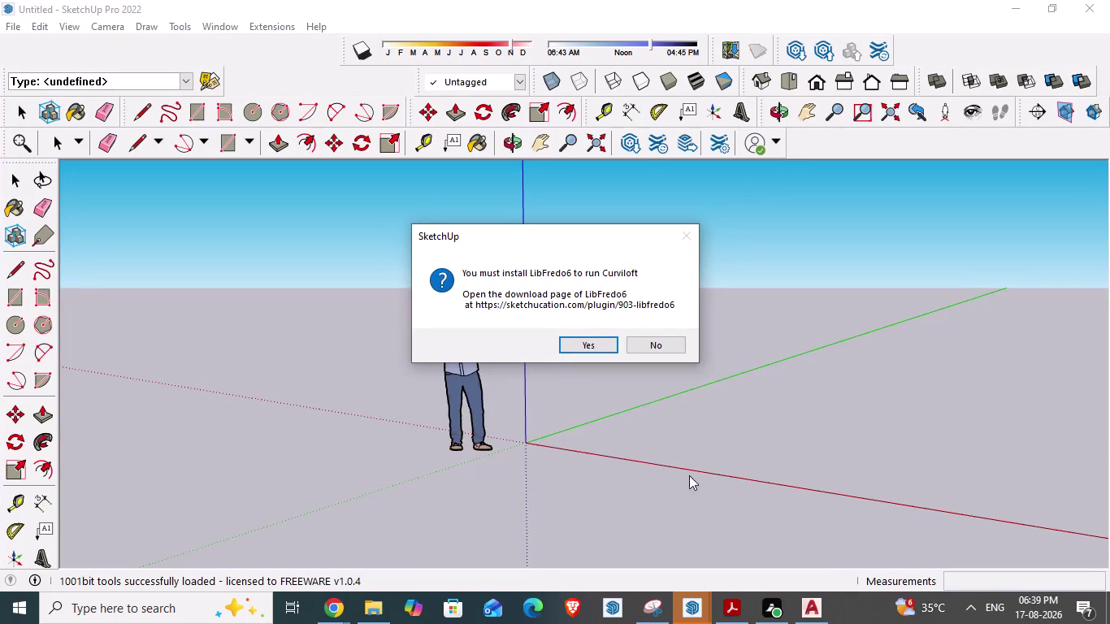
Dismiss the LibreFredo6 prompt and open Packard1948 from the Desktop, accepting the version warning.
click(675, 337)
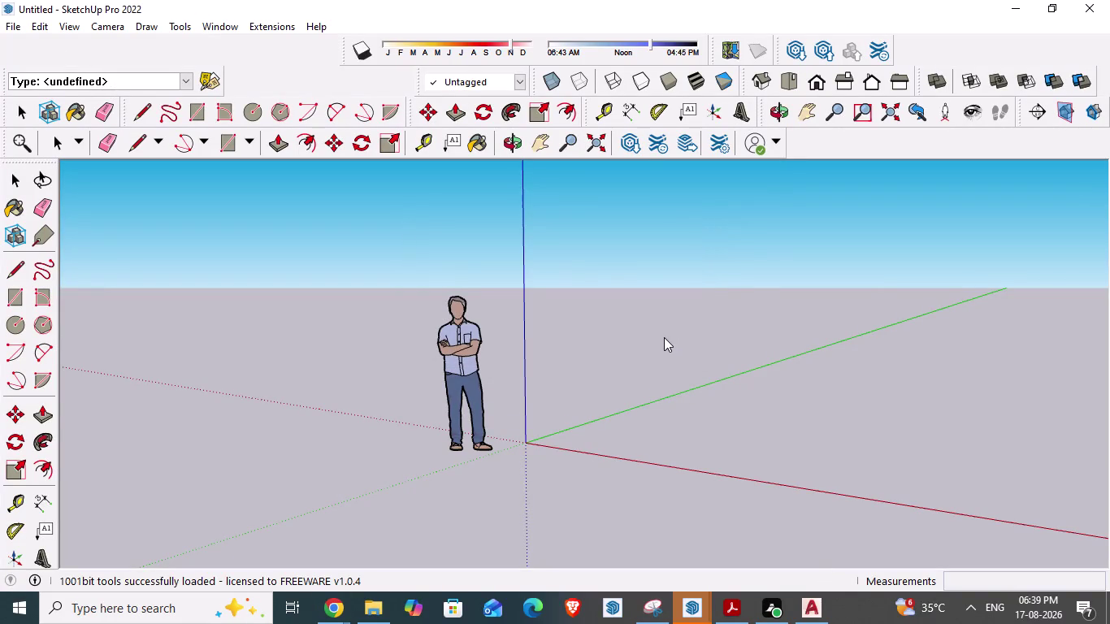
click(14, 28)
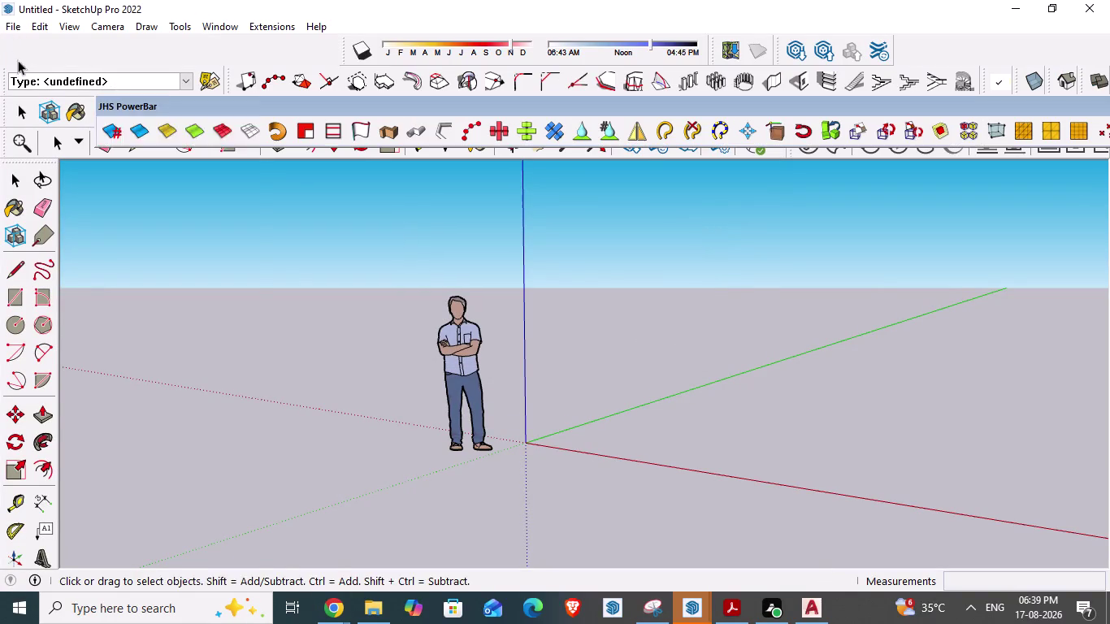
click(54, 86)
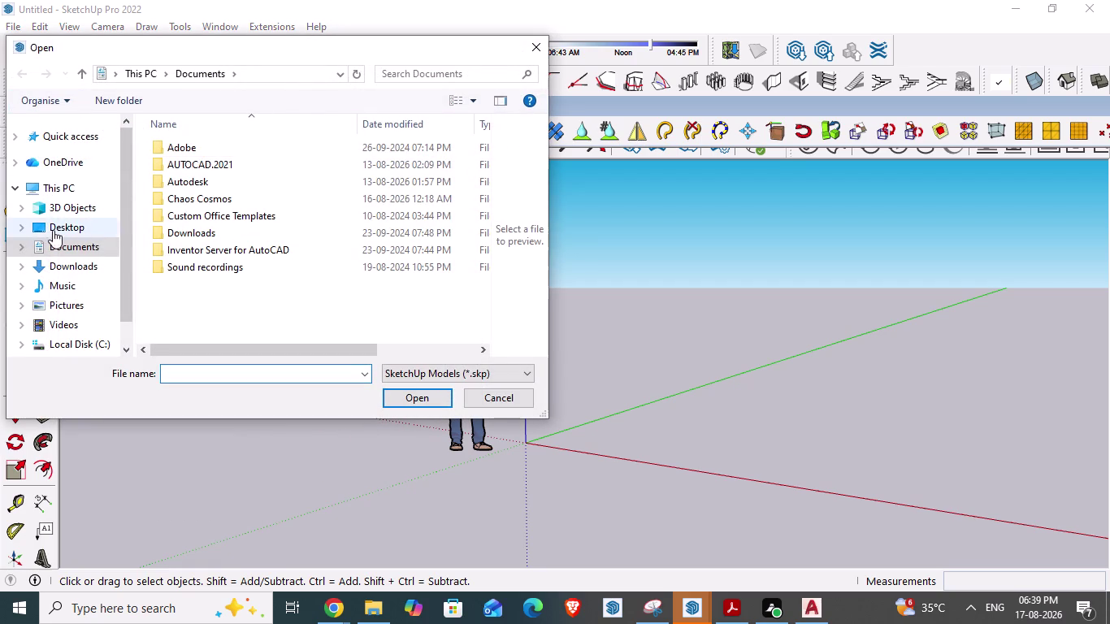
click(67, 261)
double_click(199, 170)
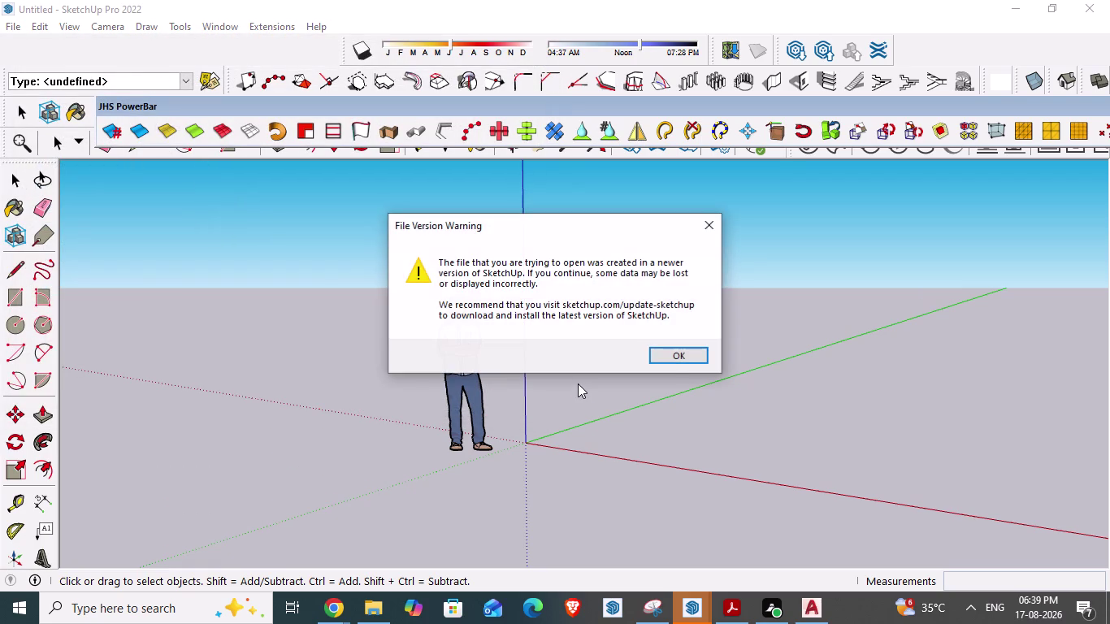
click(660, 351)
Orbit around the Packard car, then select and copy the whole model.
scroll(down, 3)
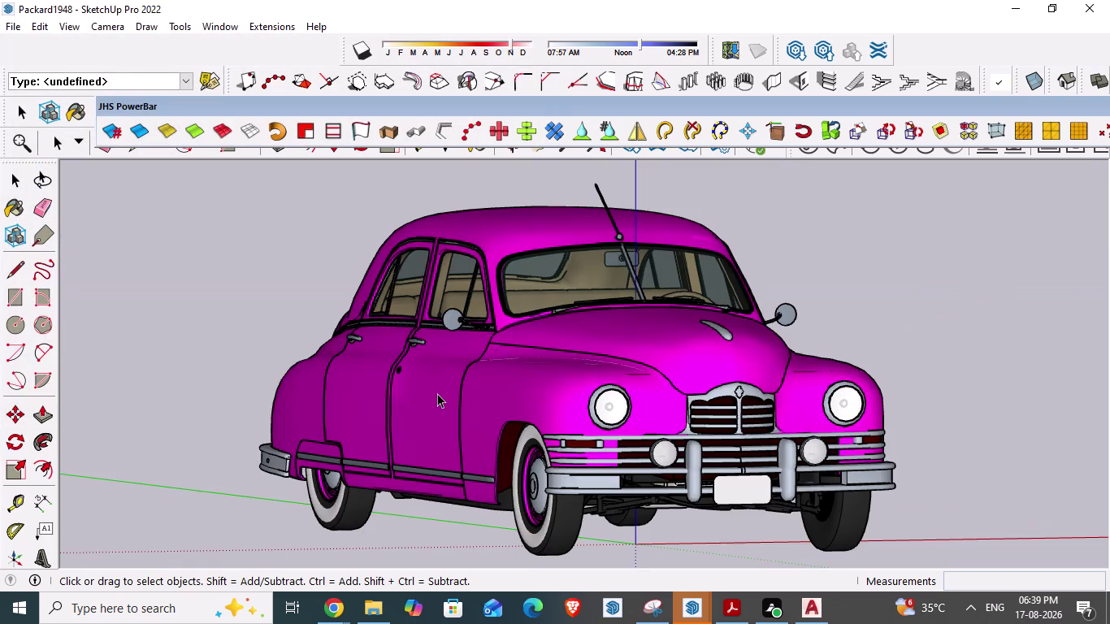
middle_drag(319, 394, 348, 468)
scroll(down, 3)
scroll(down, 3)
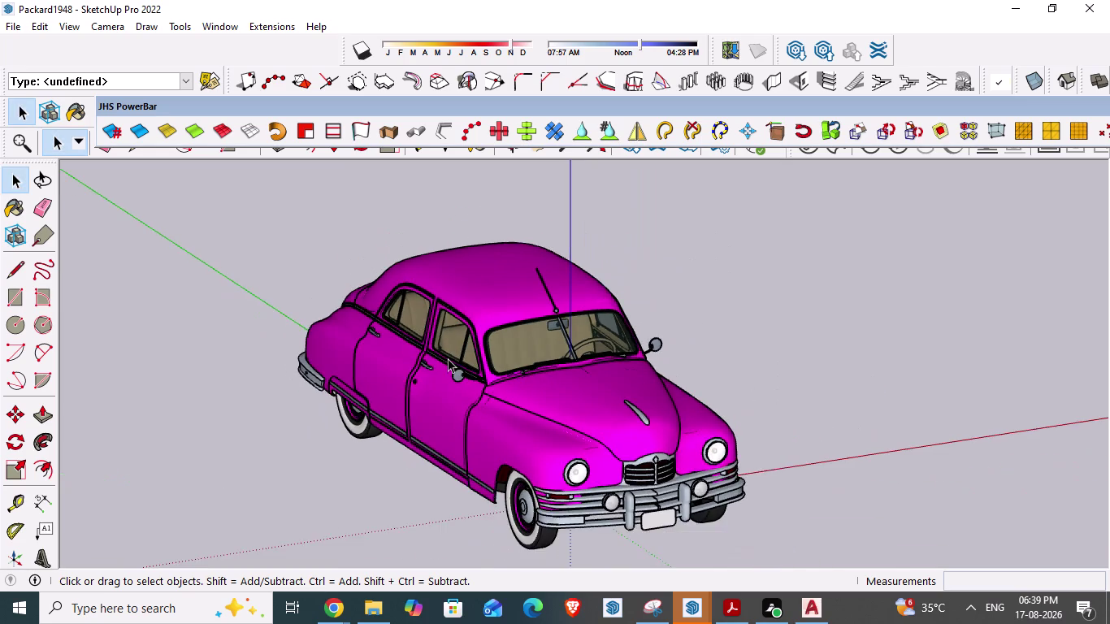
scroll(down, 3)
middle_drag(411, 367, 728, 464)
scroll(down, 3)
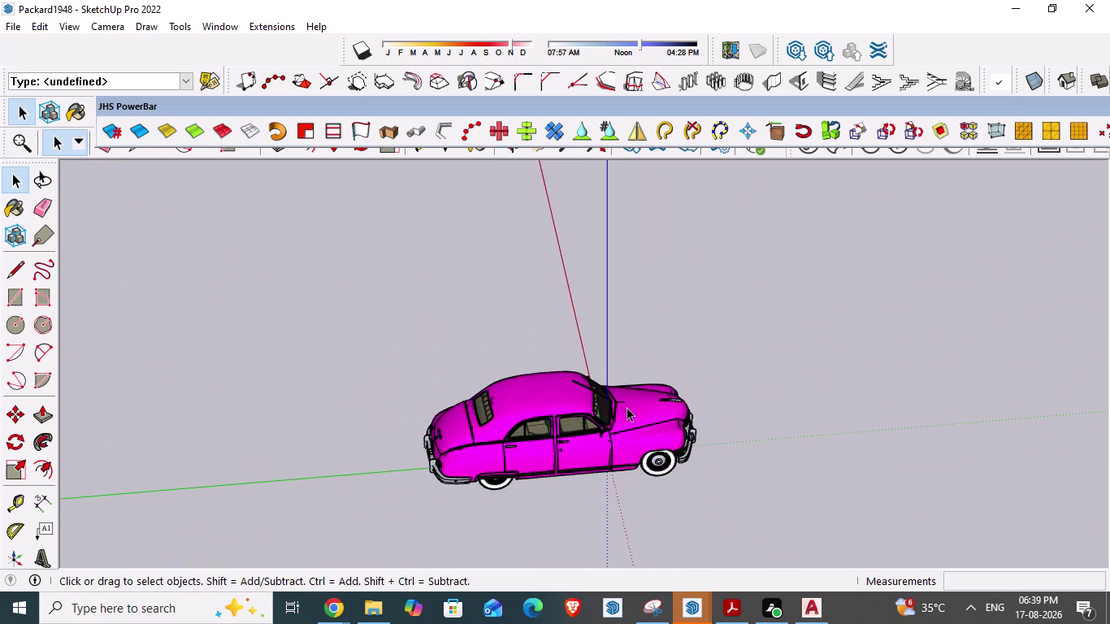
click(553, 425)
key(ctrl+c)
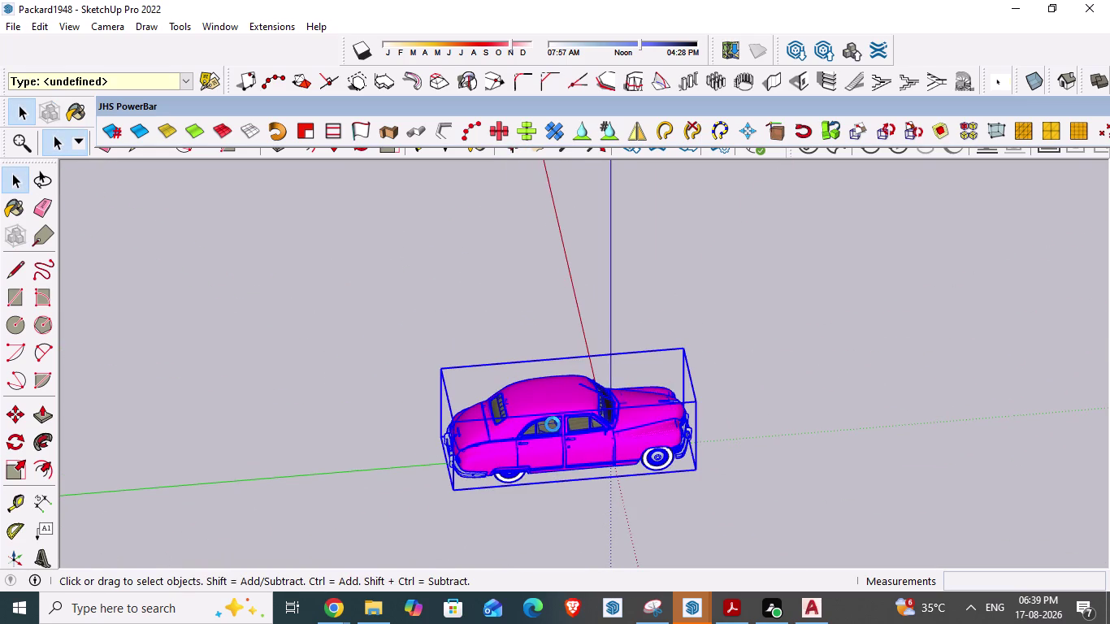
Switch to the cellar model window and paste the car into it.
click(687, 602)
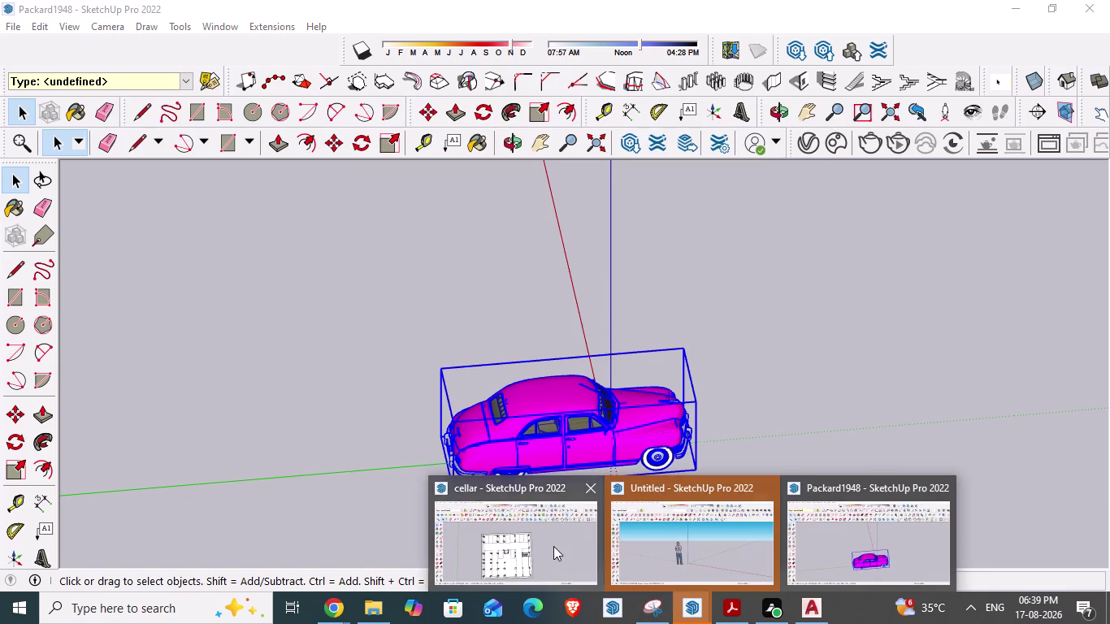
click(551, 545)
scroll(up, 3)
key(ctrl+v)
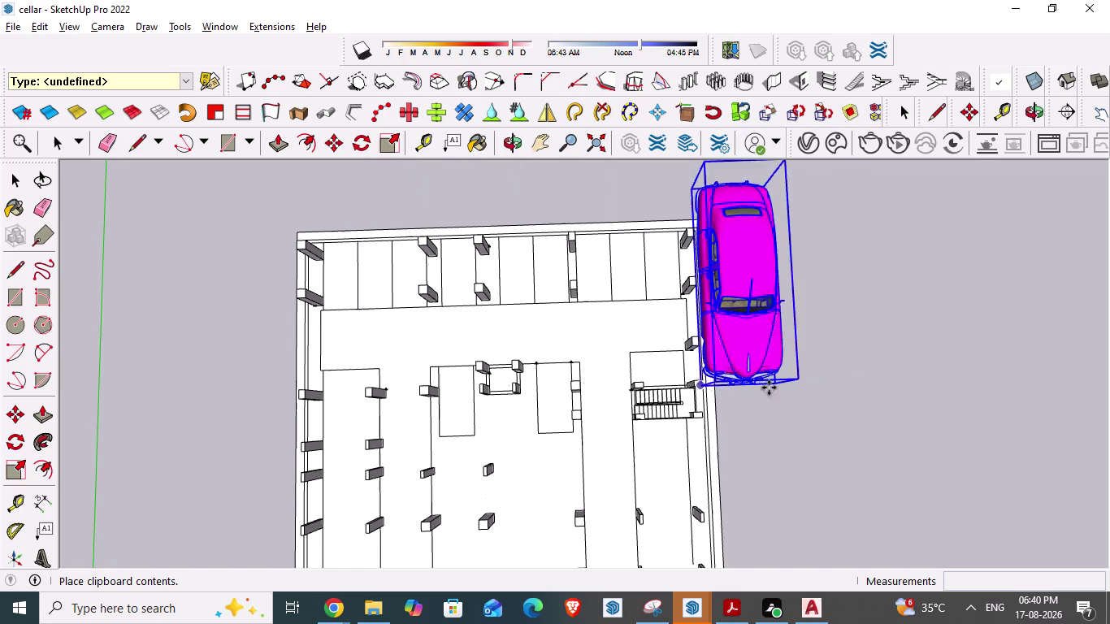
Place the pasted car beside the cellar and scale it shorter and narrower.
click(781, 398)
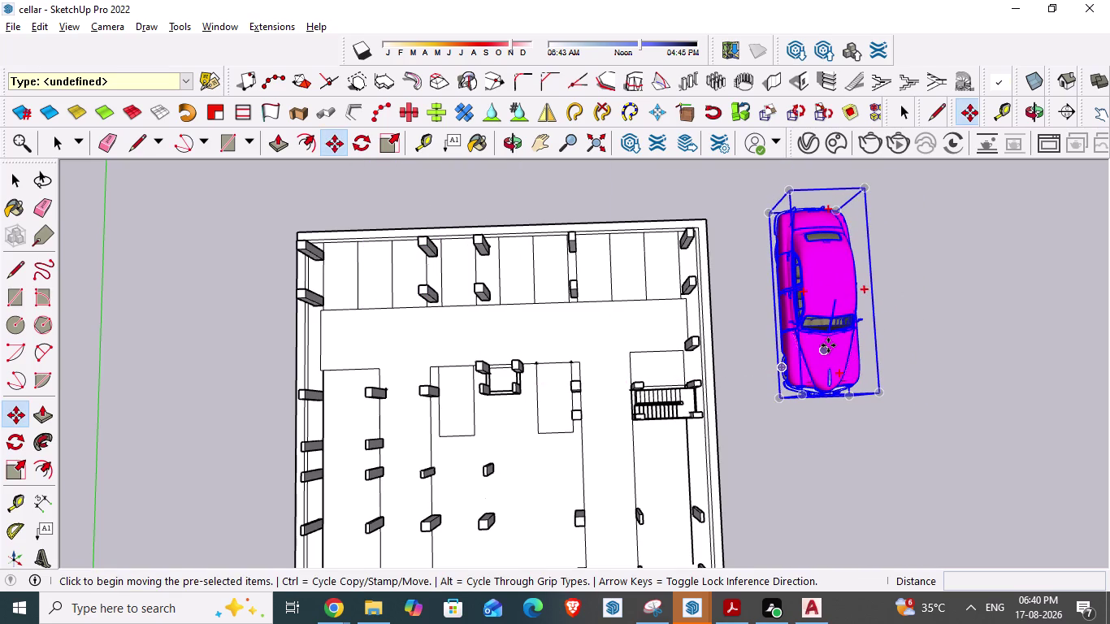
key(s)
middle_drag(809, 370, 753, 280)
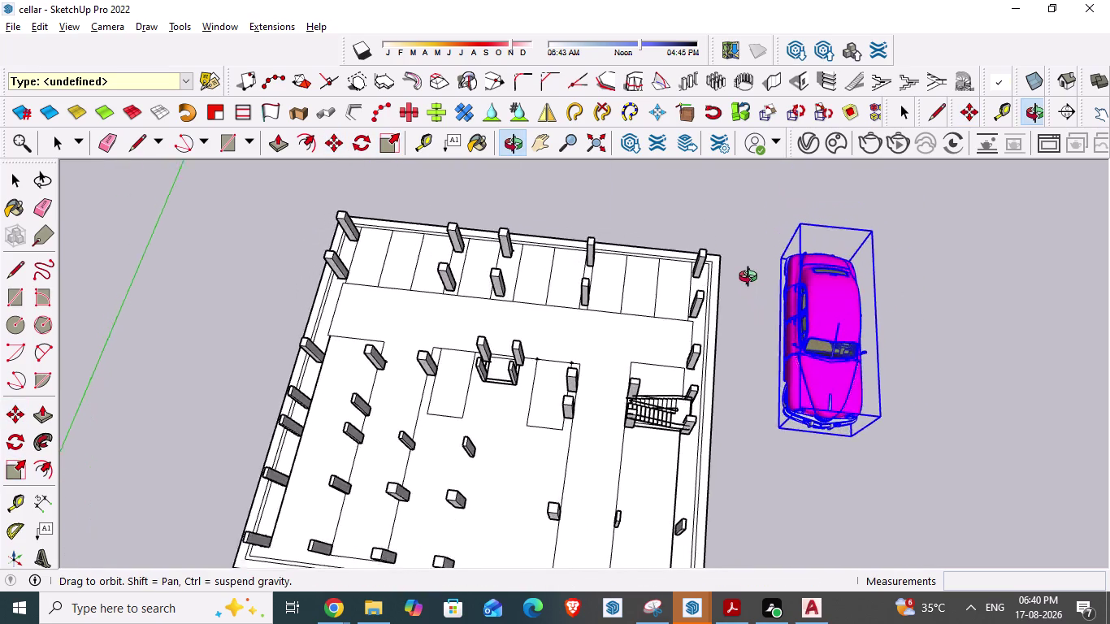
middle_drag(753, 280, 738, 232)
middle_drag(854, 381, 555, 312)
scroll(down, 3)
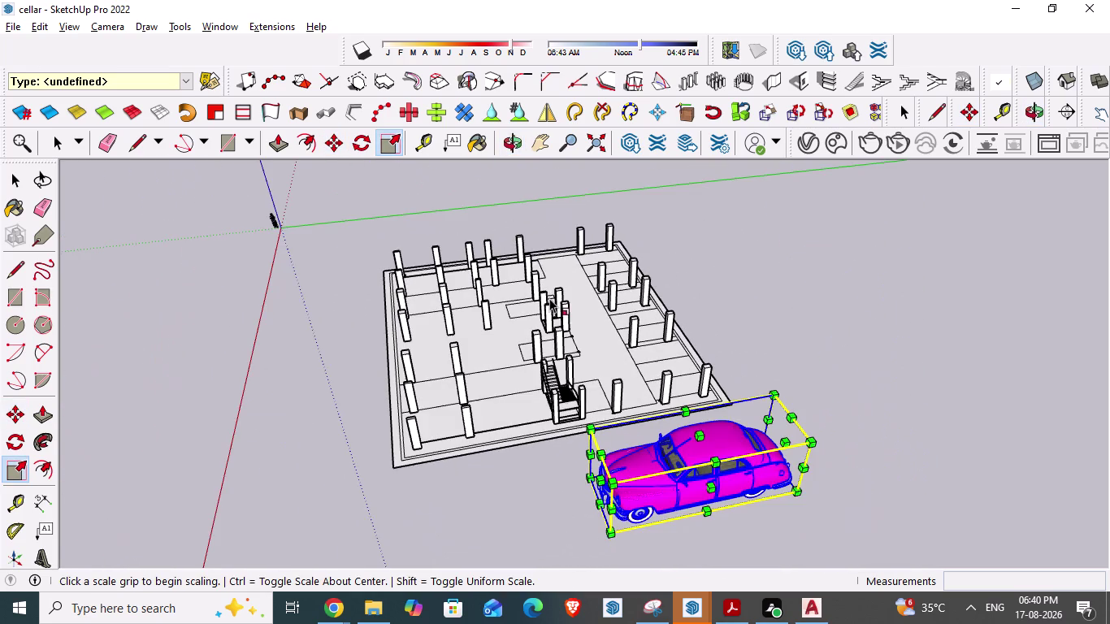
scroll(up, 3)
drag(582, 464, 709, 446)
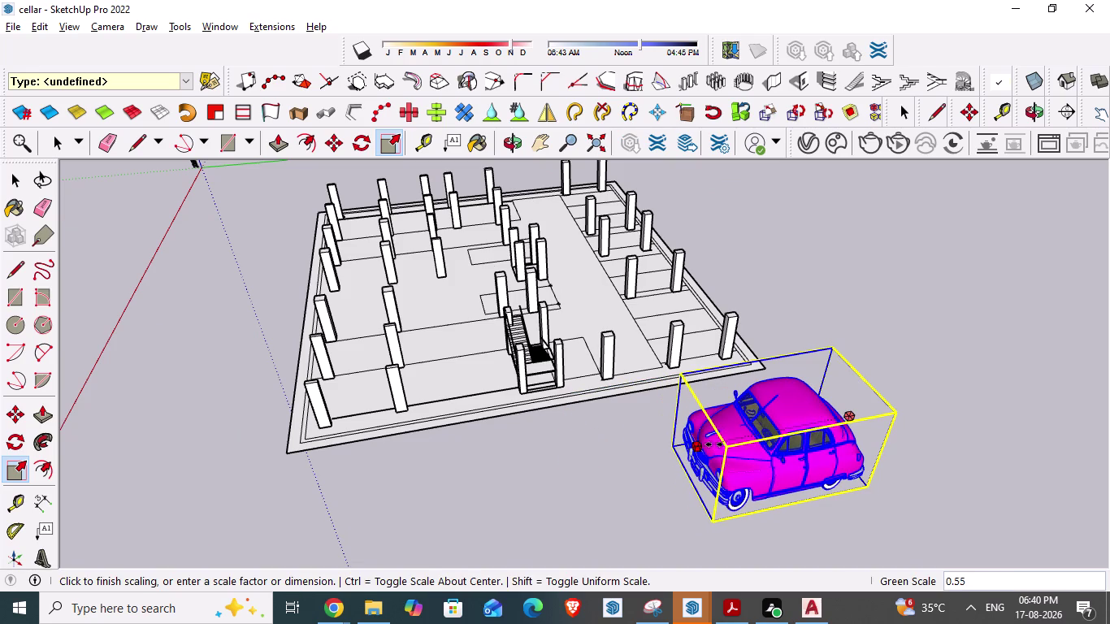
drag(709, 446, 768, 435)
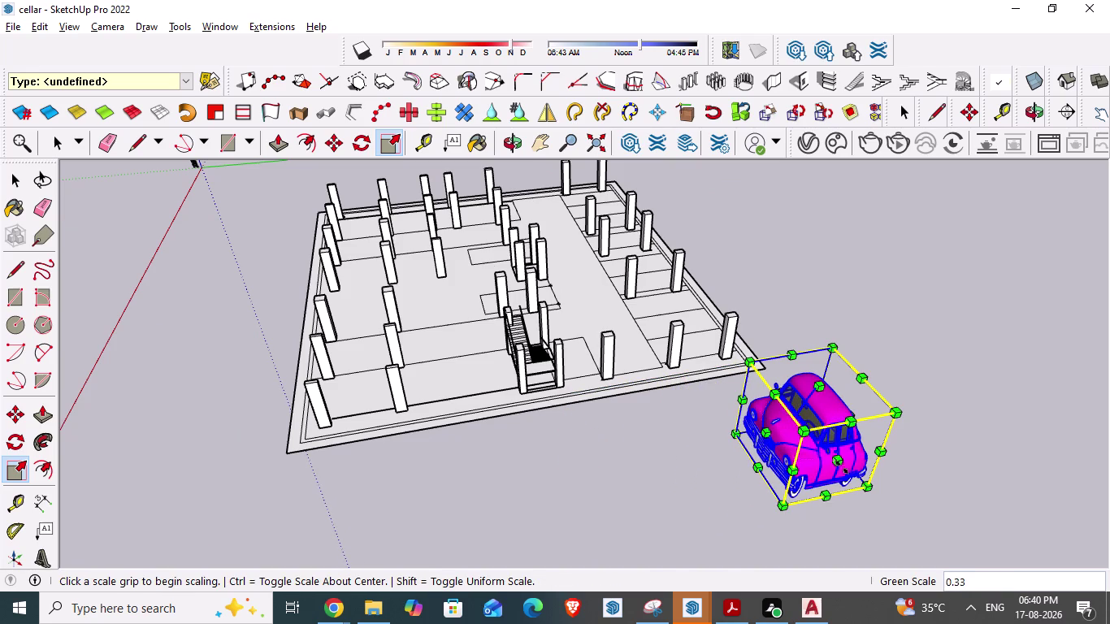
drag(842, 466, 806, 399)
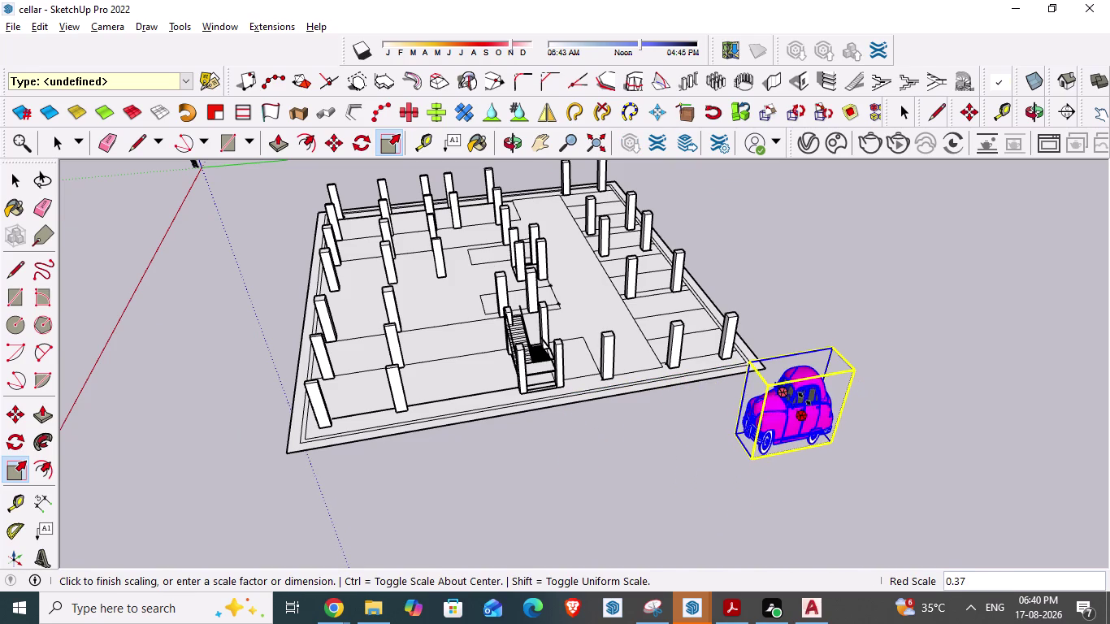
drag(805, 399, 804, 399)
Scale the car's height down to about half and finish resizing.
middle_drag(722, 446, 439, 397)
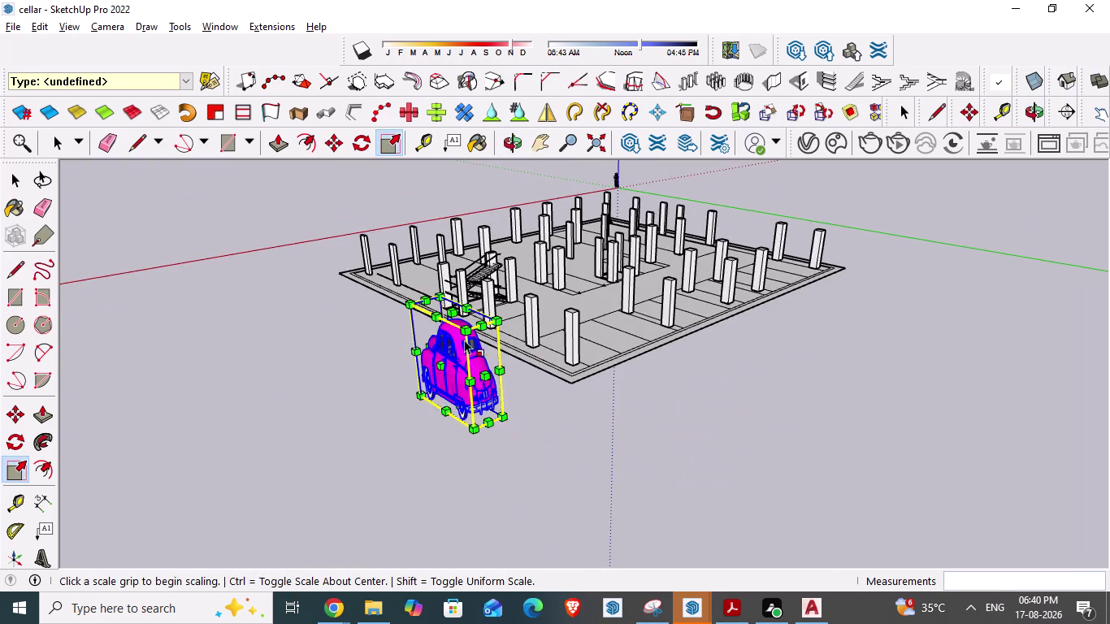
scroll(up, 3)
drag(455, 310, 463, 334)
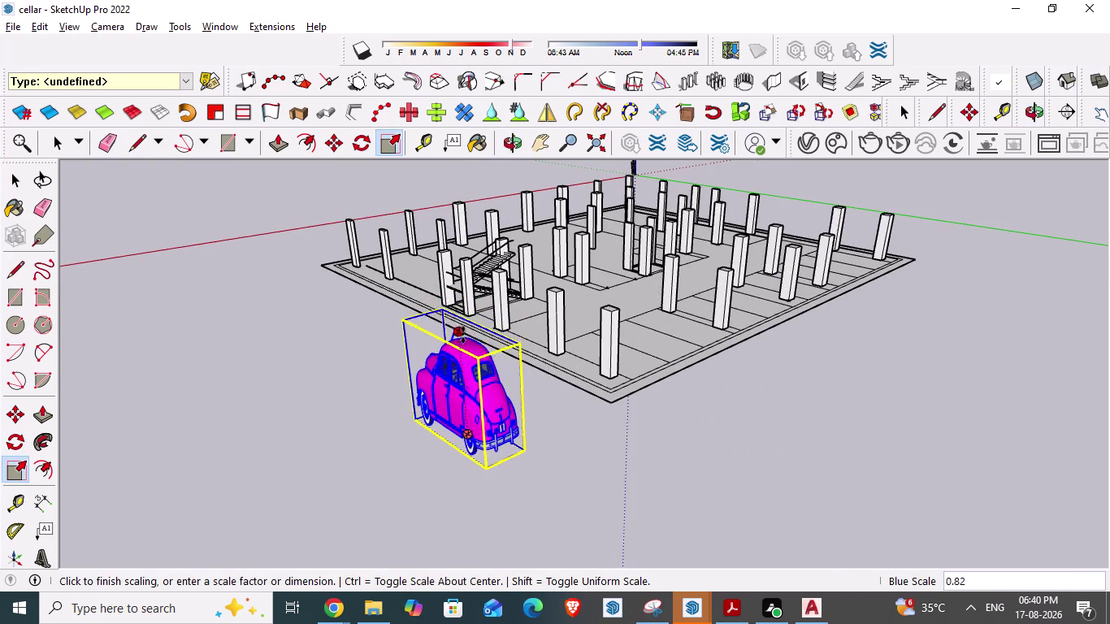
drag(463, 334, 463, 371)
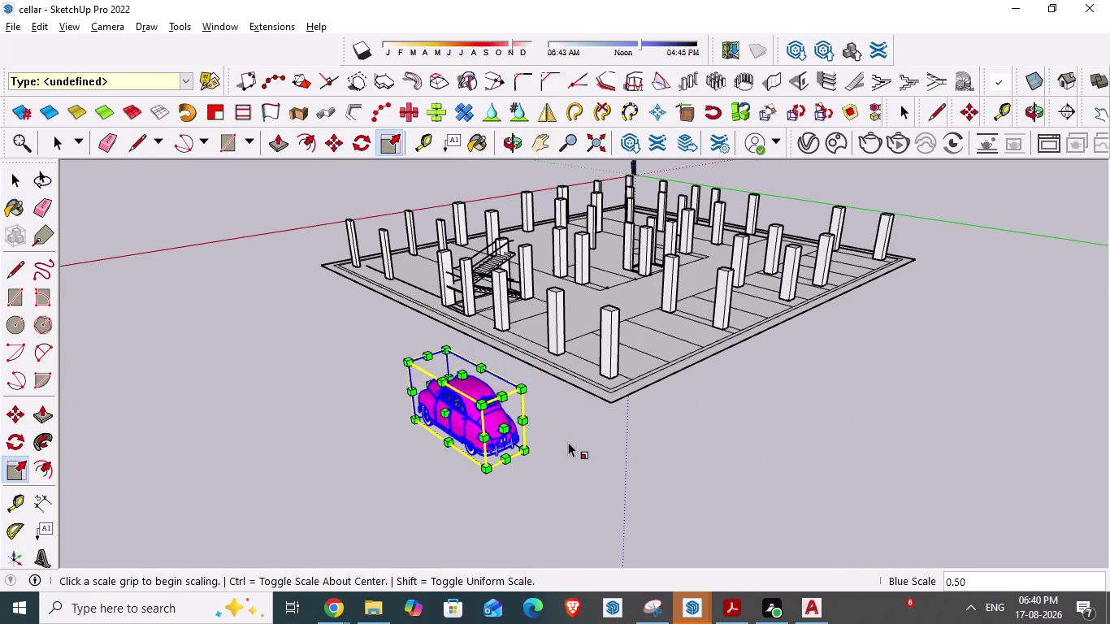
key(Escape)
middle_drag(569, 448, 866, 498)
scroll(down, 3)
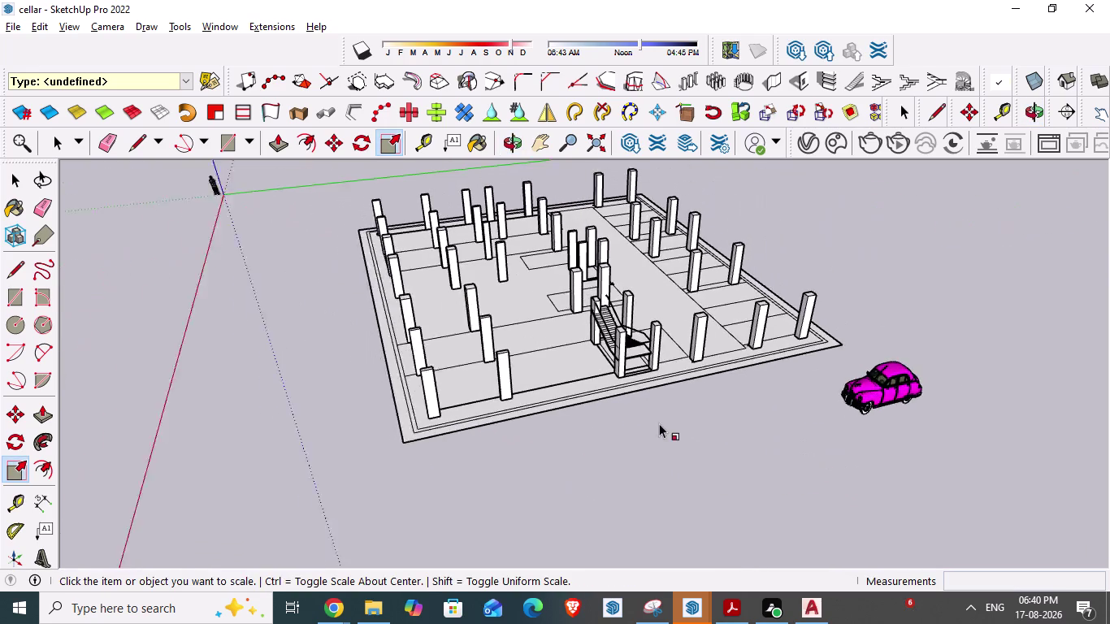
Orbit over the cellar to the pink car and shrink its height further.
middle_drag(543, 422, 762, 565)
middle_drag(529, 349, 608, 490)
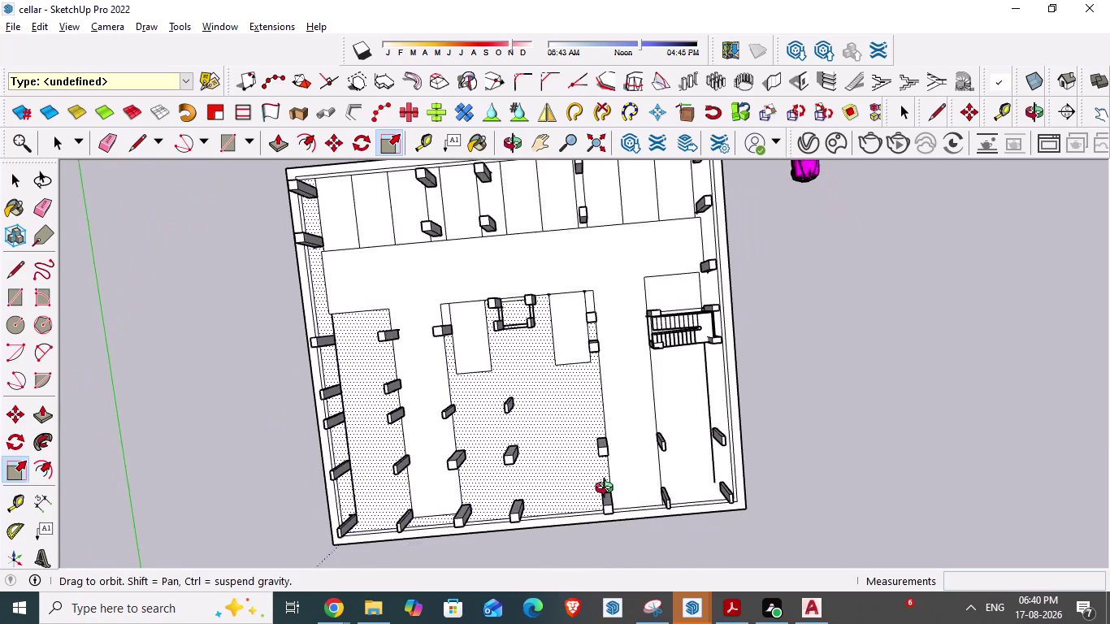
middle_drag(608, 490, 583, 503)
scroll(down, 3)
middle_drag(362, 351, 333, 315)
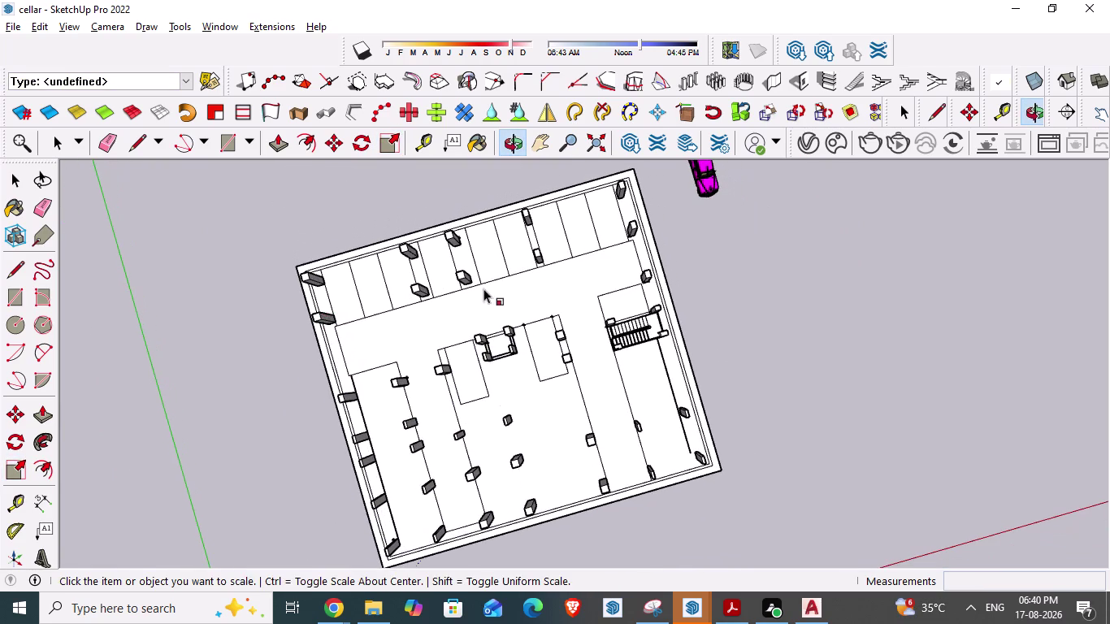
middle_drag(832, 361, 766, 419)
scroll(down, 3)
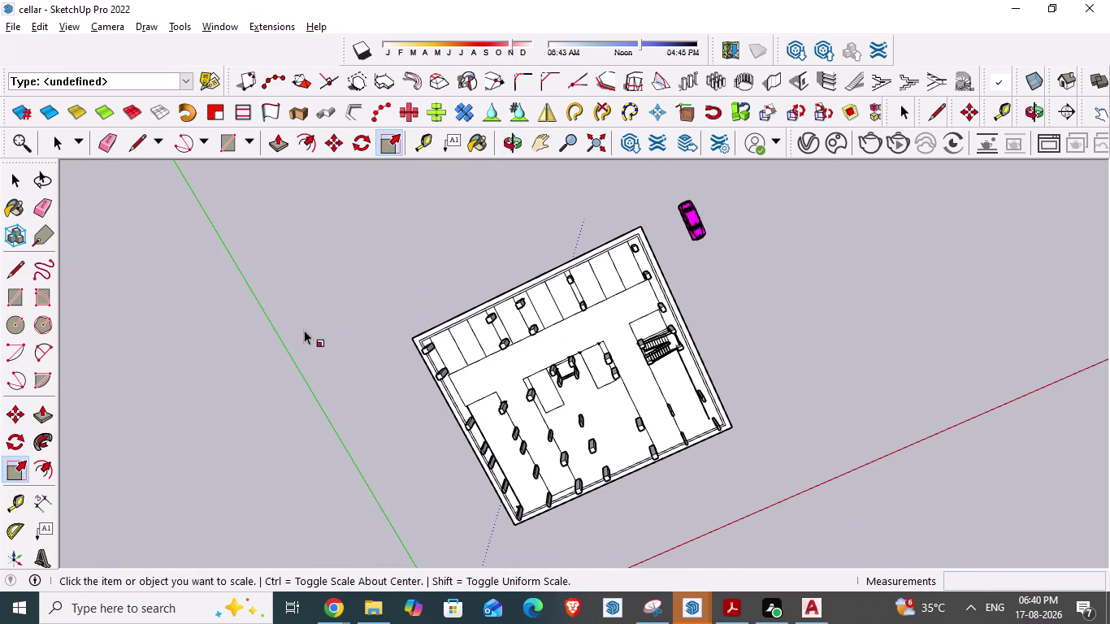
middle_drag(320, 361, 341, 251)
scroll(up, 3)
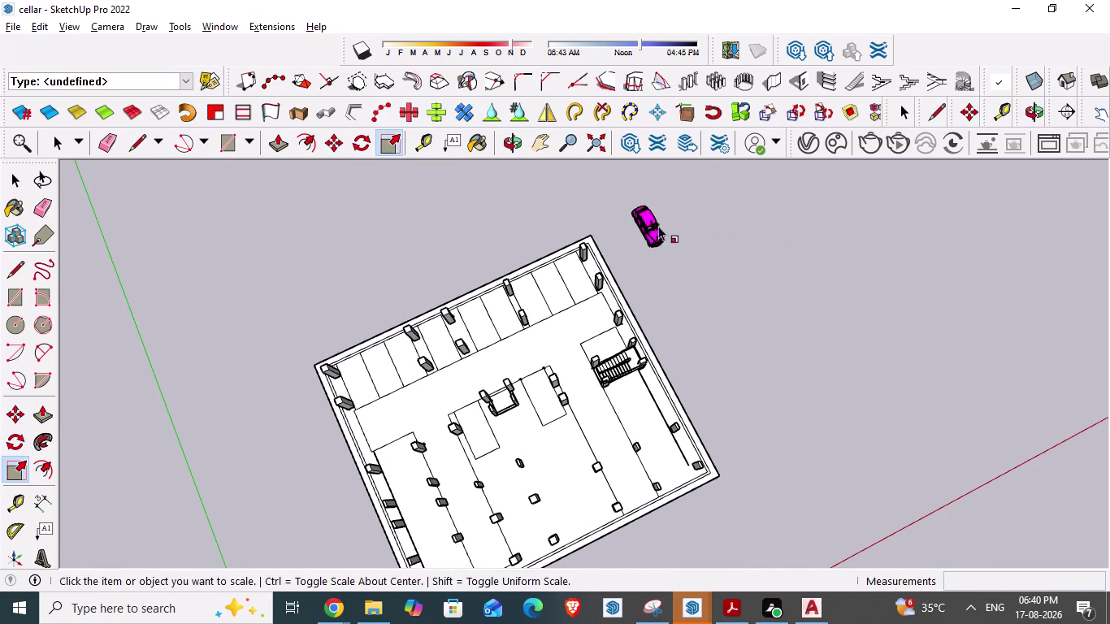
click(654, 226)
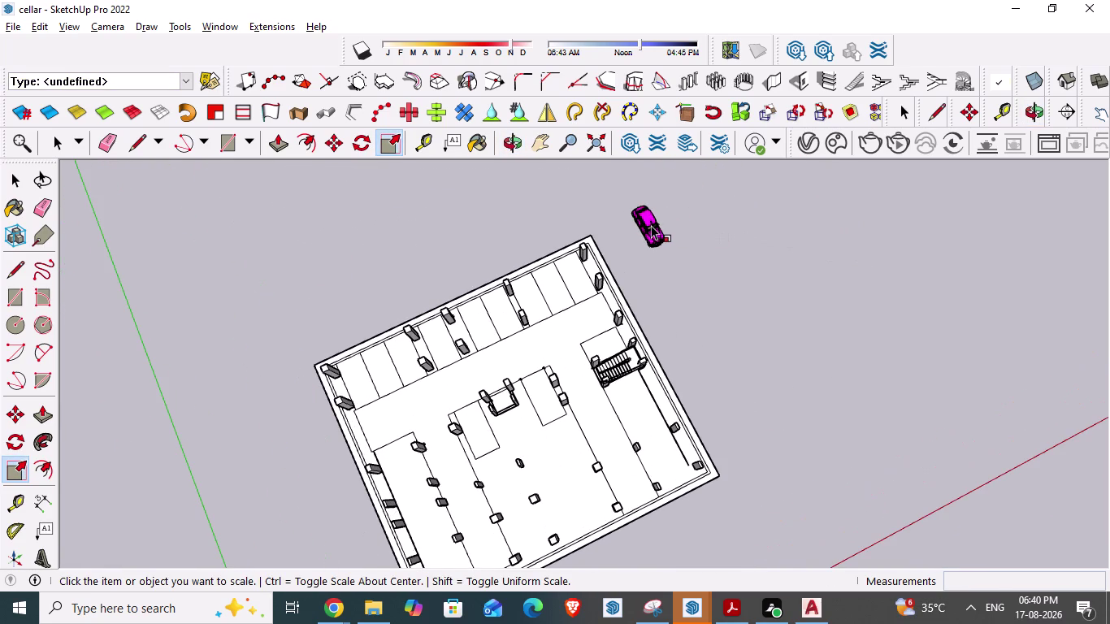
click(651, 225)
scroll(up, 3)
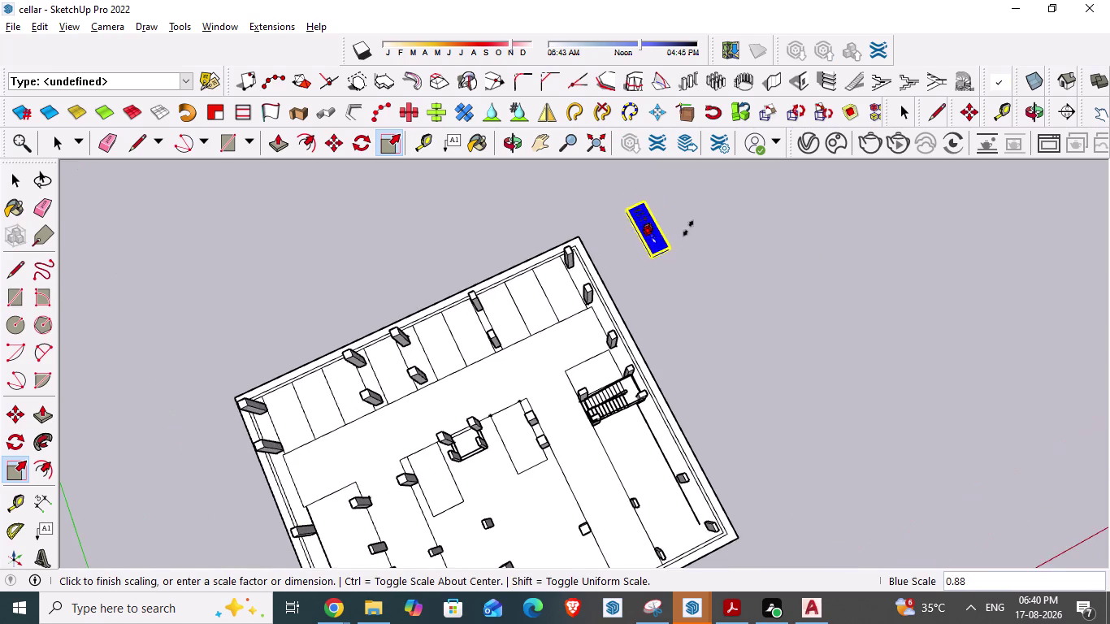
scroll(up, 3)
key(Escape)
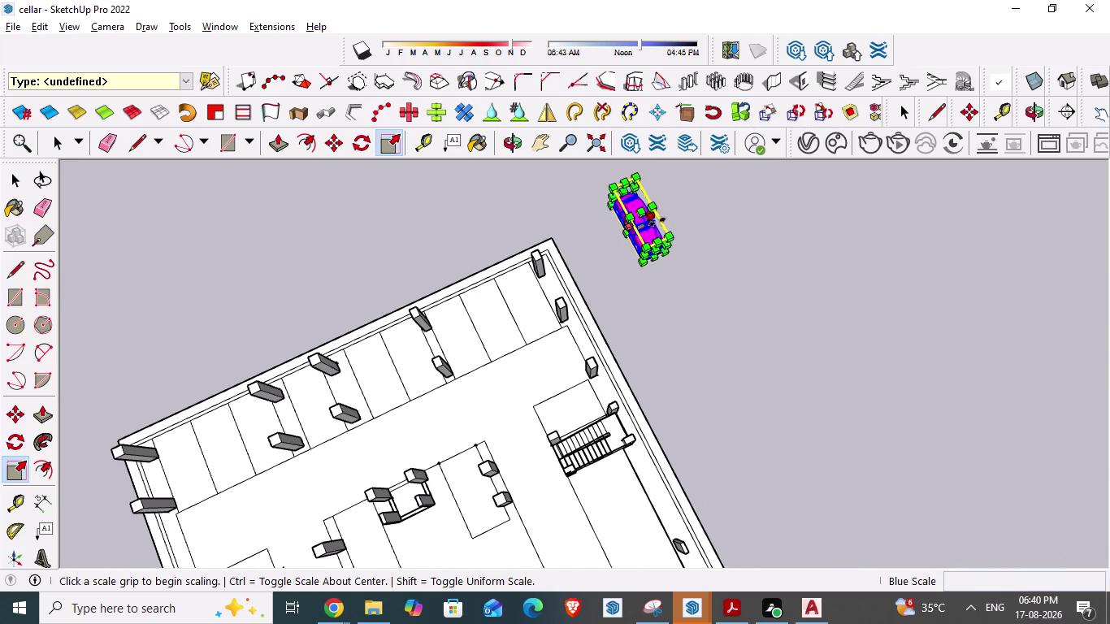
Finish resizing, return to Select, and frame the car near the stair corner.
scroll(up, 3)
scroll(up, 3)
middle_drag(691, 307, 583, 279)
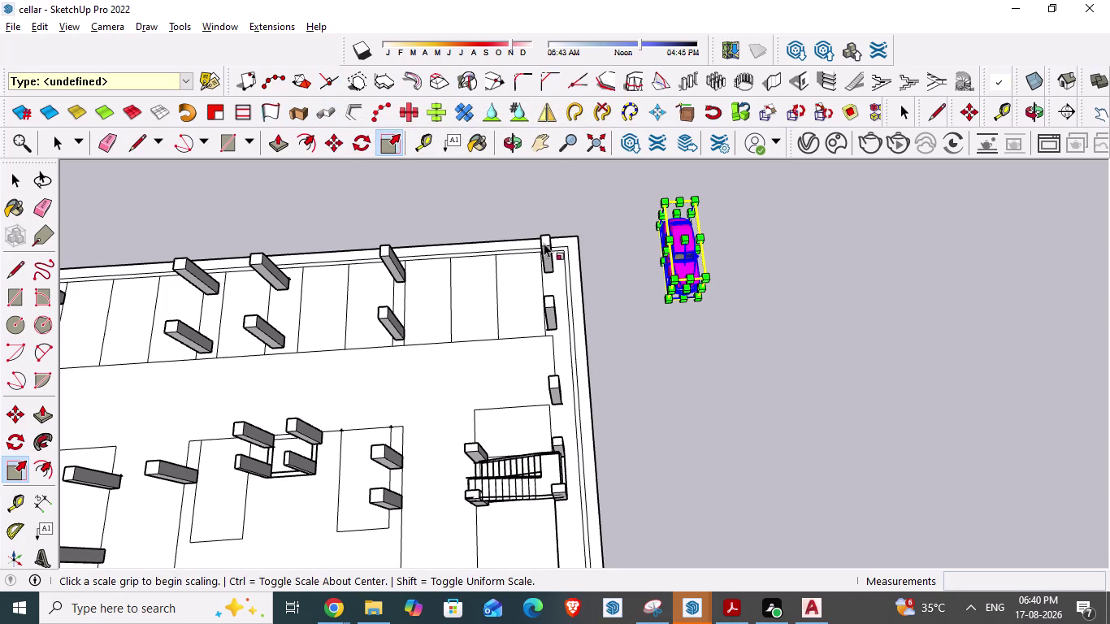
key(Escape)
key(space)
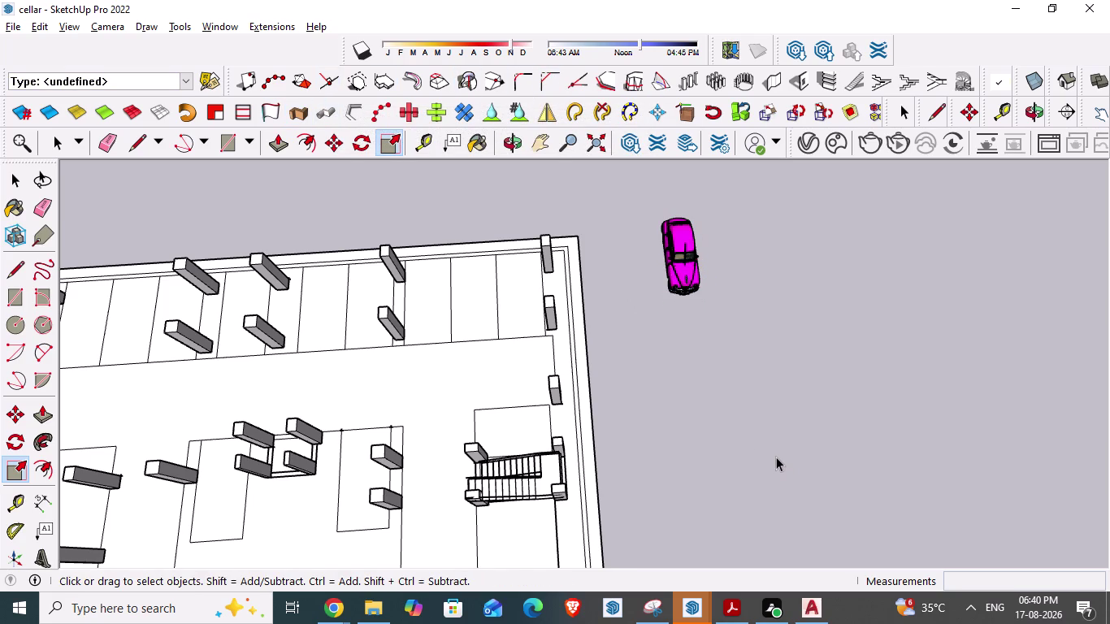
scroll(up, 3)
middle_drag(711, 348, 568, 269)
middle_drag(760, 391, 680, 362)
middle_drag(729, 412, 672, 383)
click(703, 384)
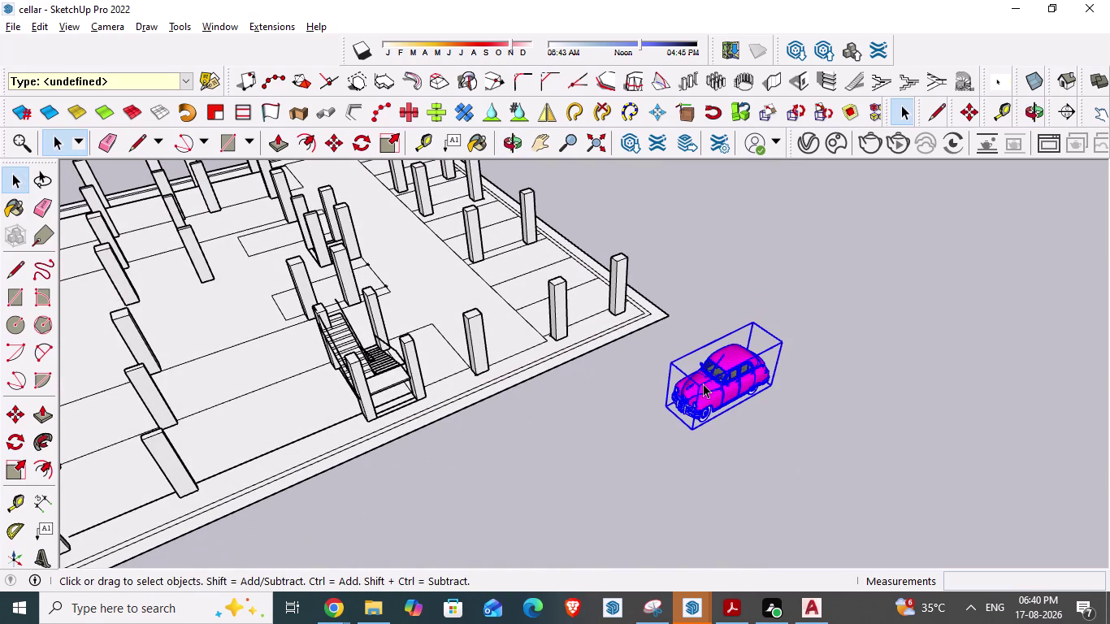
Rotate the pink car 180 degrees about its corner.
middle_drag(703, 421, 651, 397)
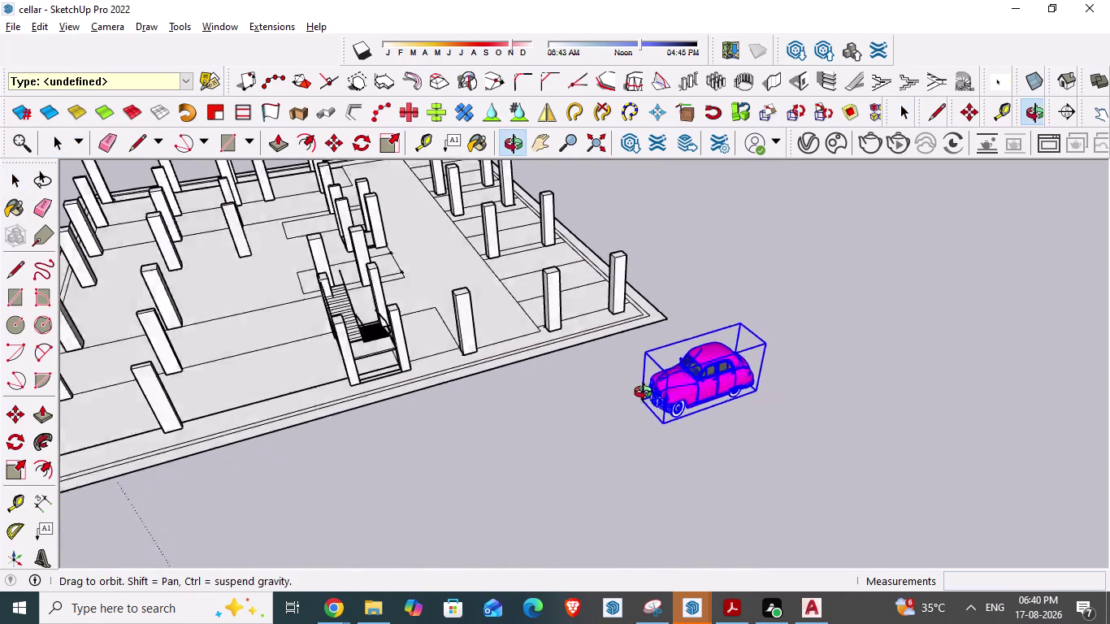
middle_drag(650, 397, 634, 389)
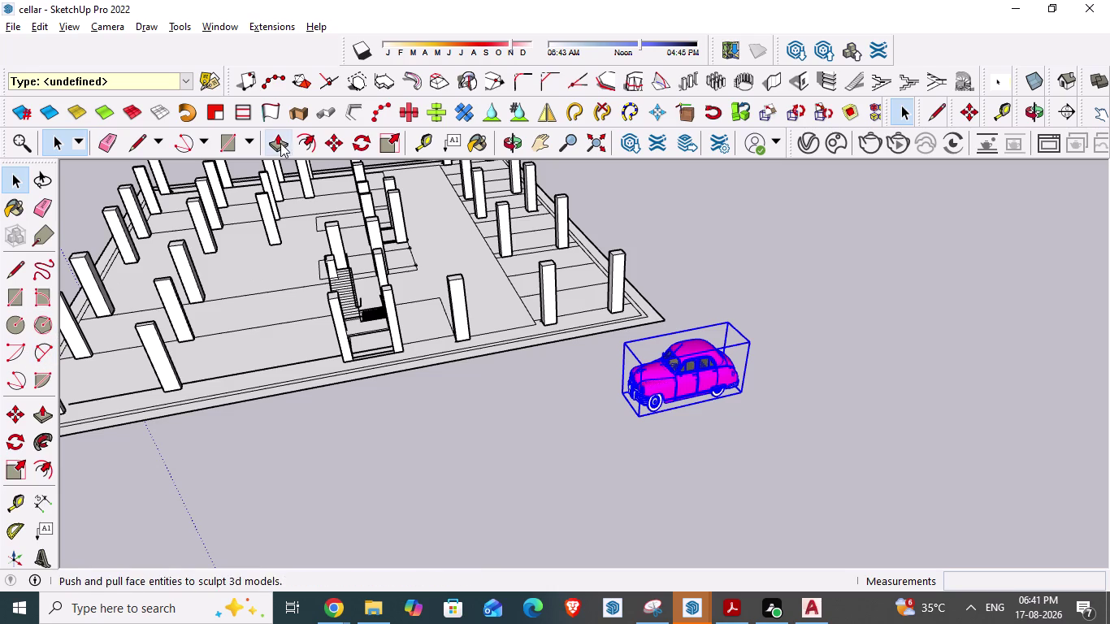
click(356, 137)
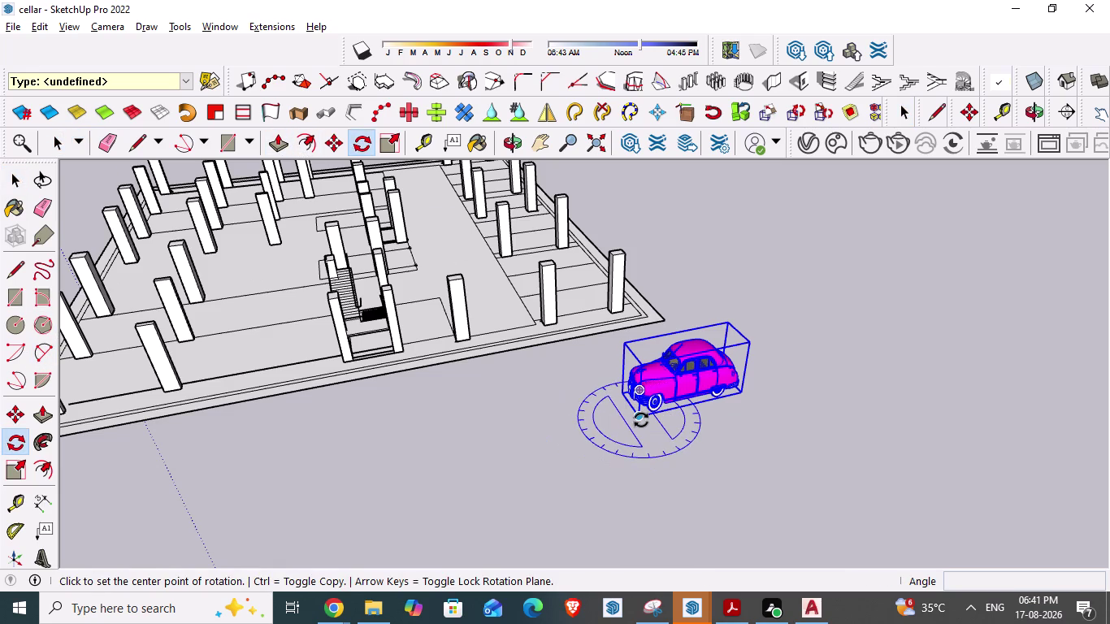
click(640, 419)
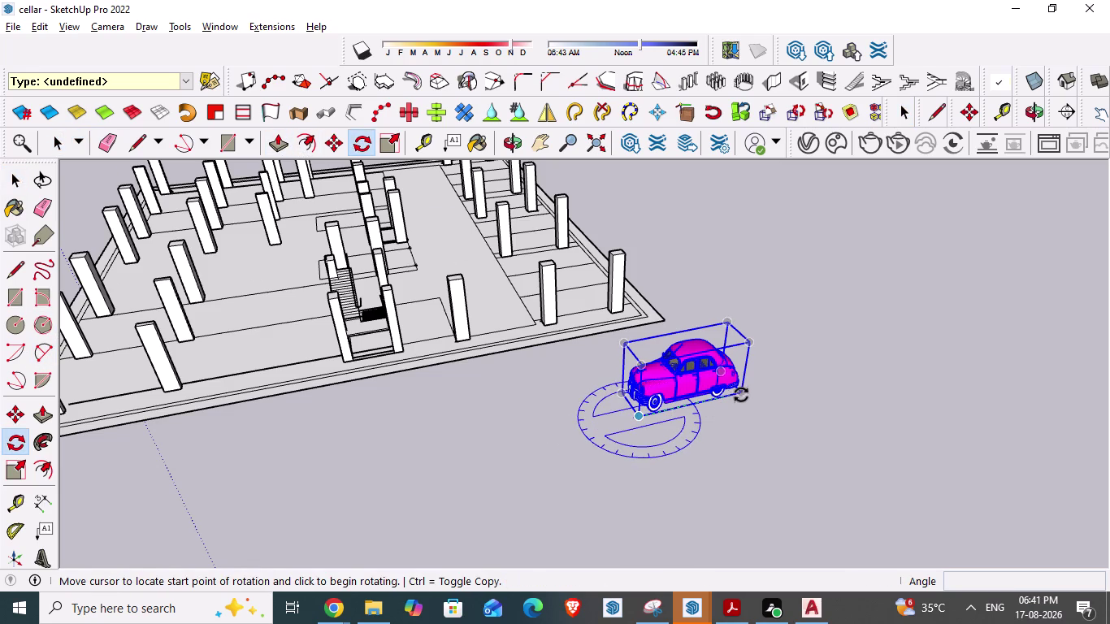
click(745, 392)
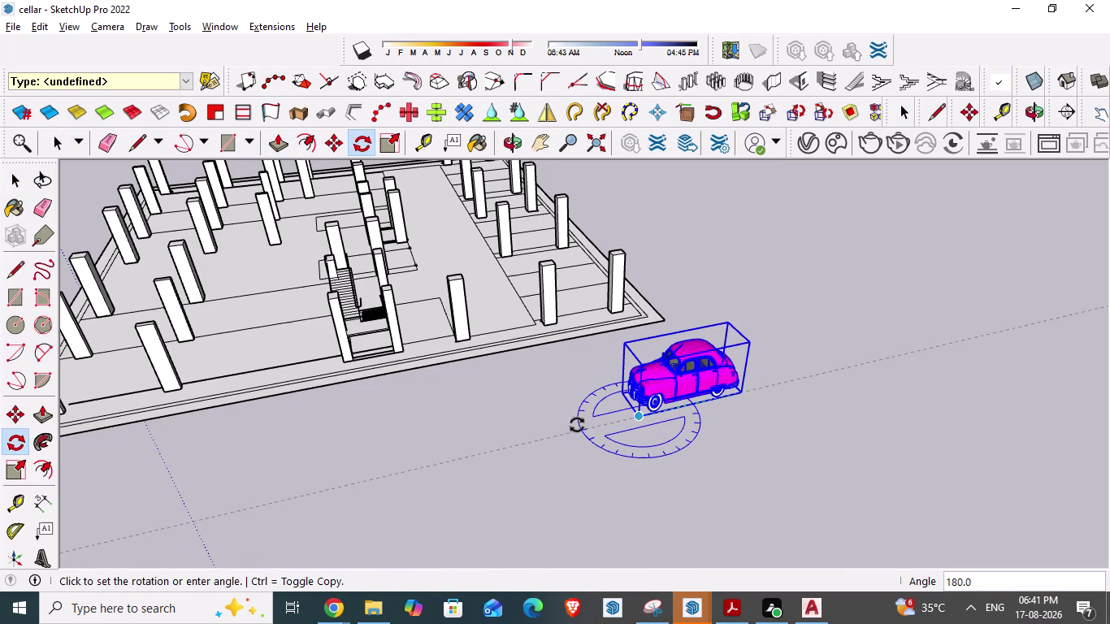
key(Escape)
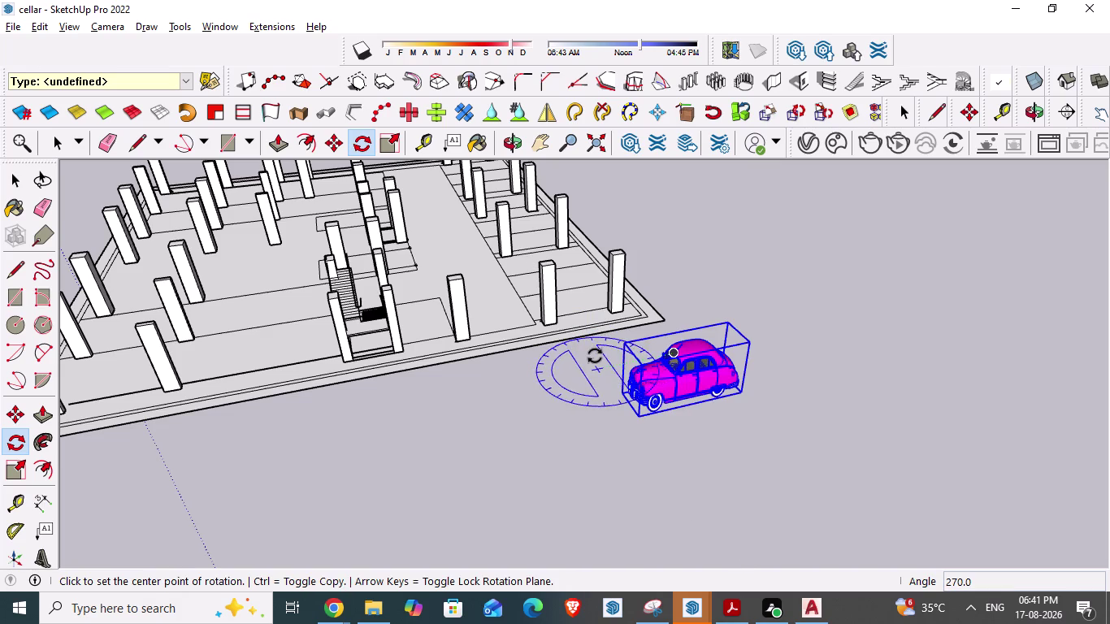
click(640, 415)
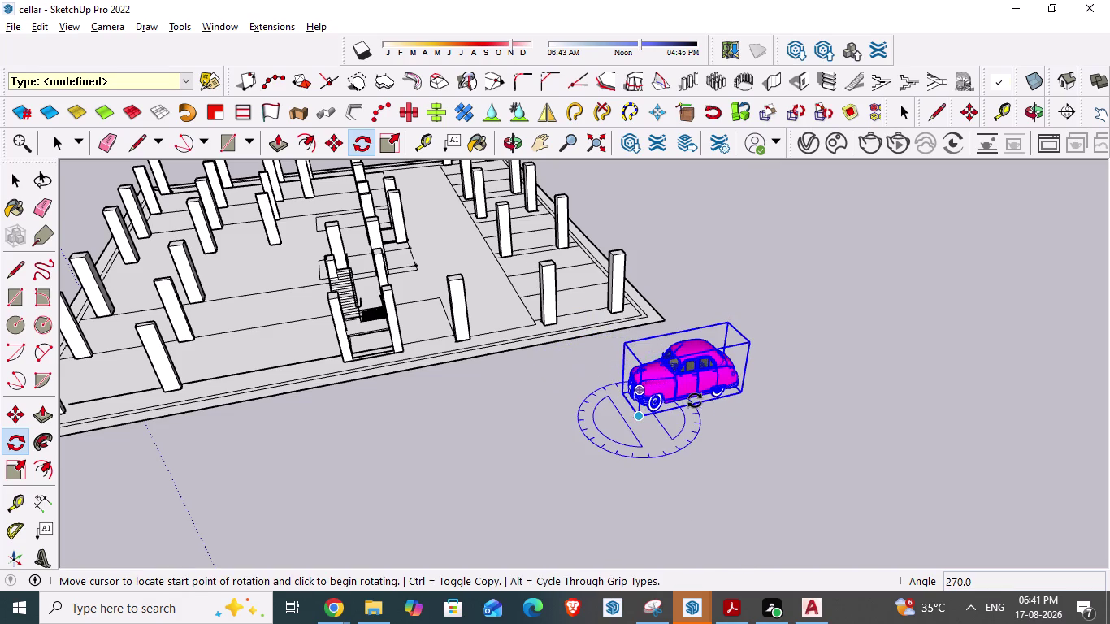
click(734, 395)
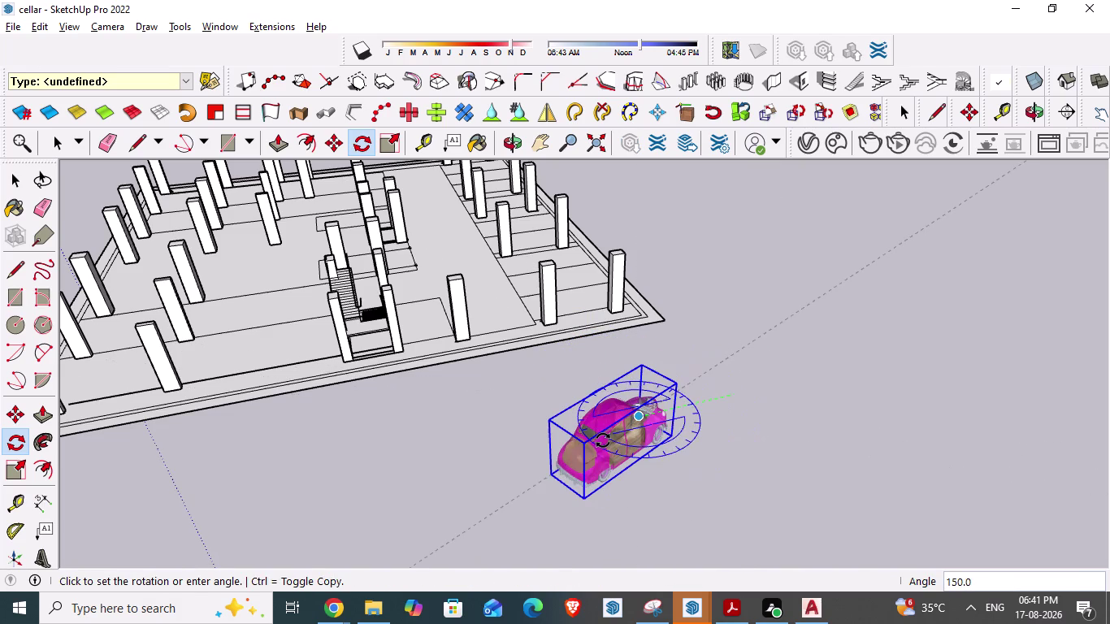
text(180)
key(Return)
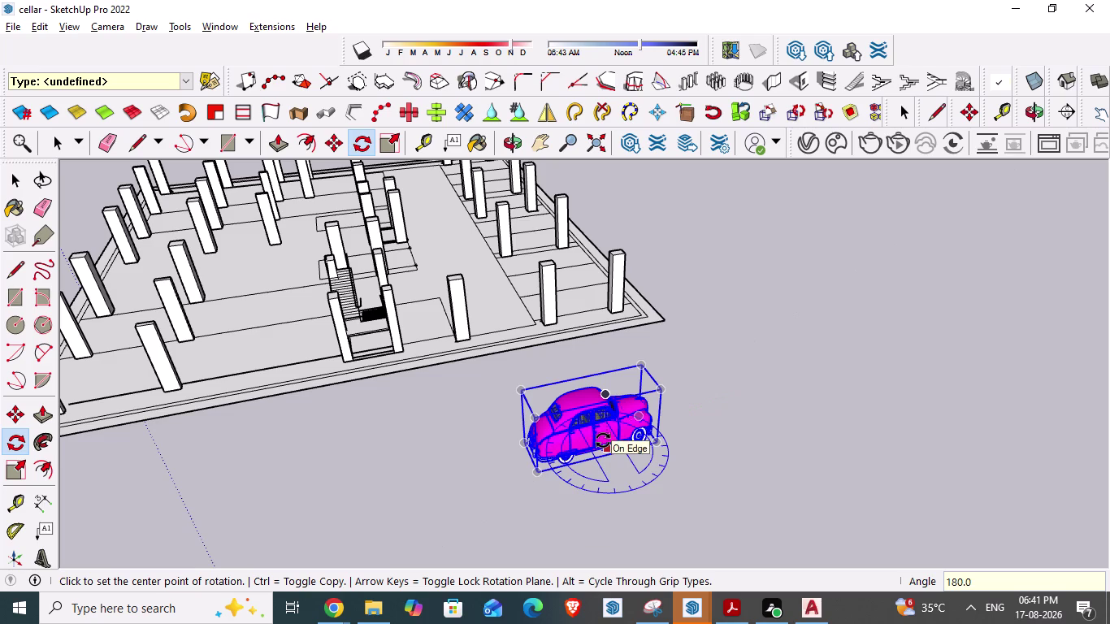
key(Escape)
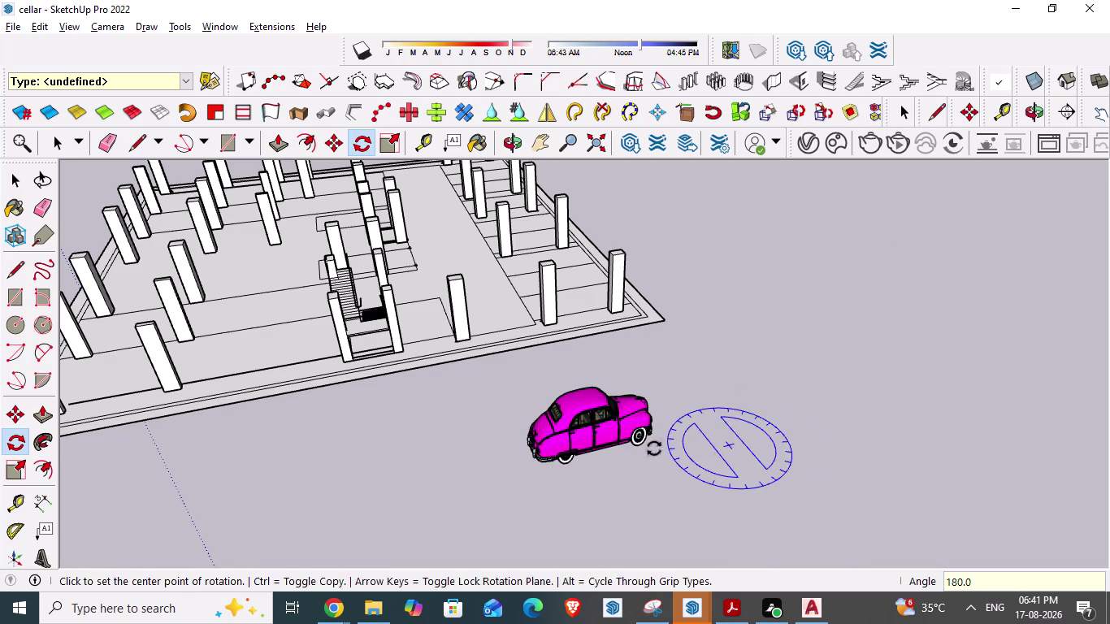
key(space)
Select the rotated car, copy it, and paste a second copy.
scroll(up, 3)
middle_drag(500, 421, 440, 525)
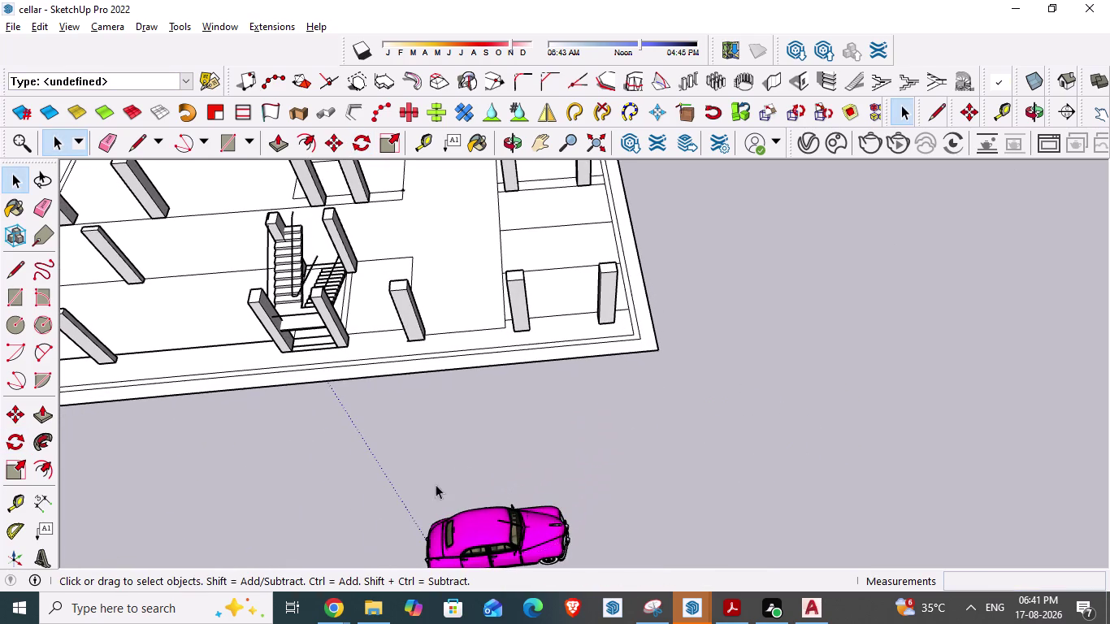
click(486, 532)
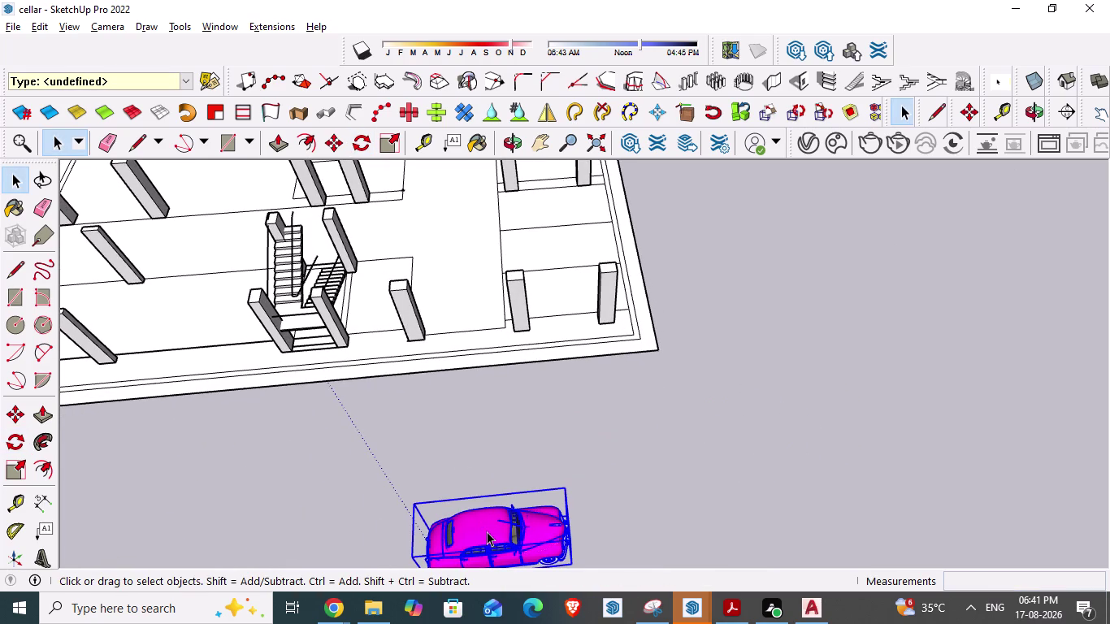
key(ctrl+c)
key(ctrl+v)
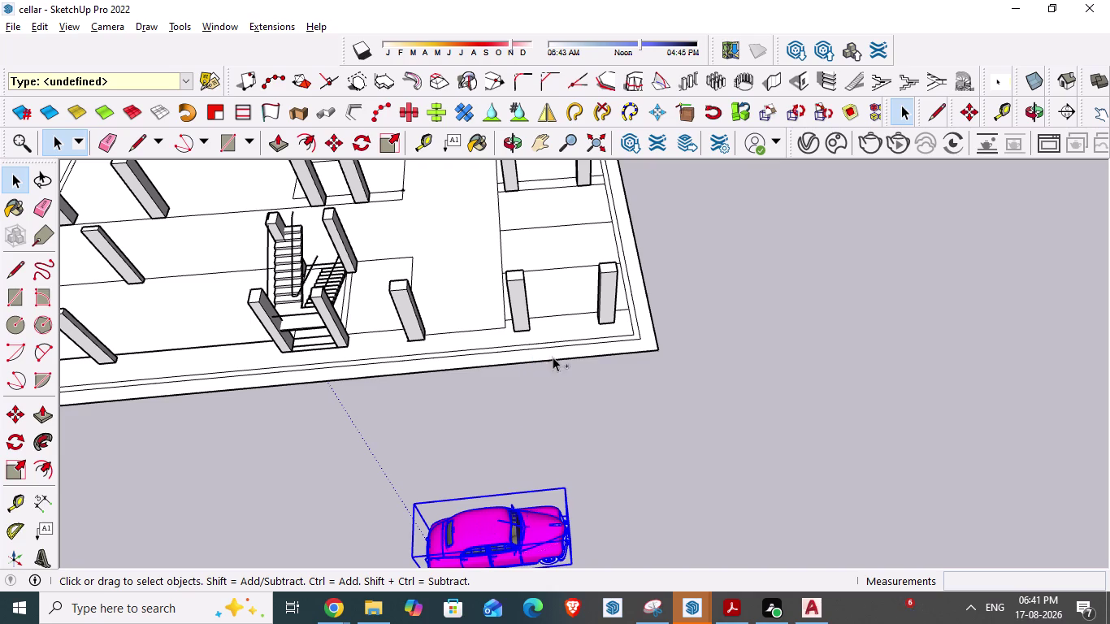
scroll(down, 3)
scroll(down, 3)
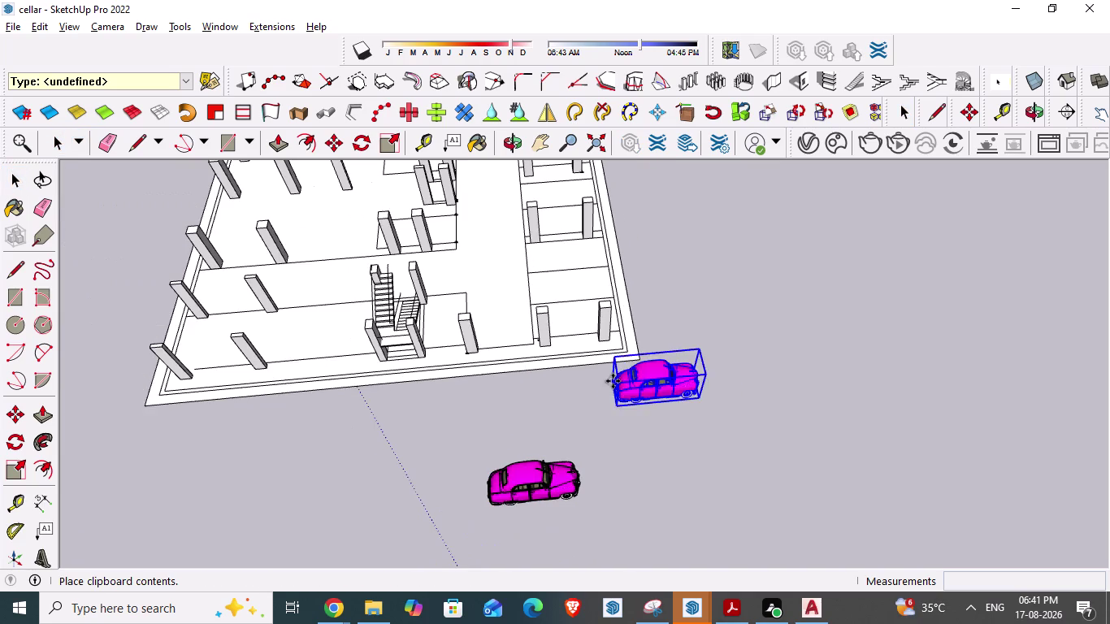
Orbit and zoom to the end bay by the stair-side column and drop the car copy there.
middle_drag(638, 377, 284, 374)
middle_drag(598, 301, 535, 364)
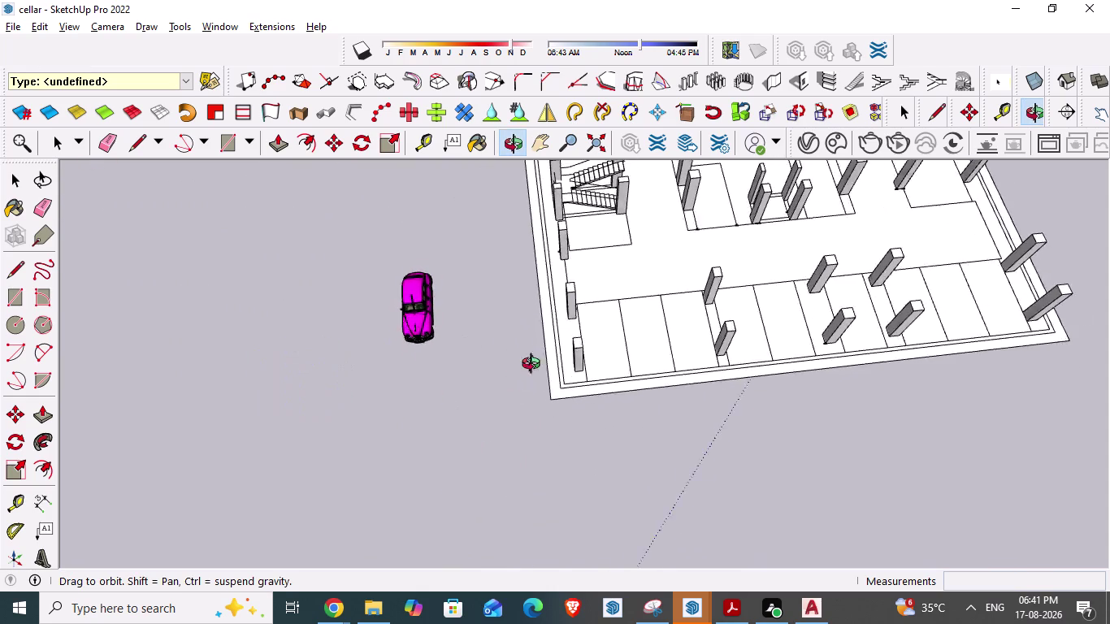
middle_drag(536, 364, 507, 453)
scroll(up, 3)
scroll(up, 3)
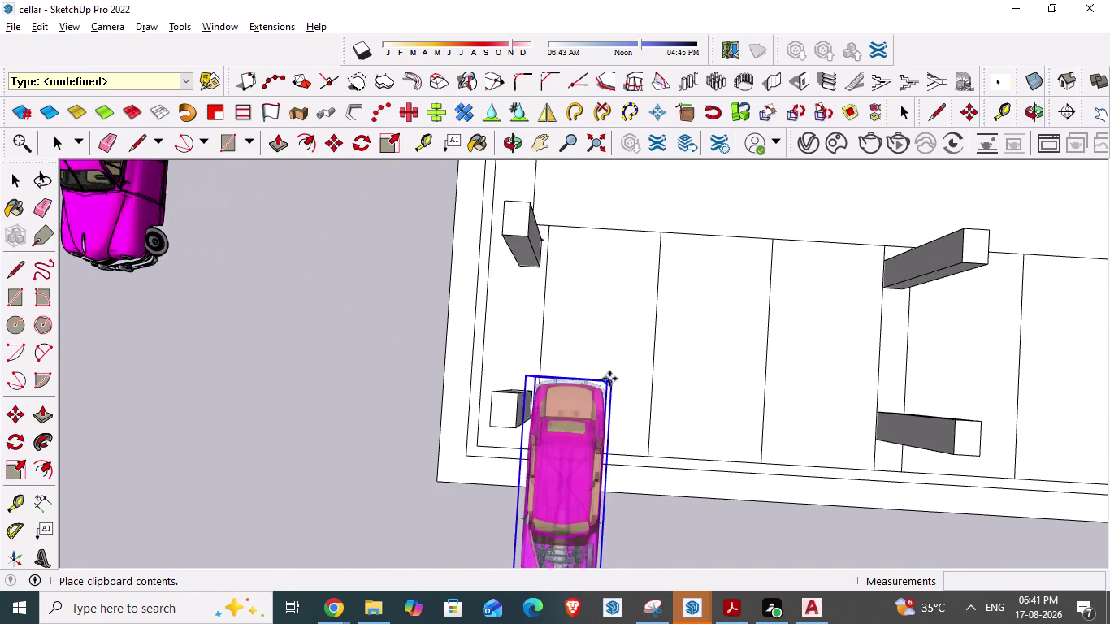
scroll(up, 3)
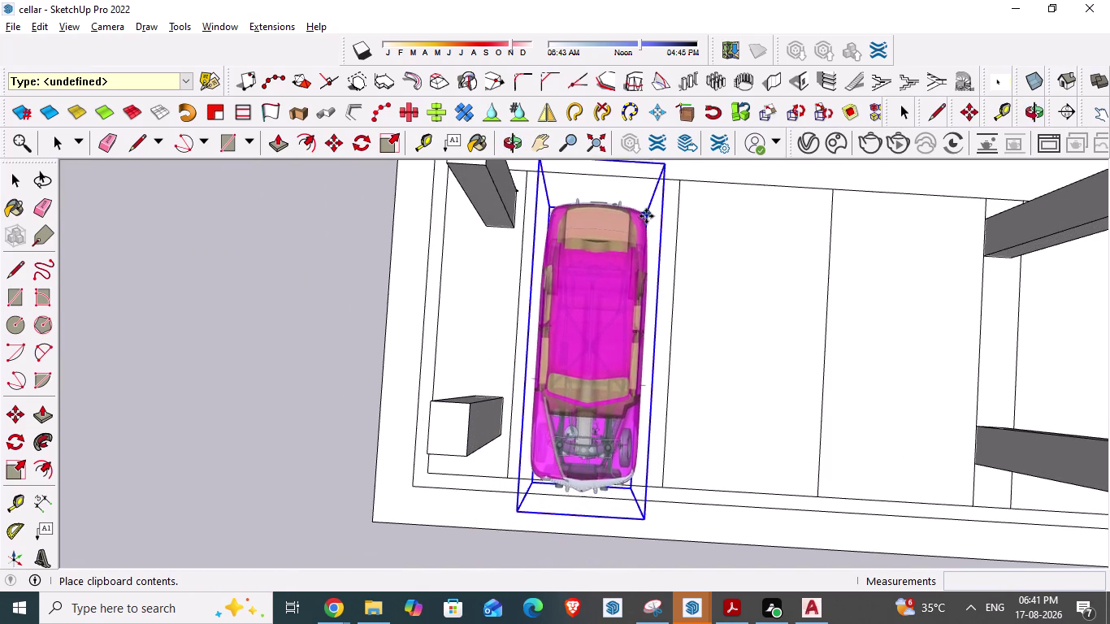
middle_drag(644, 240, 651, 217)
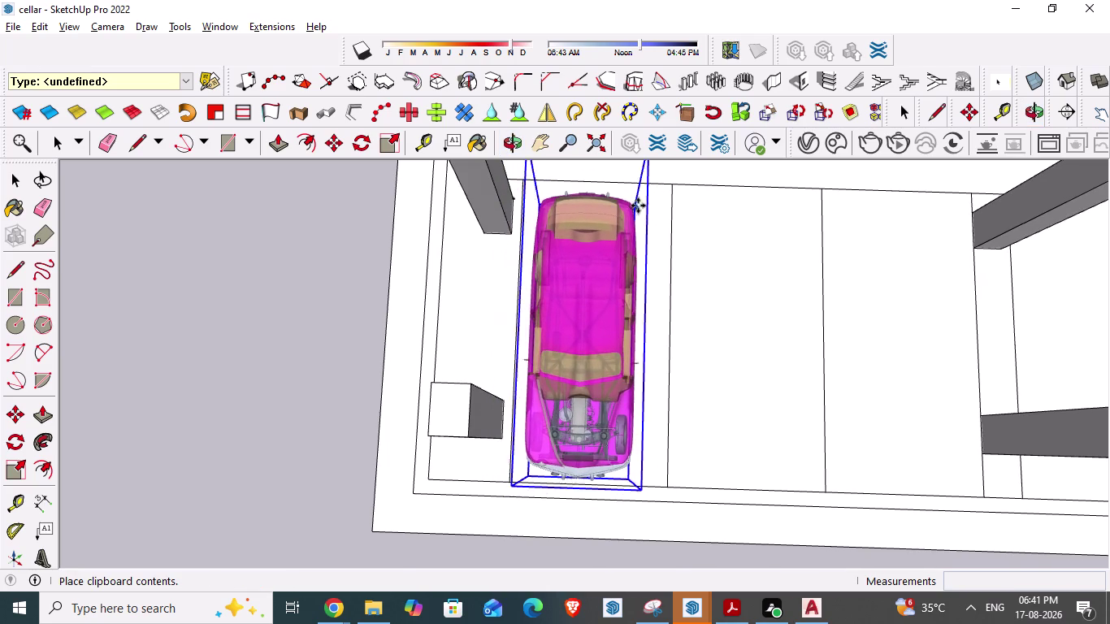
click(640, 205)
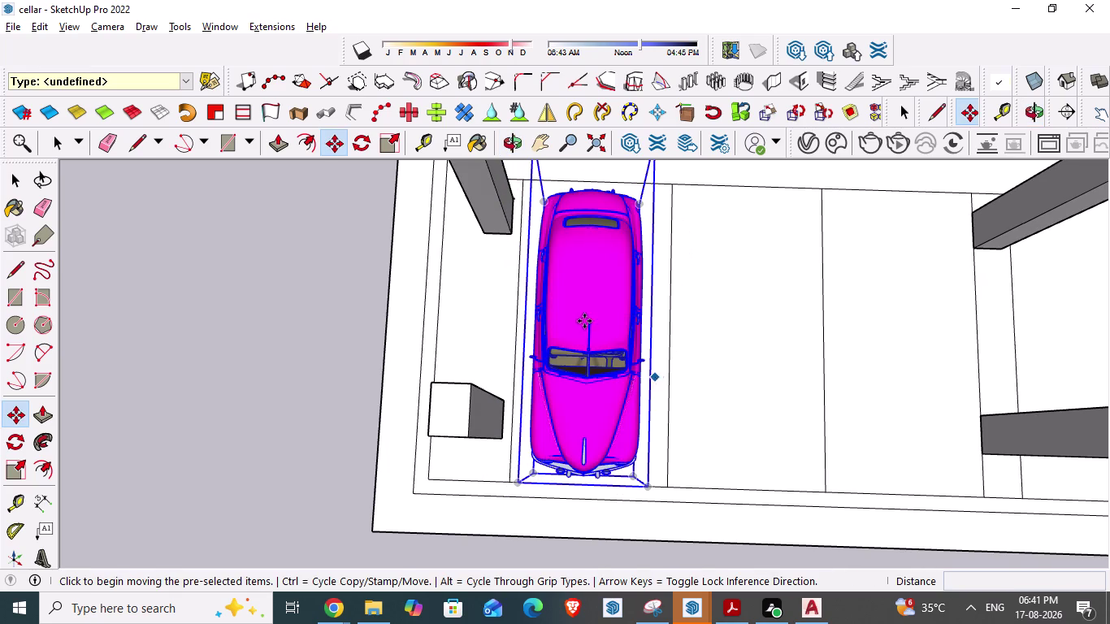
Scale the copied car narrower to the bay width and longer to fill the bay.
click(582, 320)
key(s)
middle_drag(583, 320, 580, 327)
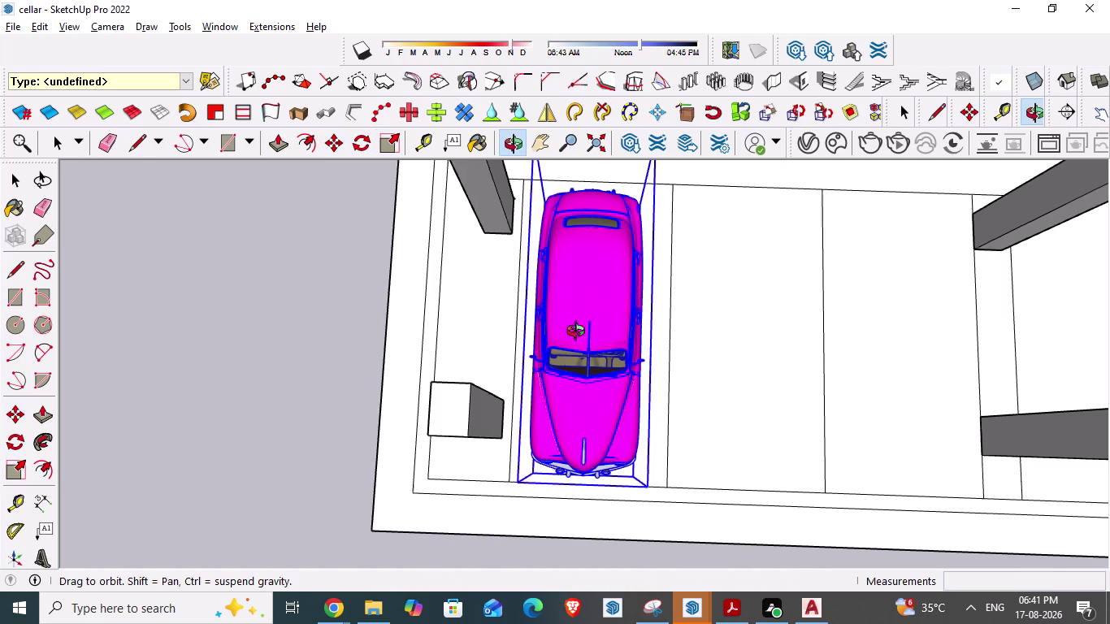
middle_drag(581, 326, 573, 363)
scroll(down, 3)
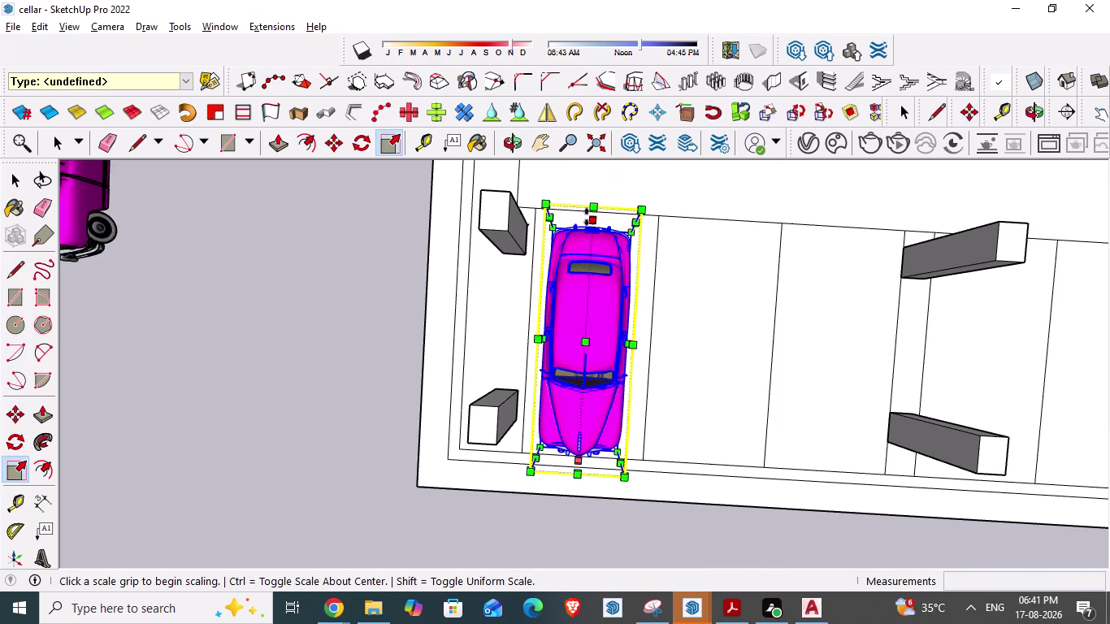
drag(592, 217, 591, 251)
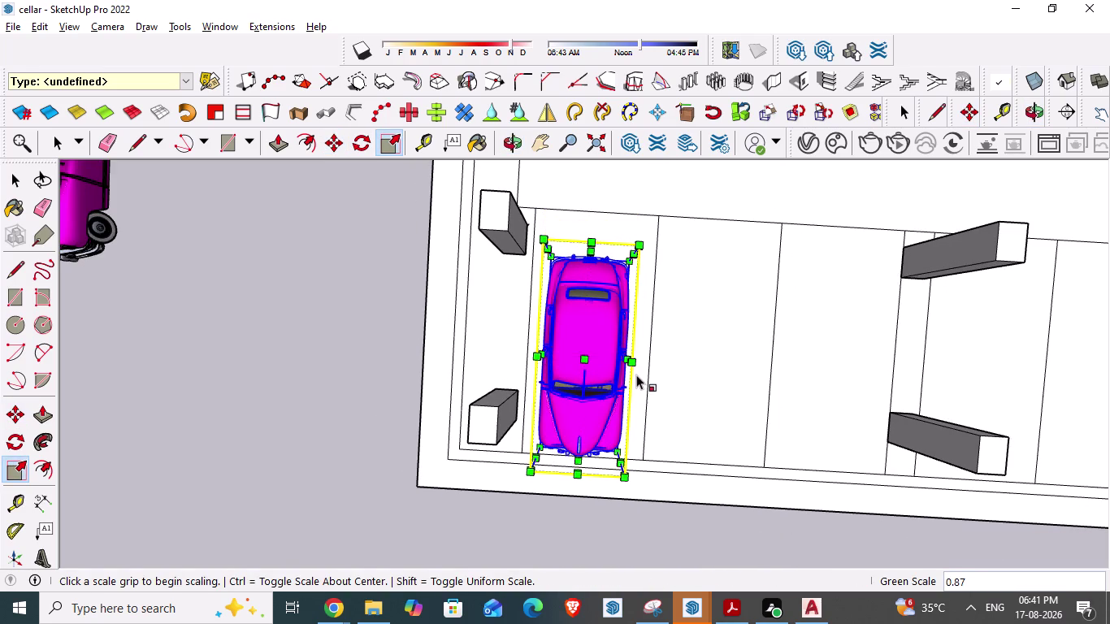
middle_drag(617, 377, 504, 307)
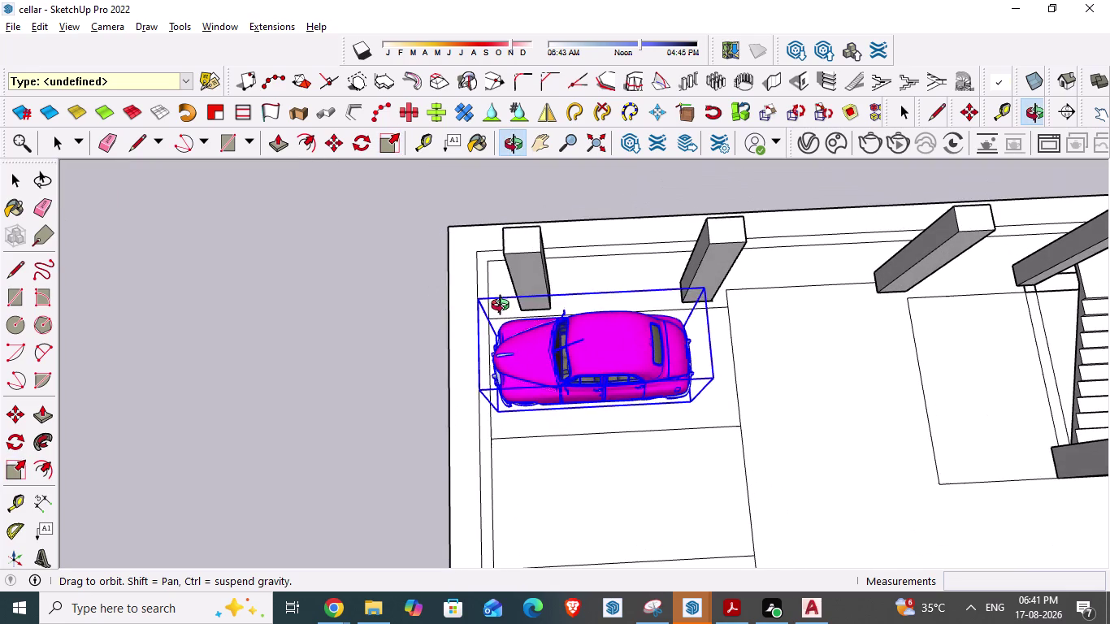
middle_drag(504, 307, 504, 306)
drag(601, 399, 601, 383)
drag(595, 378, 596, 405)
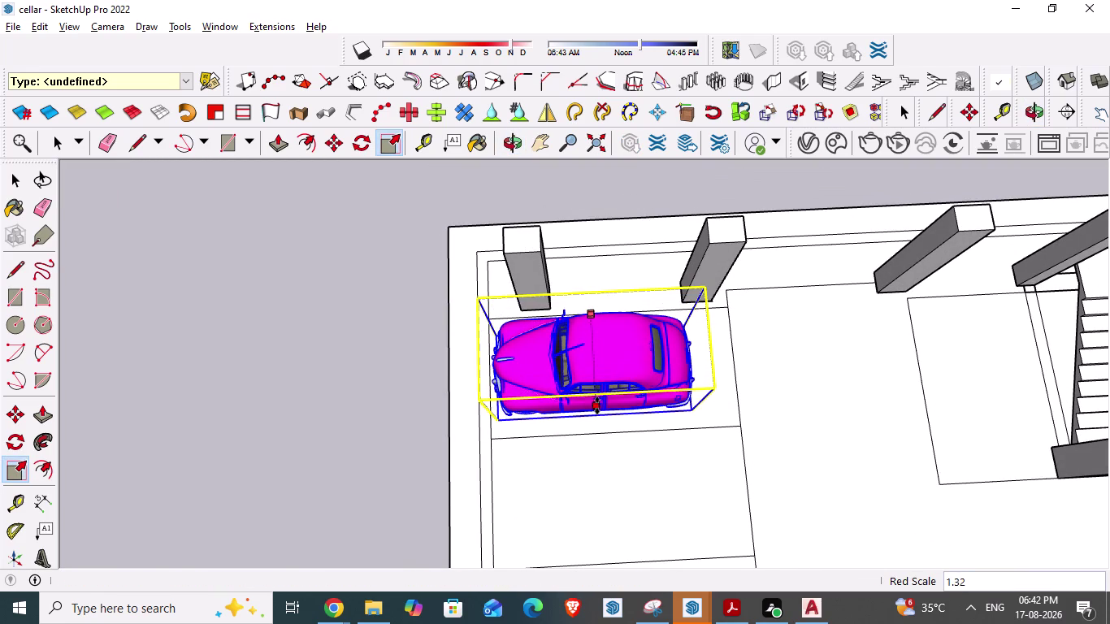
middle_click(645, 353)
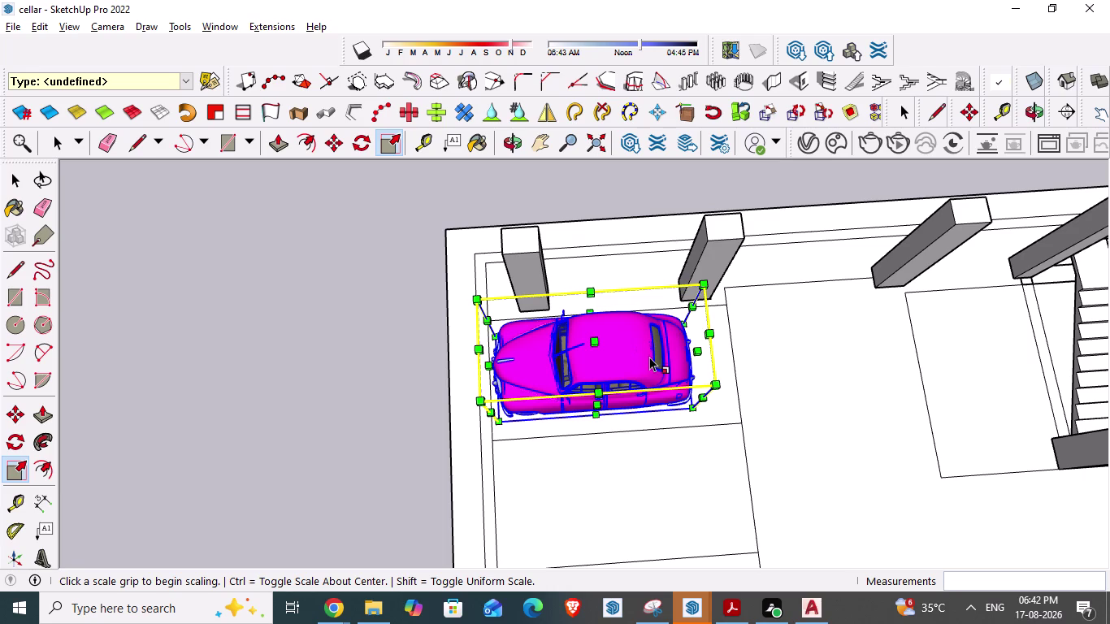
Move the car further into the bay between the columns.
key(m)
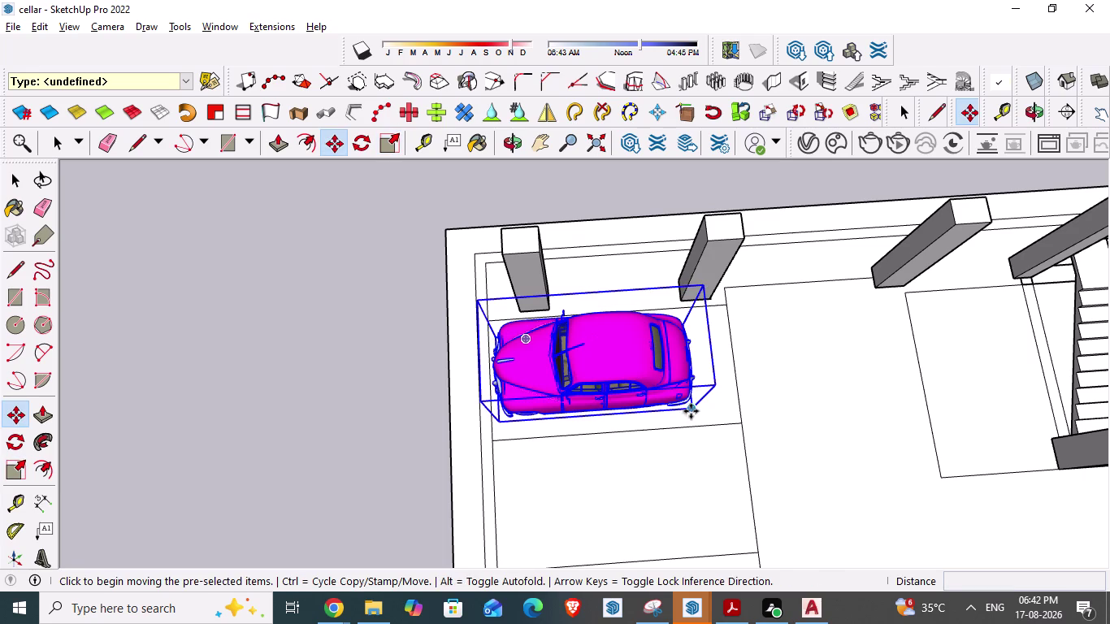
drag(691, 411, 711, 418)
click(711, 417)
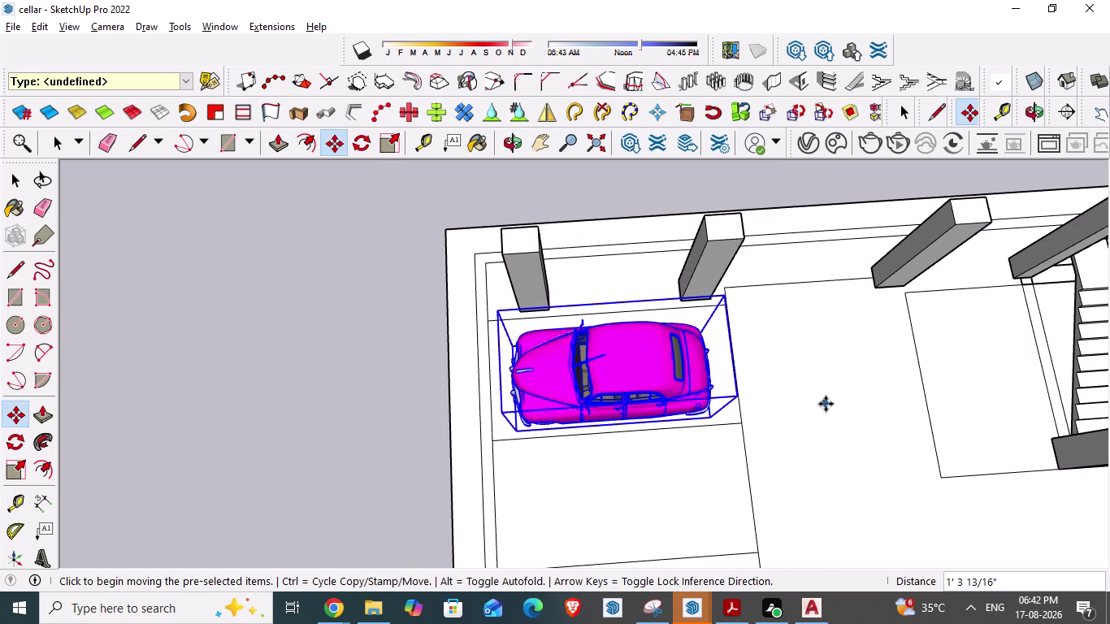
key(Escape)
scroll(down, 3)
middle_drag(682, 399, 318, 315)
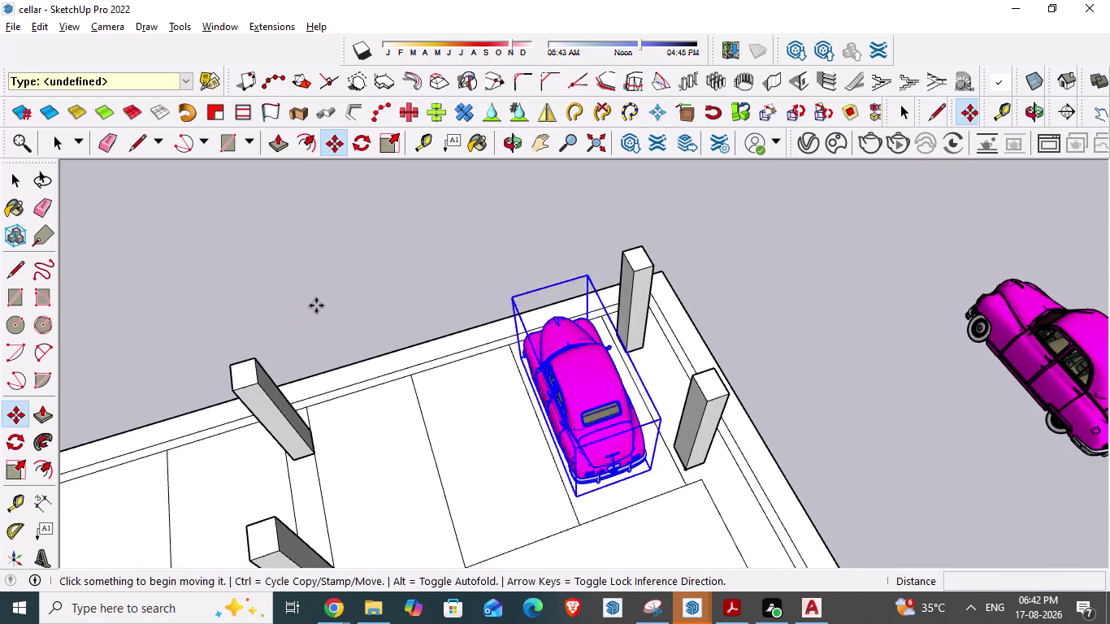
Reselect the pink car in the end bay and shift it slightly within the bay.
click(588, 414)
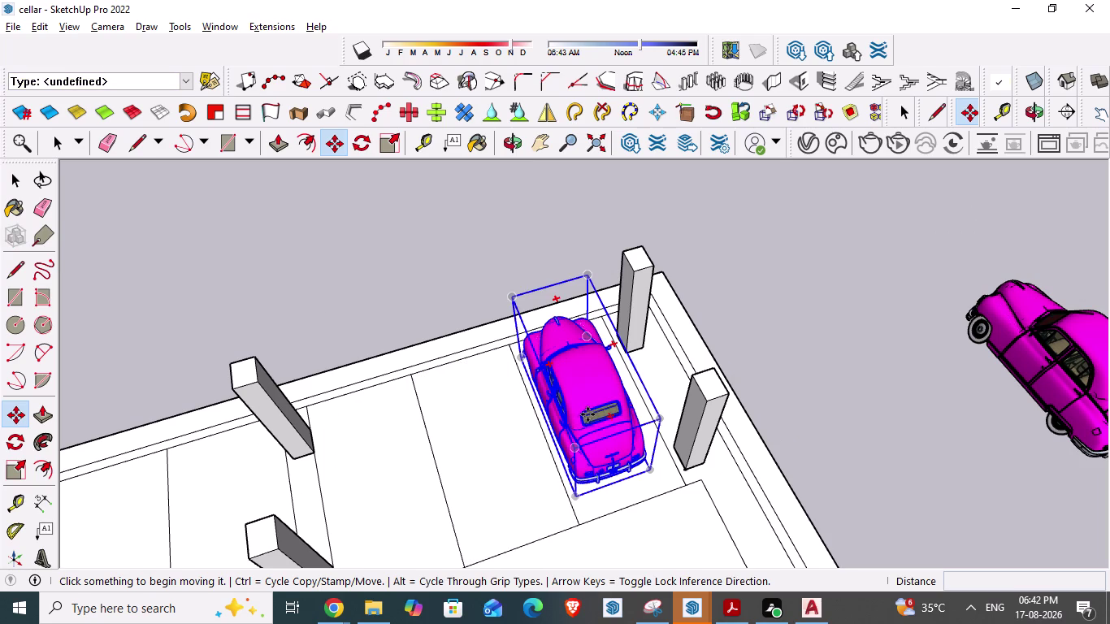
key(m)
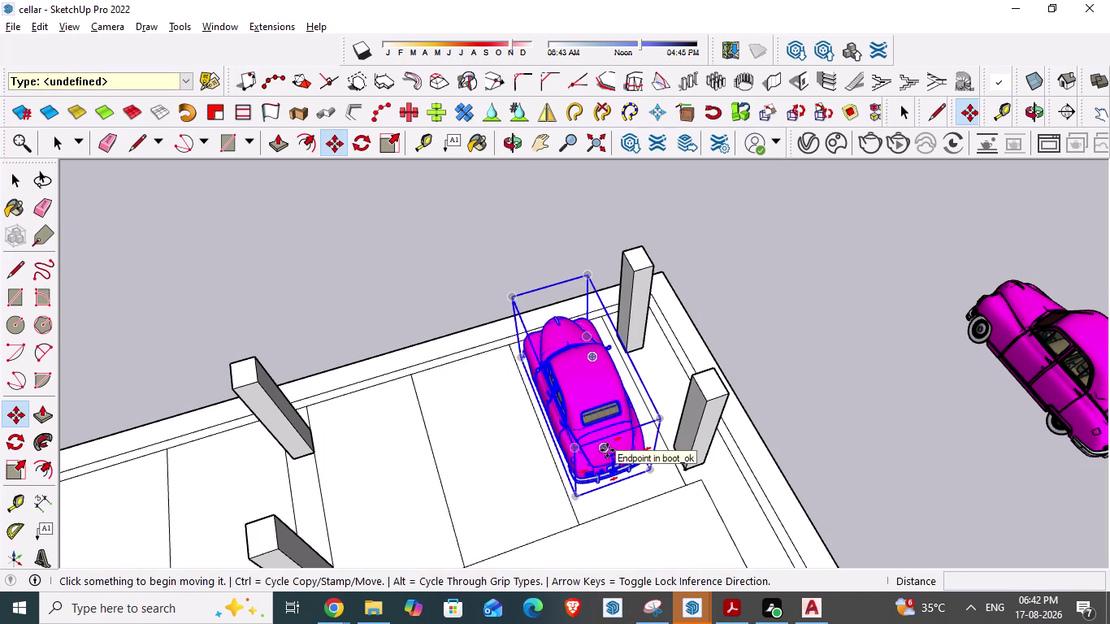
key(space)
middle_drag(624, 448, 638, 515)
scroll(down, 3)
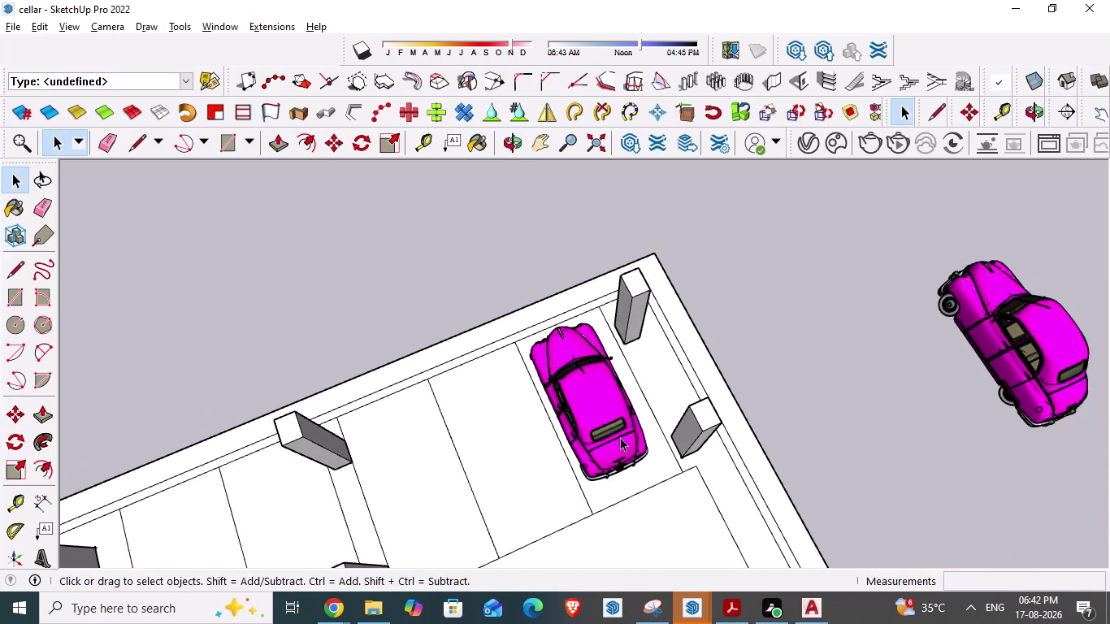
scroll(down, 3)
click(621, 436)
key(m)
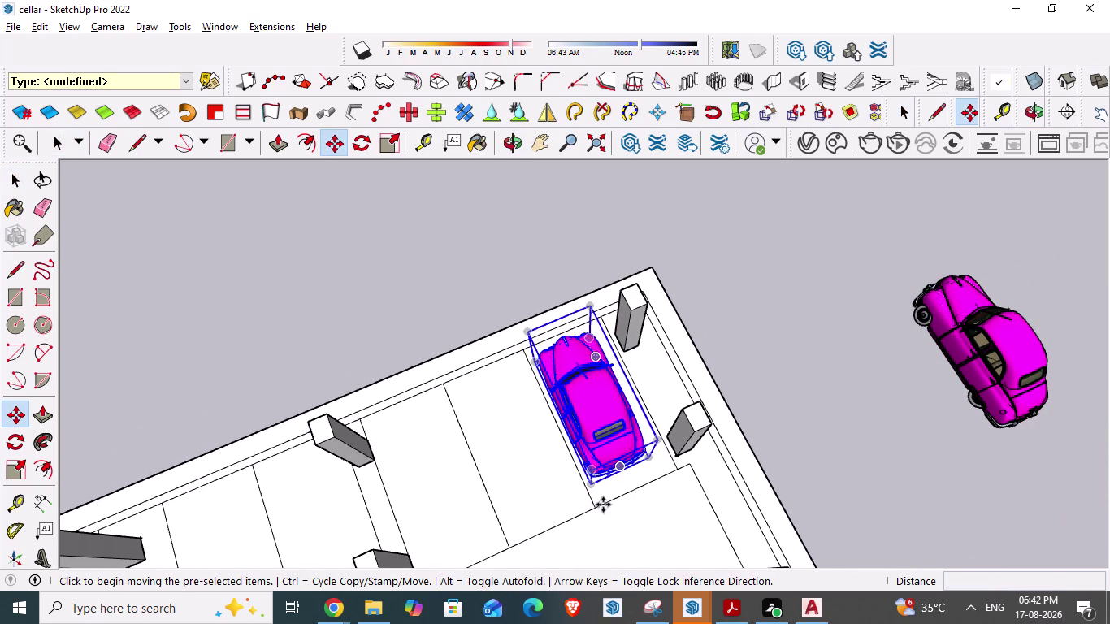
scroll(up, 3)
middle_drag(602, 505, 590, 428)
drag(584, 480, 588, 481)
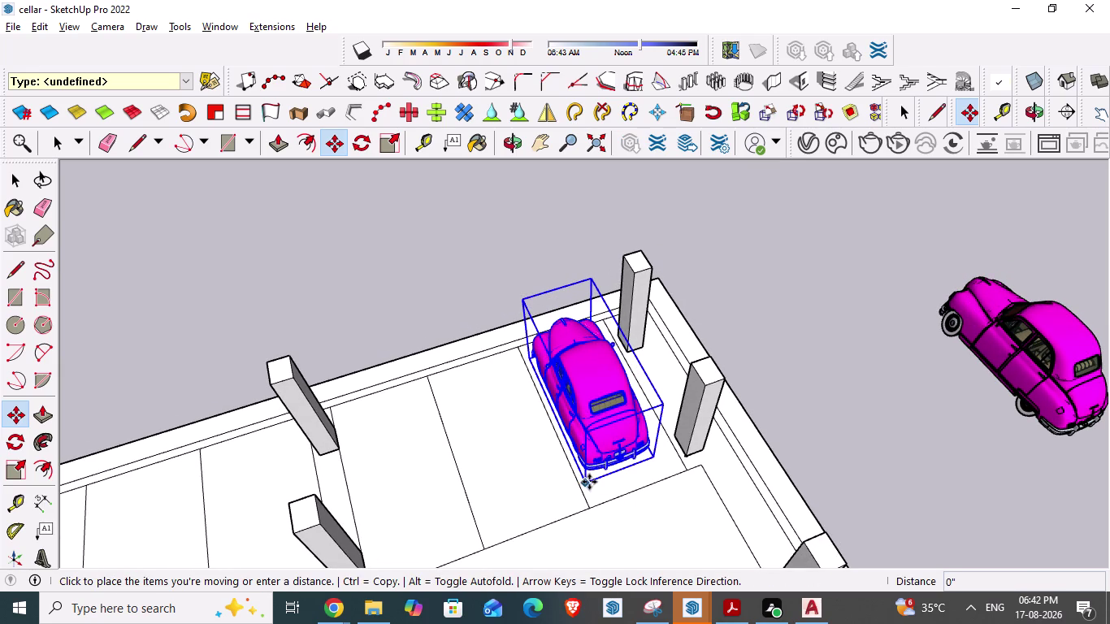
drag(589, 482, 597, 494)
click(598, 494)
key(Escape)
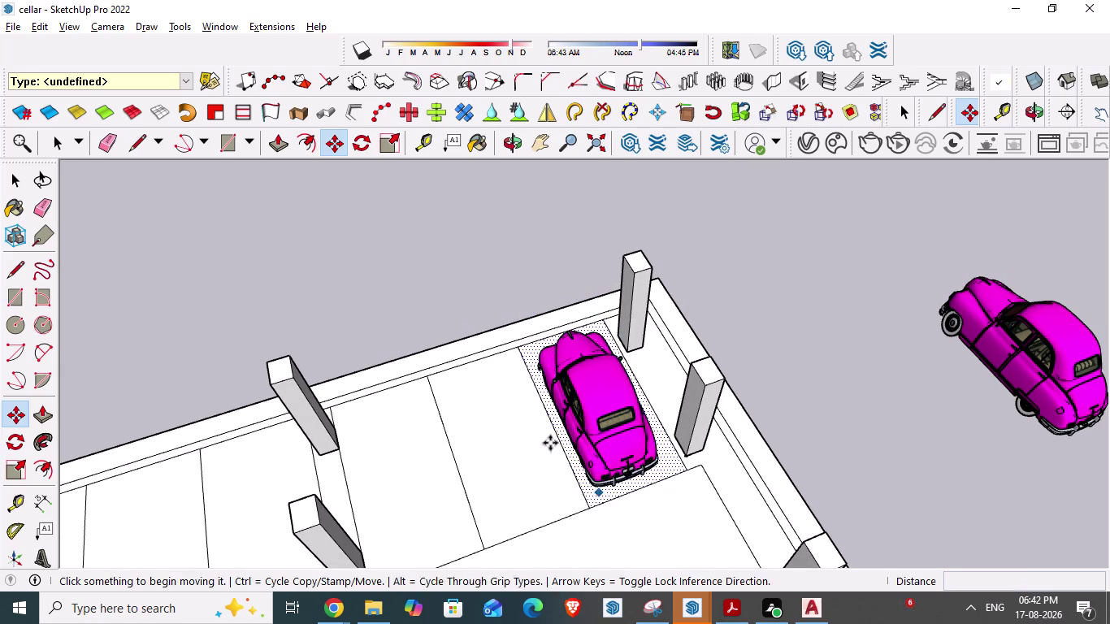
Copy and paste the car, then cancel the placement and return to Select.
scroll(down, 3)
middle_drag(526, 411, 551, 502)
click(586, 418)
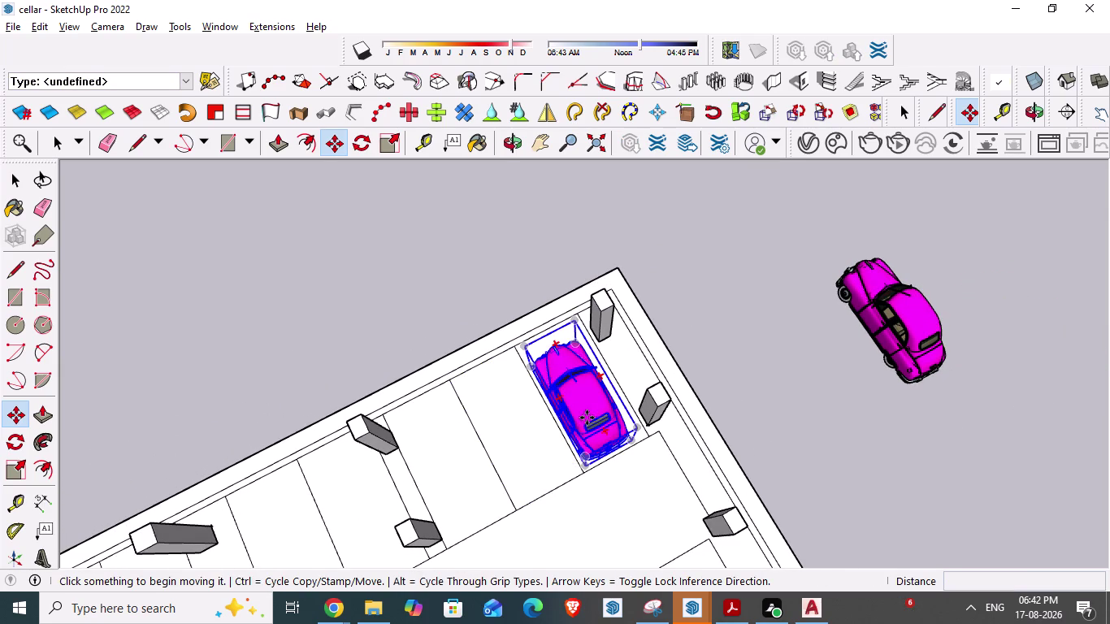
key(ctrl+c)
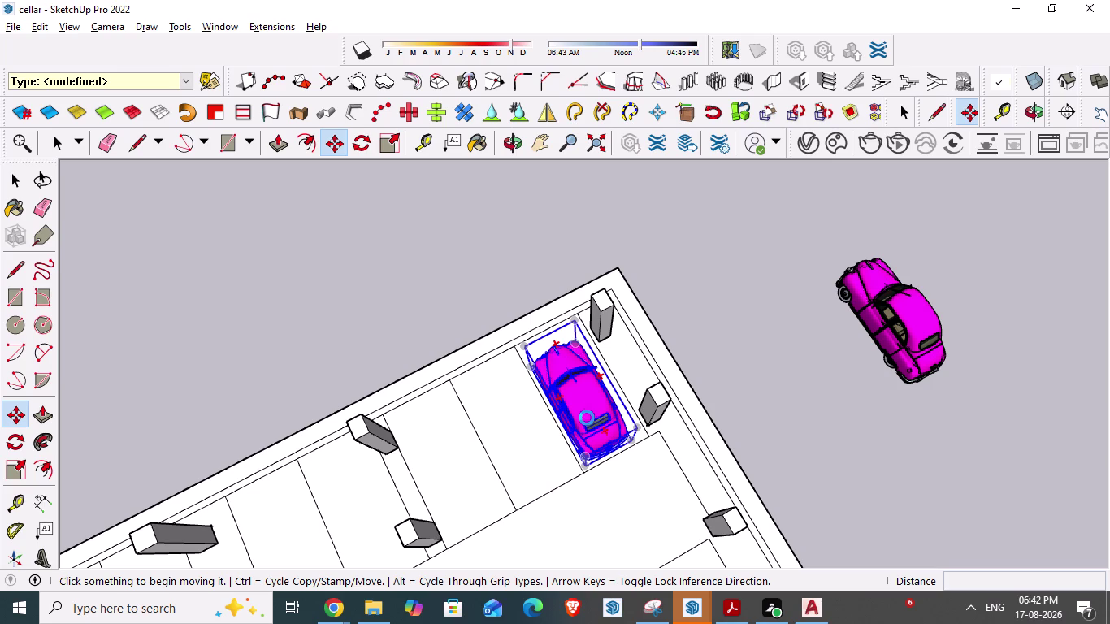
key(ctrl+v)
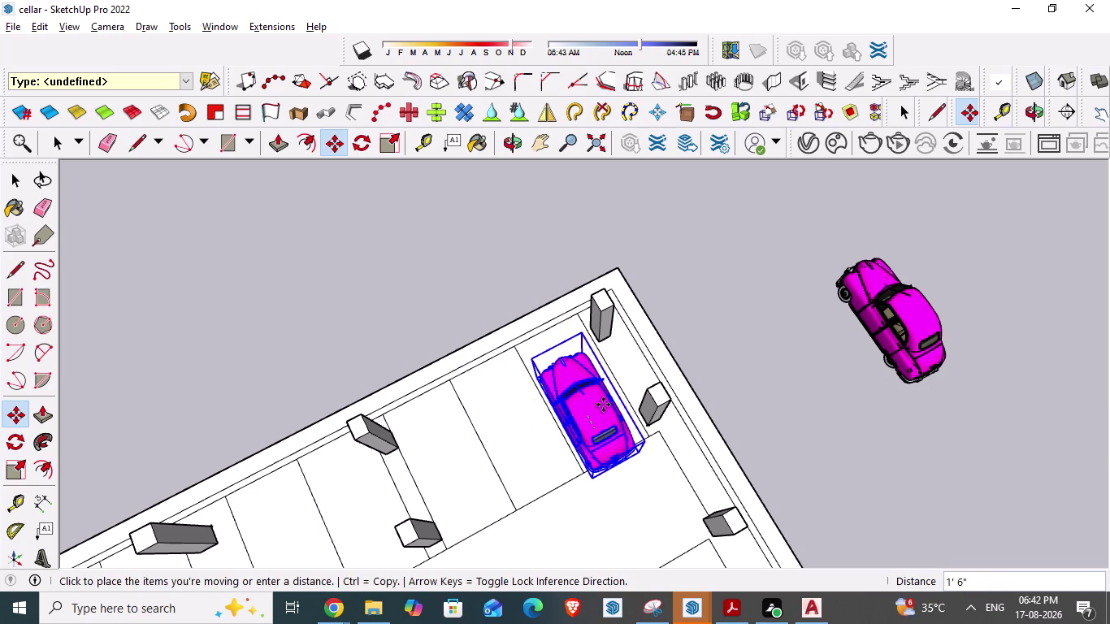
key(Escape)
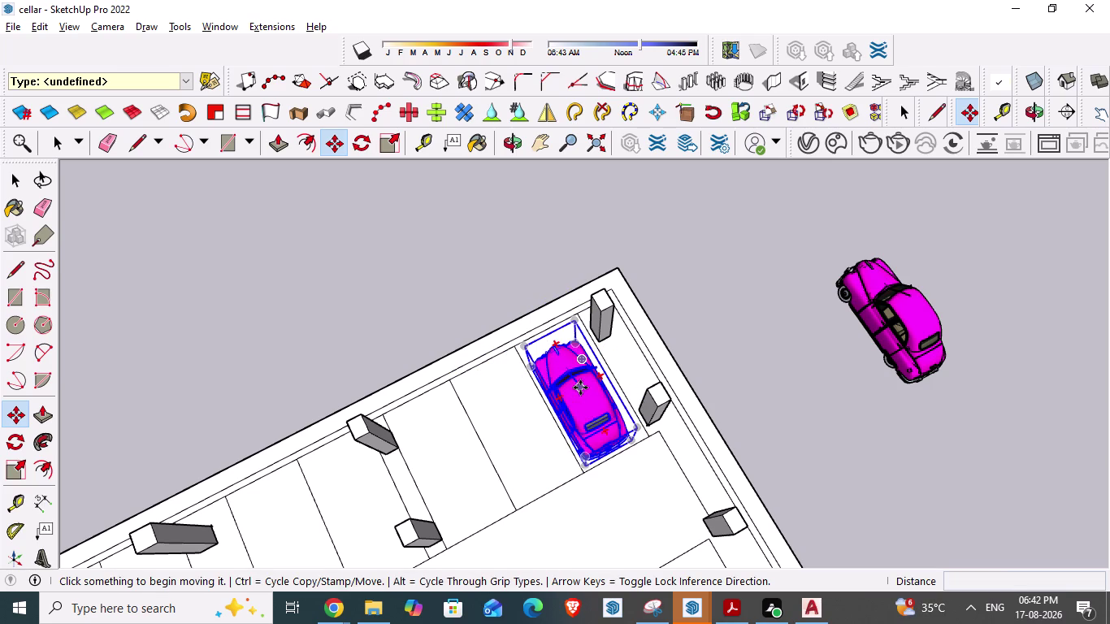
key(space)
scroll(down, 3)
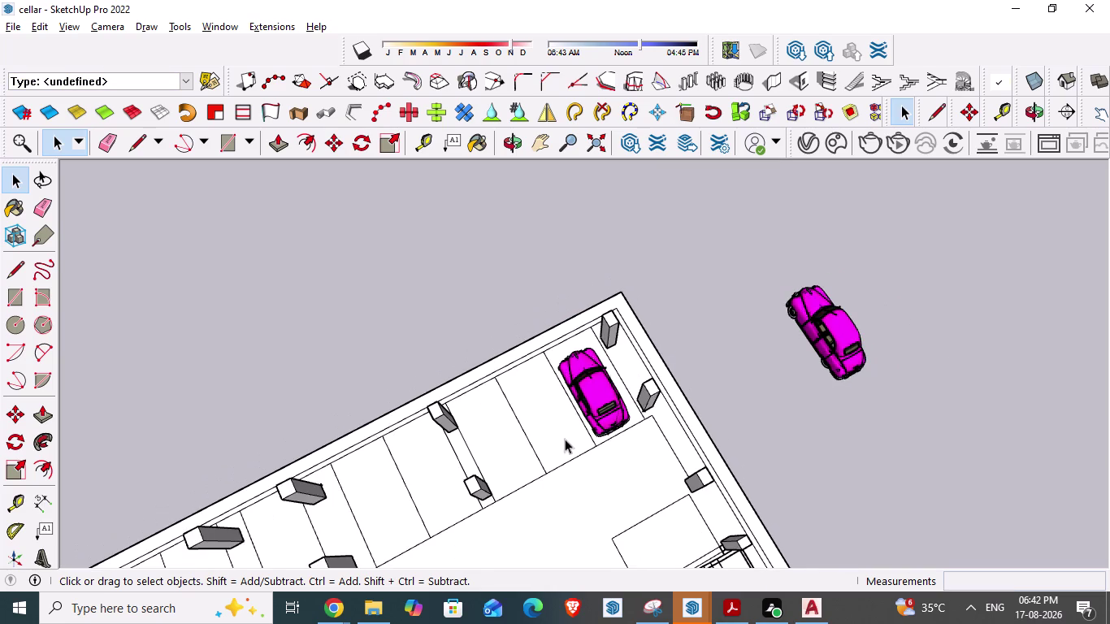
Orbit to a top-down plan and select the pink car in the end bay.
scroll(down, 3)
middle_drag(450, 440, 301, 382)
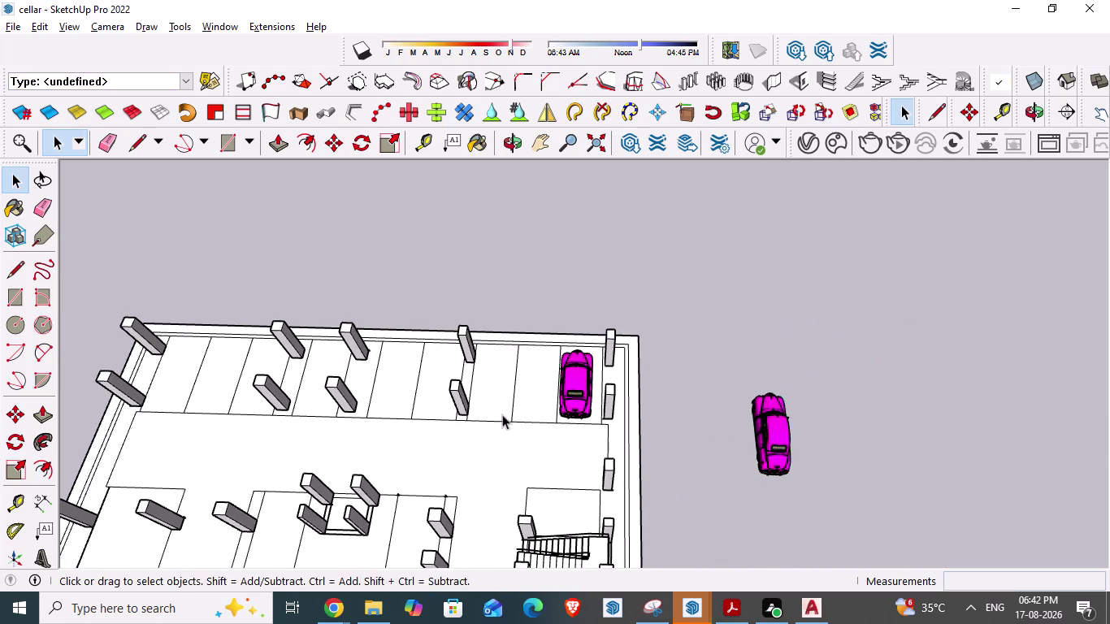
middle_drag(502, 415, 502, 459)
click(570, 383)
scroll(up, 3)
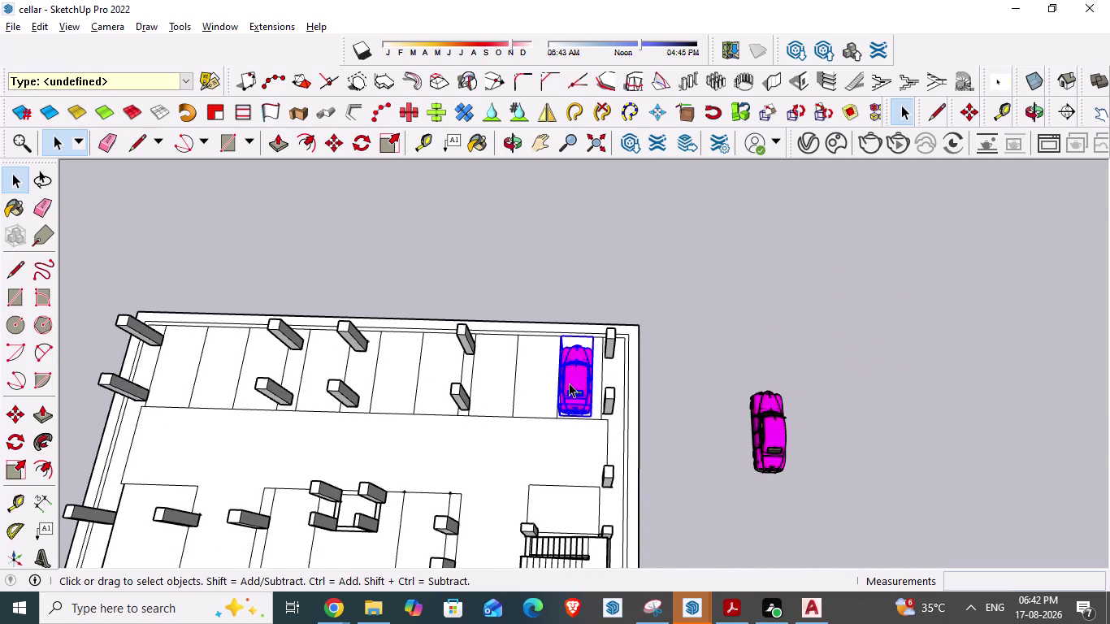
scroll(up, 3)
middle_drag(568, 383, 564, 412)
scroll(up, 3)
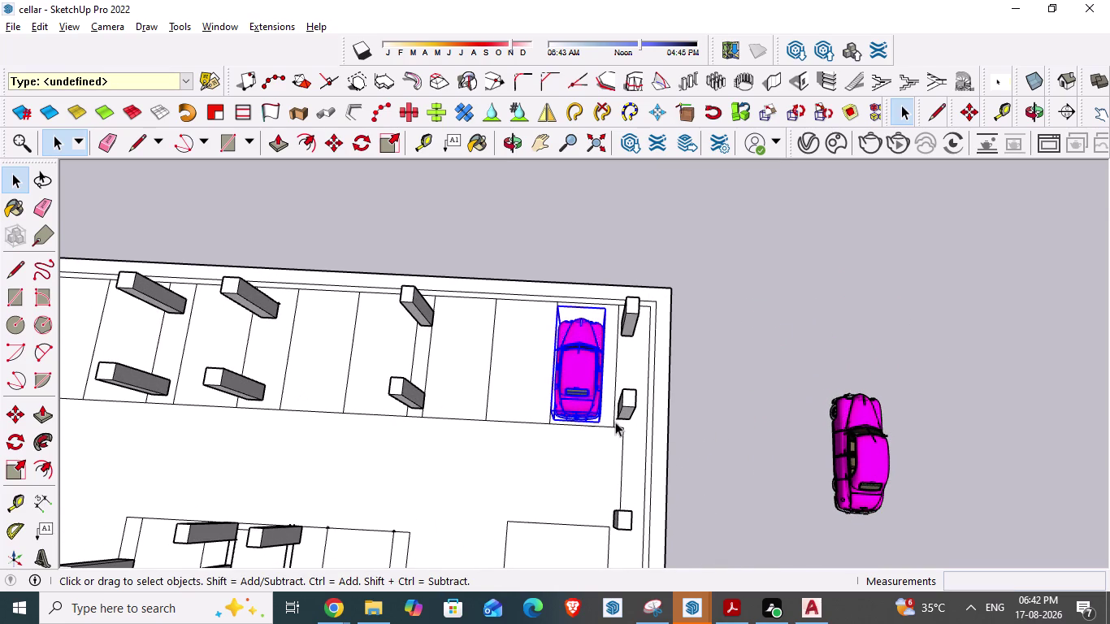
Shift the car sideways along the red axis to square it in the bay.
key(m)
scroll(up, 3)
drag(598, 422, 604, 422)
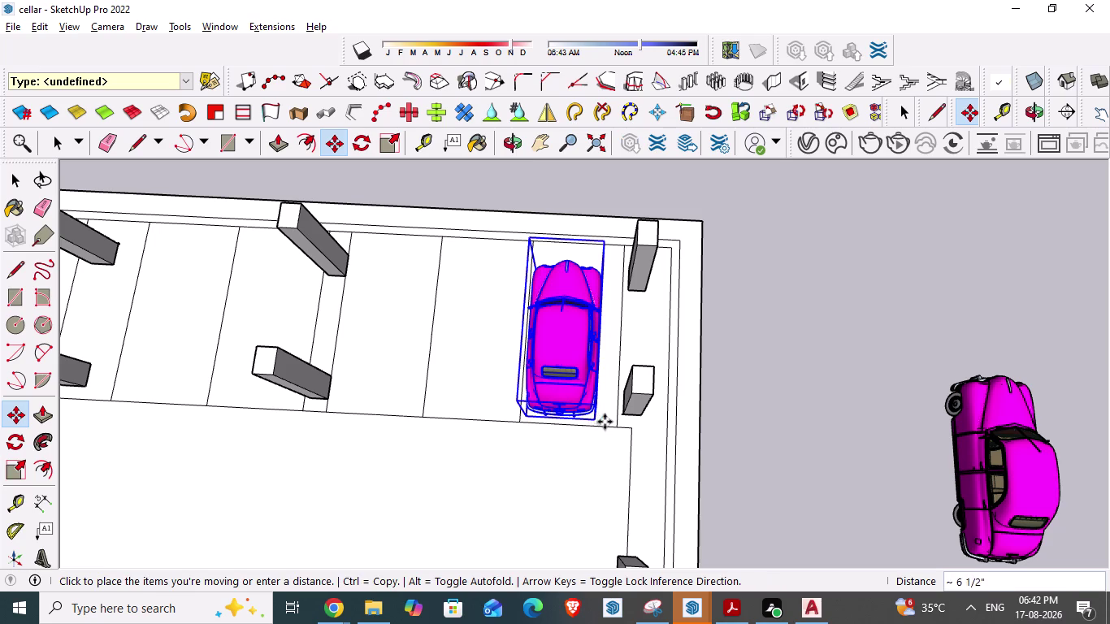
drag(605, 422, 607, 422)
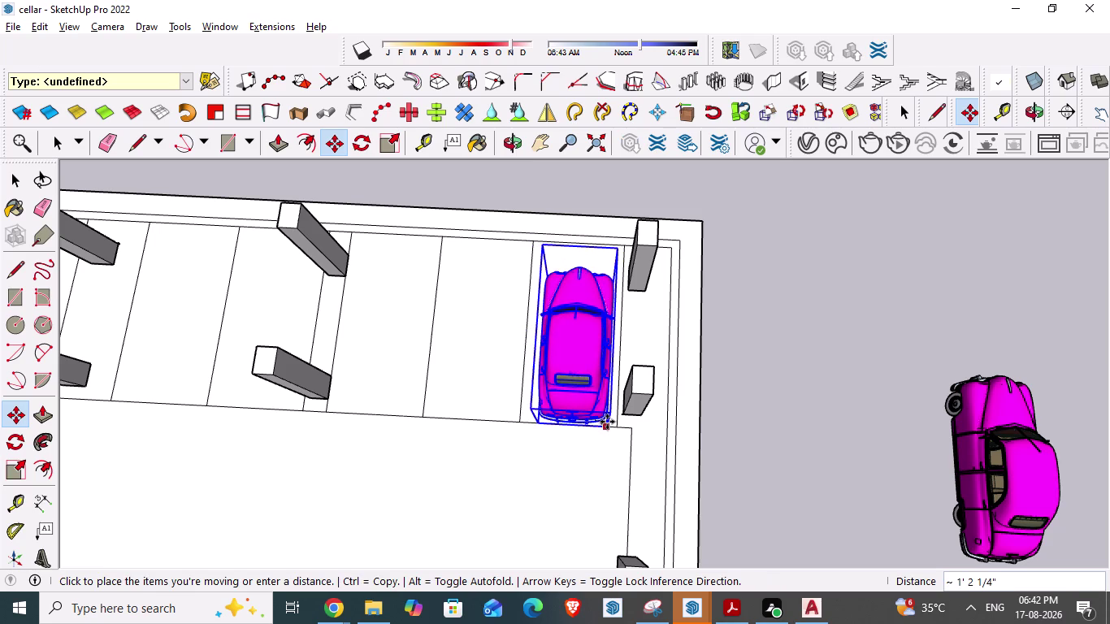
click(607, 422)
click(796, 454)
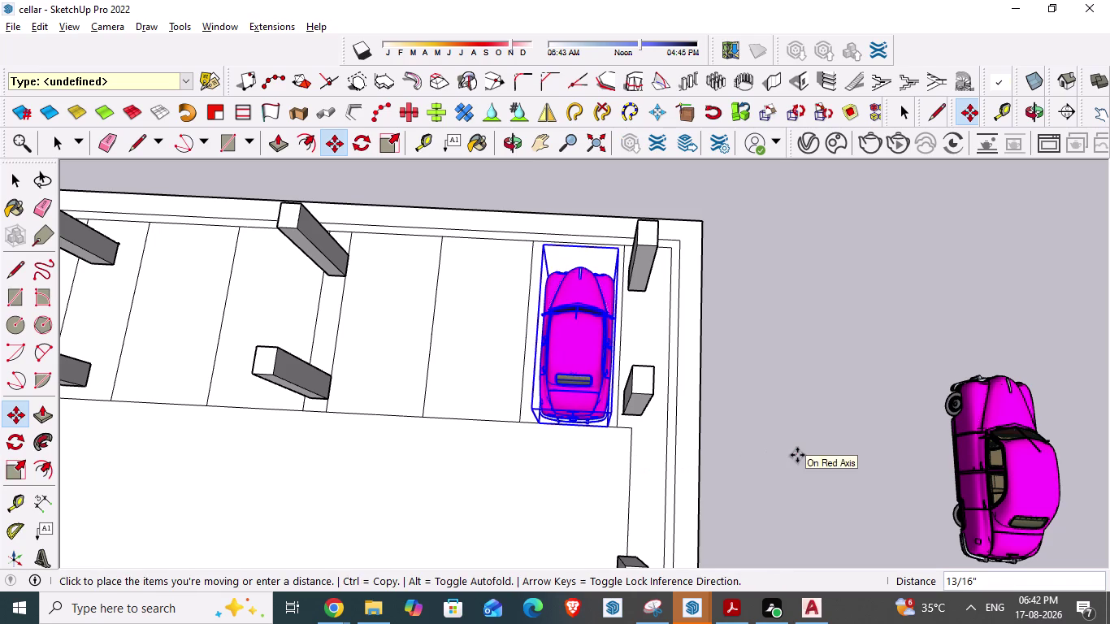
key(Escape)
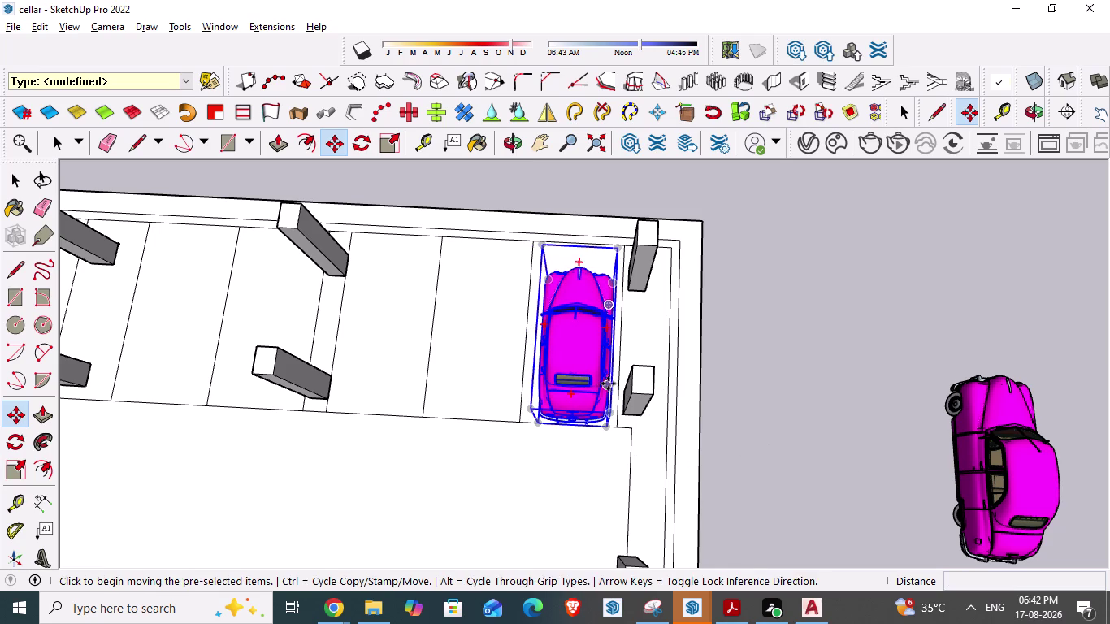
key(space)
Push the pink car 1' 3" further back into the end bay.
scroll(up, 3)
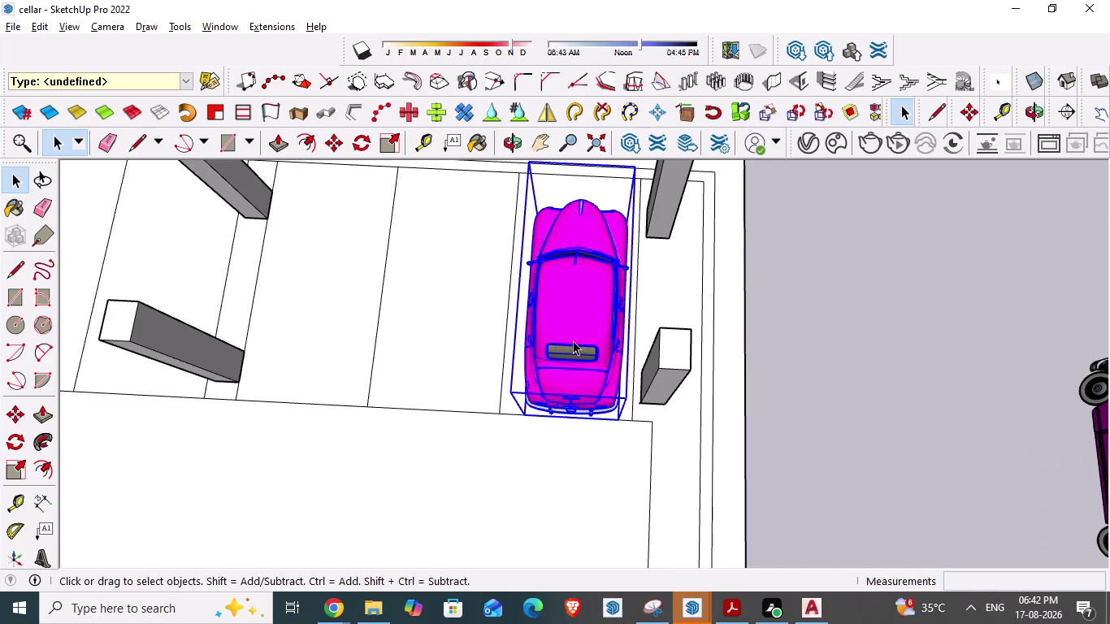
click(573, 341)
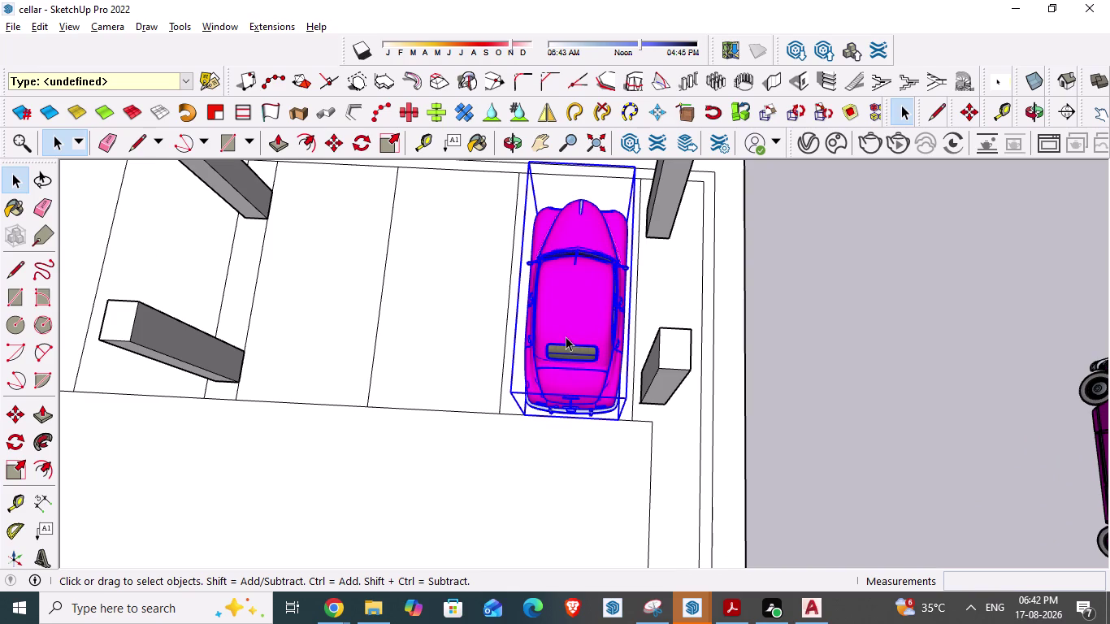
click(573, 343)
key(m)
drag(573, 342, 574, 340)
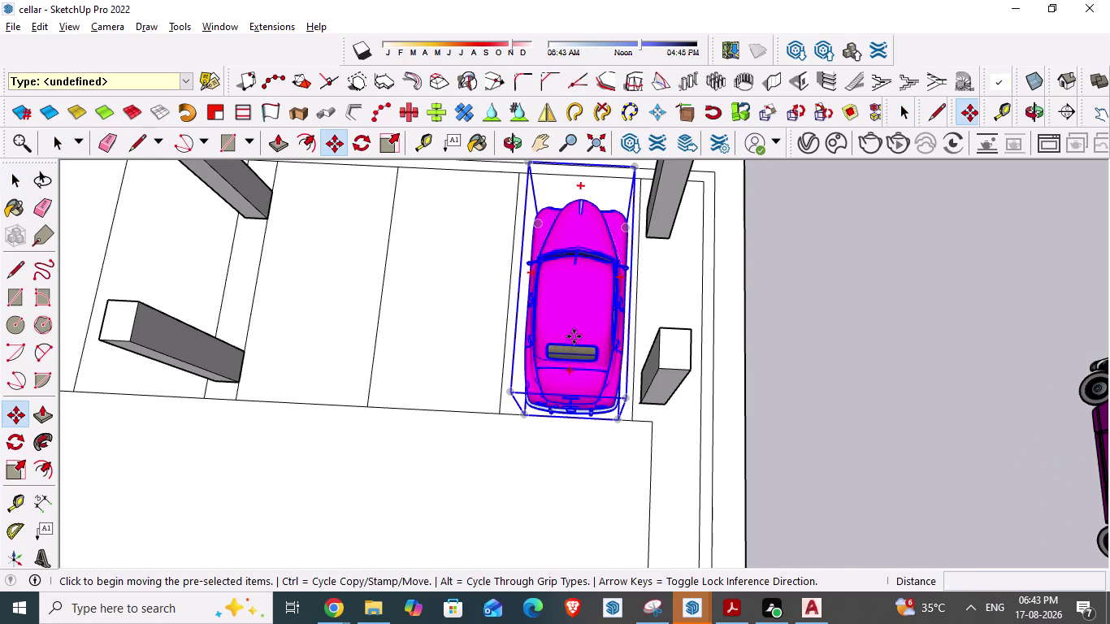
drag(573, 341, 576, 322)
click(576, 322)
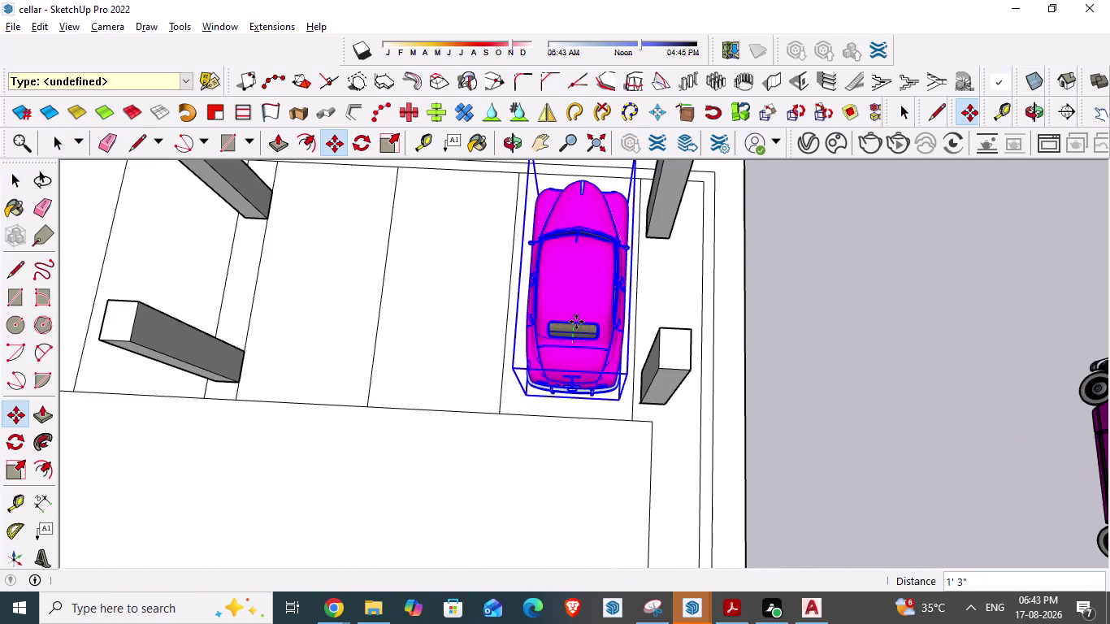
key(space)
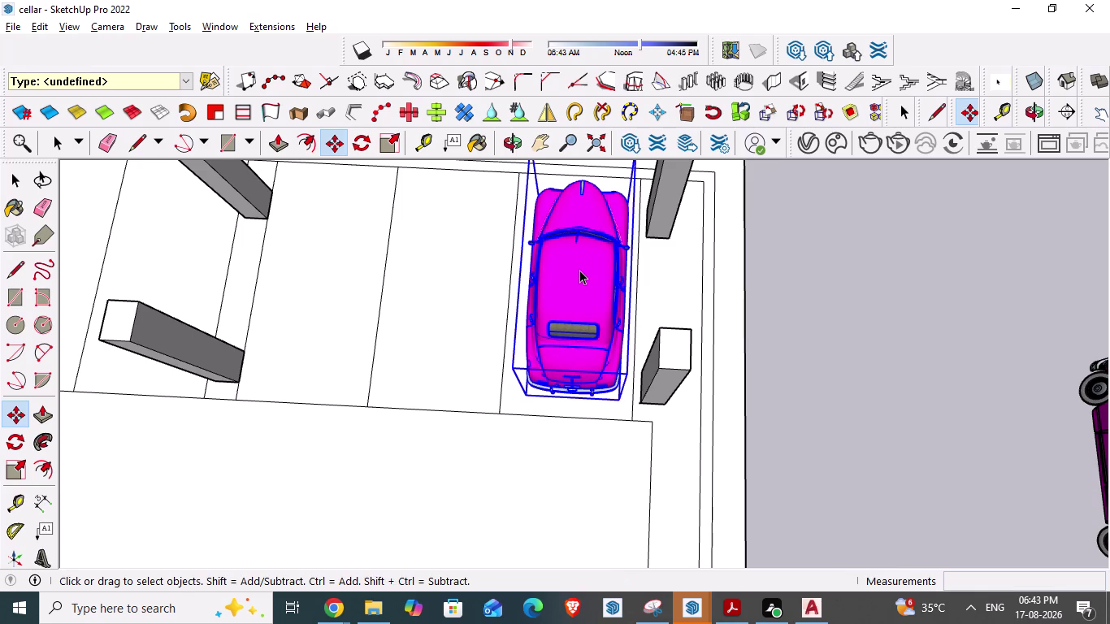
scroll(down, 3)
click(581, 296)
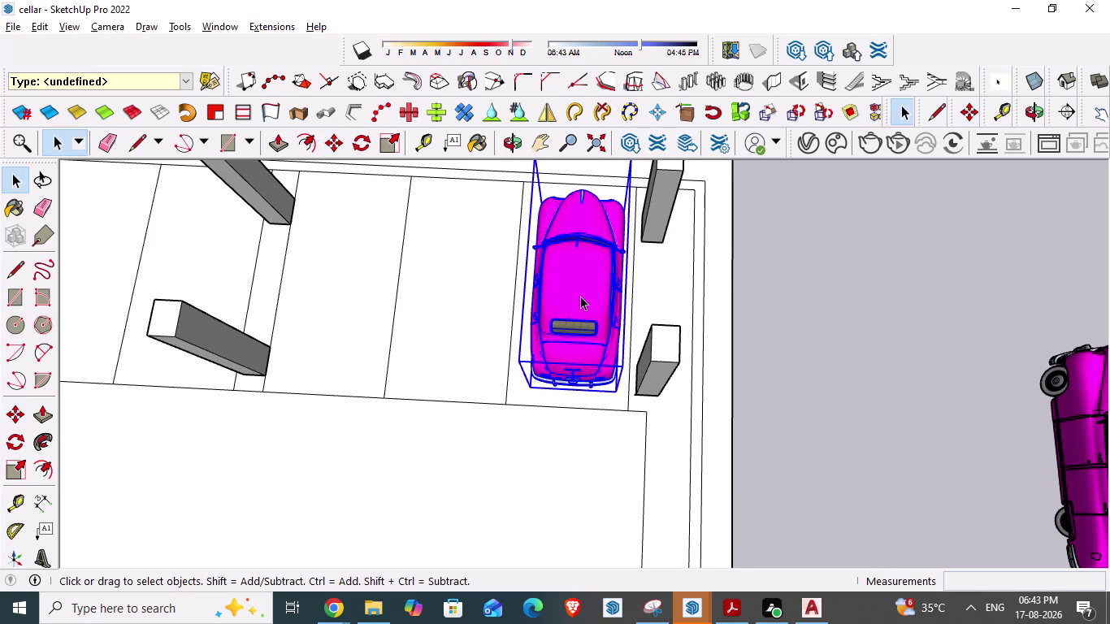
Drag a trial copy of the car toward the neighbouring bay.
key(m)
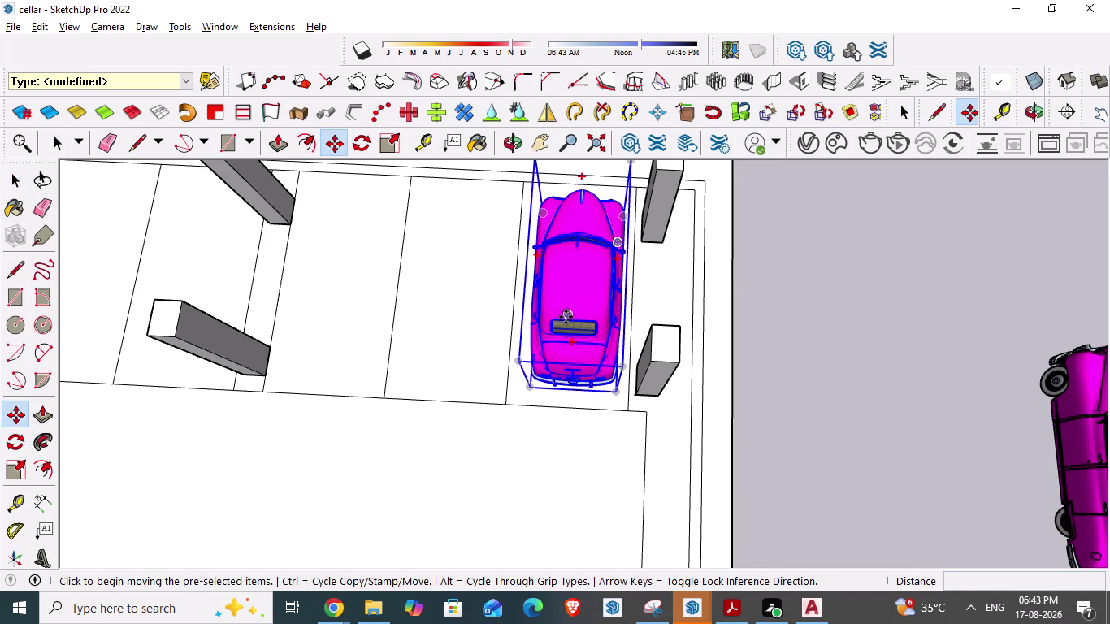
drag(566, 317, 457, 319)
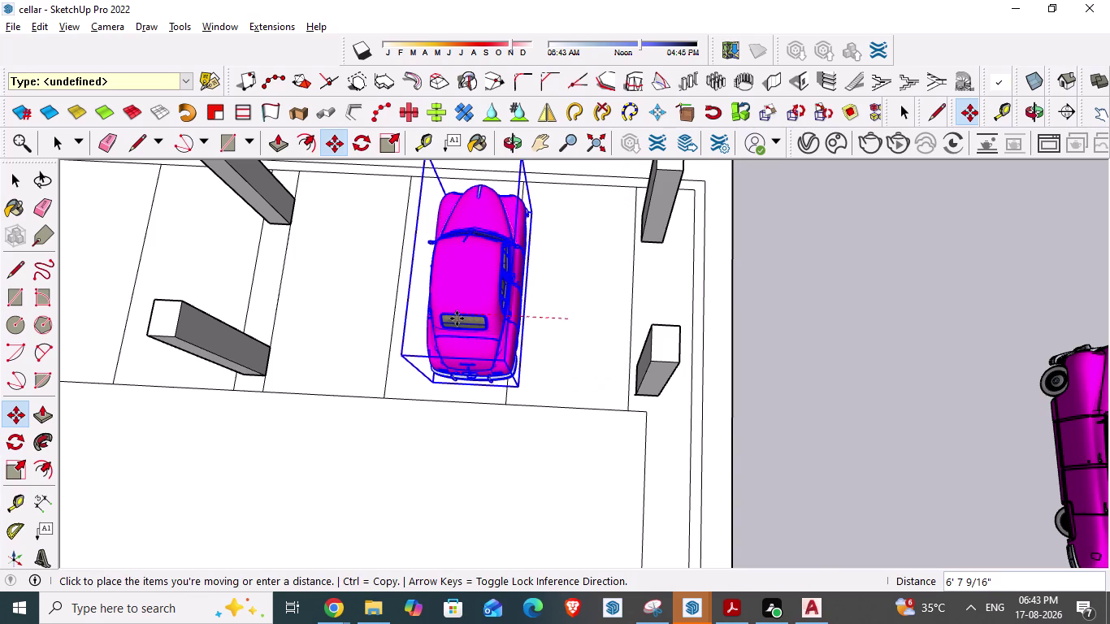
drag(457, 319, 421, 320)
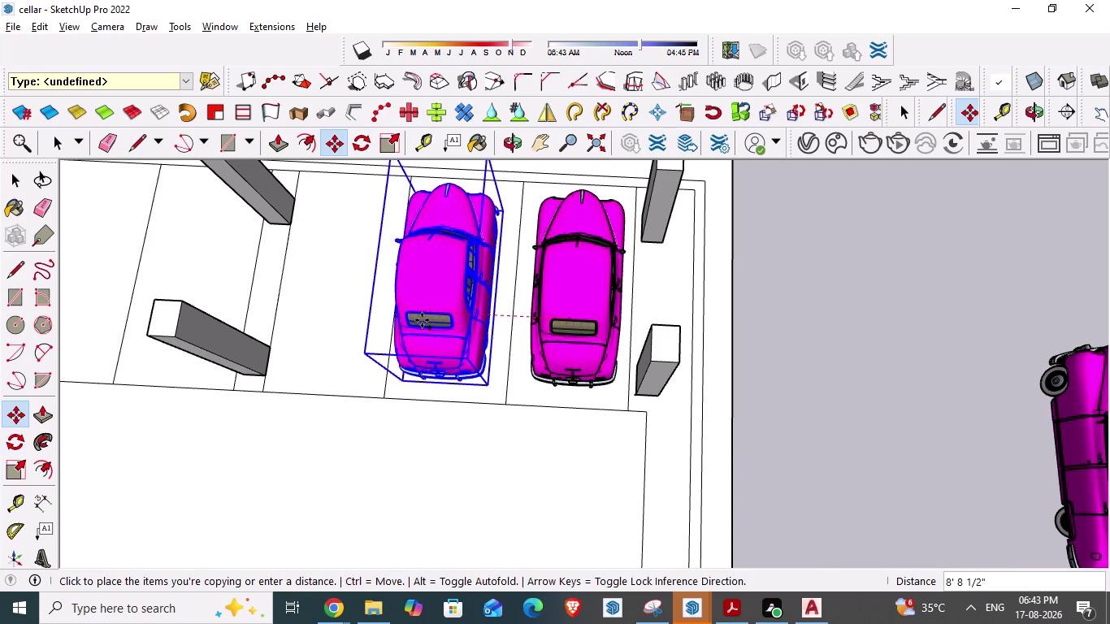
drag(421, 321, 430, 324)
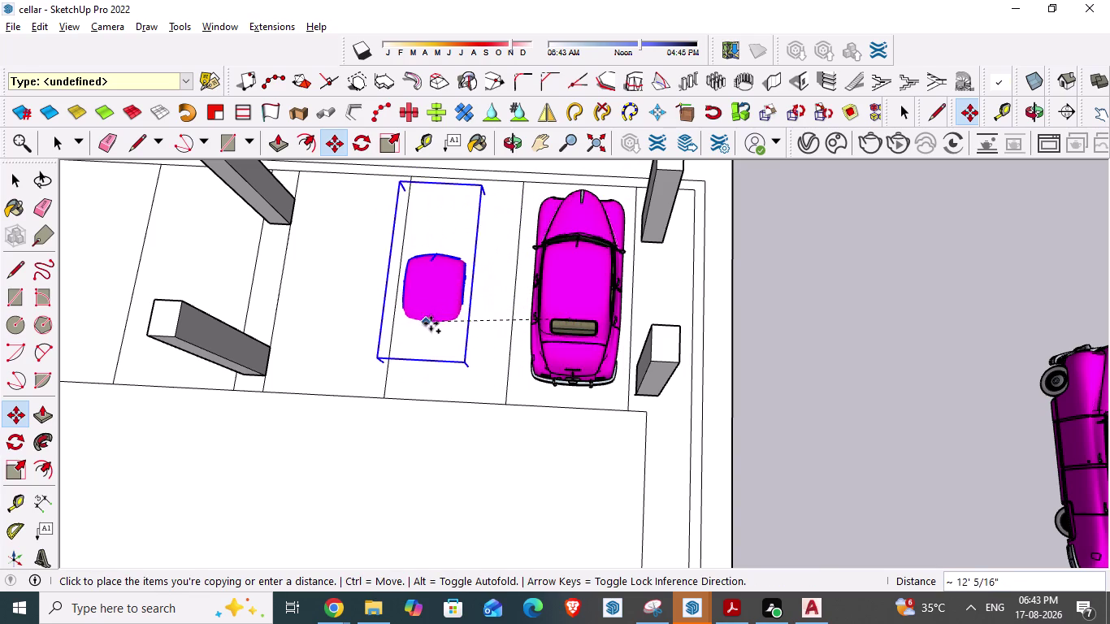
drag(430, 323, 447, 329)
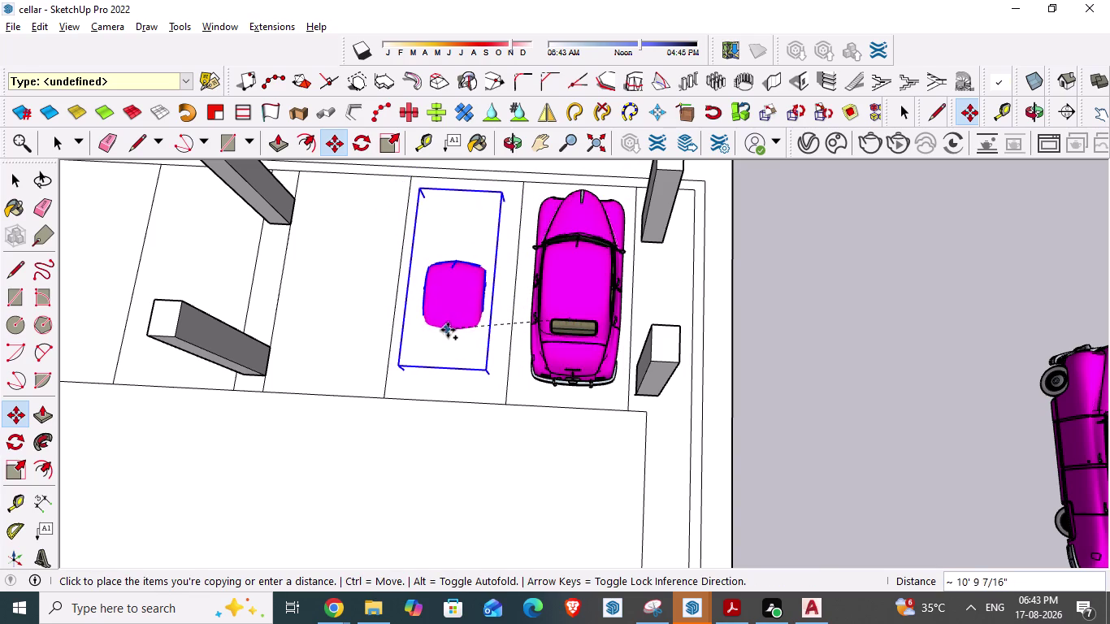
drag(447, 329, 452, 332)
click(451, 331)
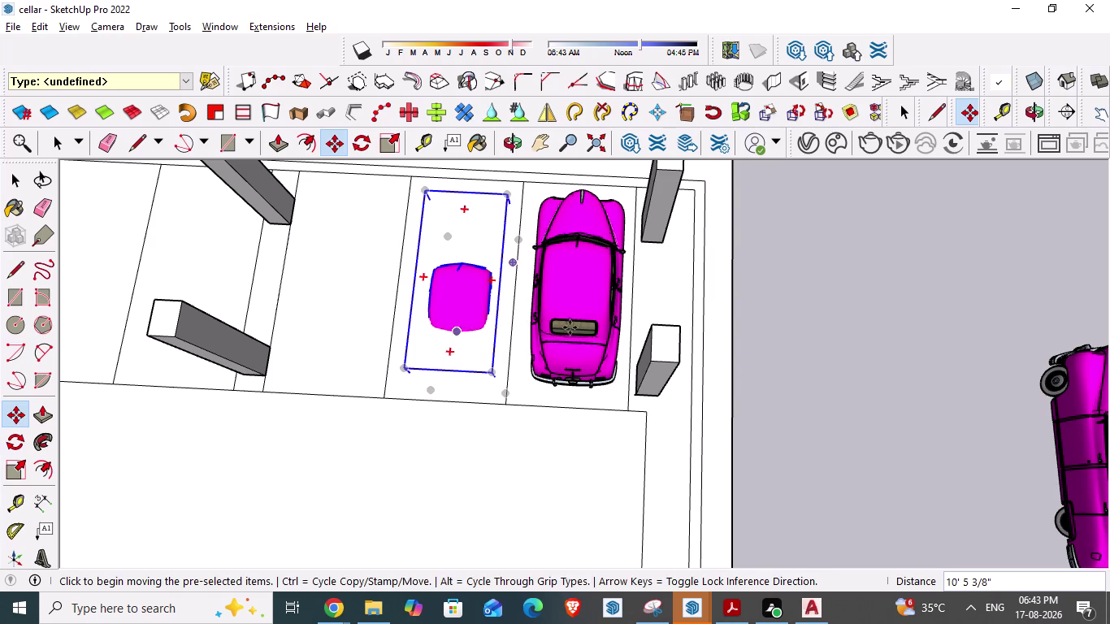
Orbit and zoom to a top-down plan framing the corner bays.
scroll(down, 3)
scroll(up, 3)
middle_drag(485, 458, 602, 231)
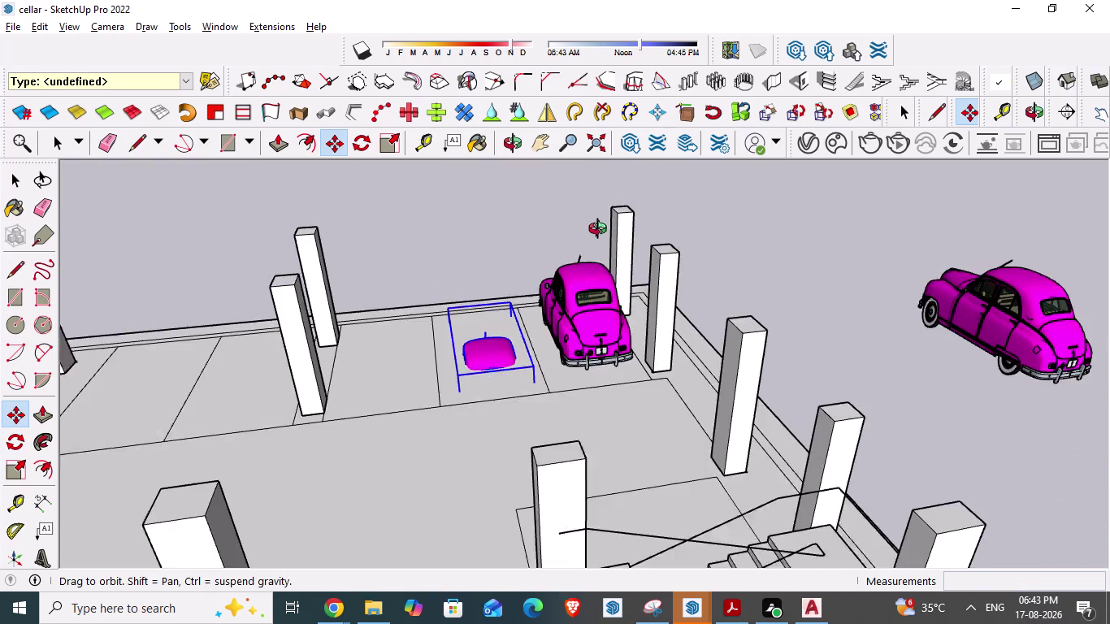
middle_drag(602, 231, 604, 226)
middle_drag(377, 402, 669, 353)
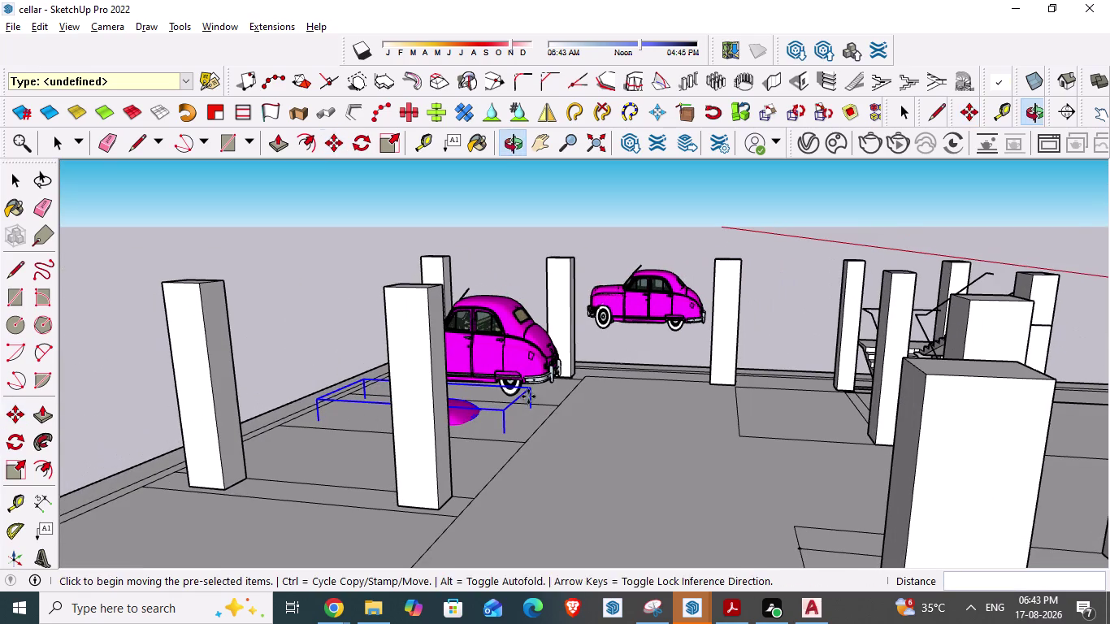
middle_drag(313, 444, 399, 493)
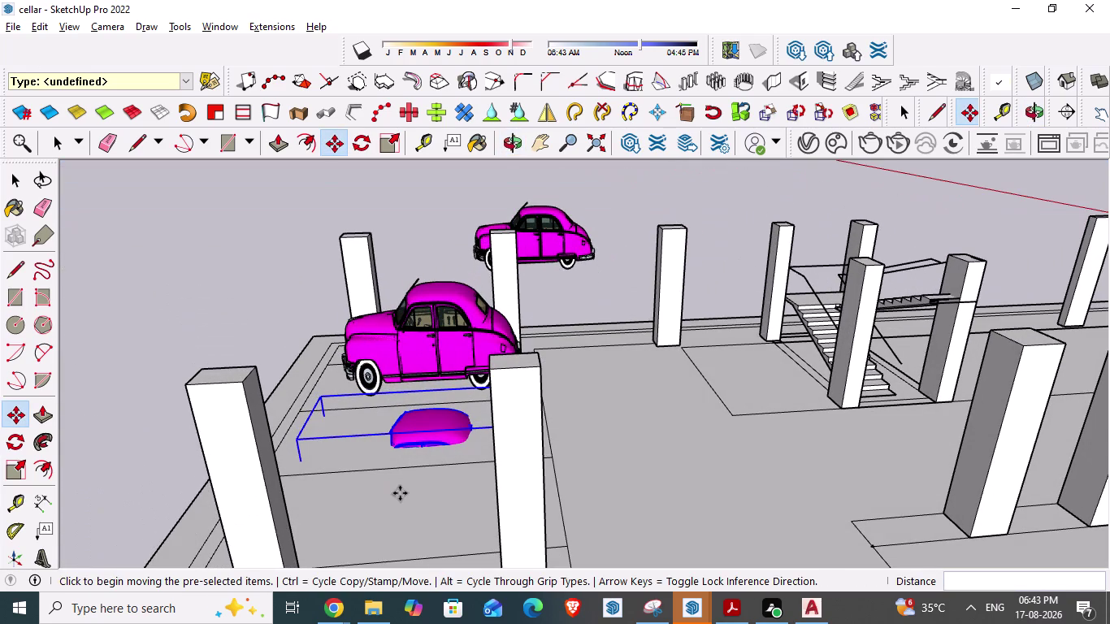
key(ctrl+z)
middle_drag(569, 479, 213, 527)
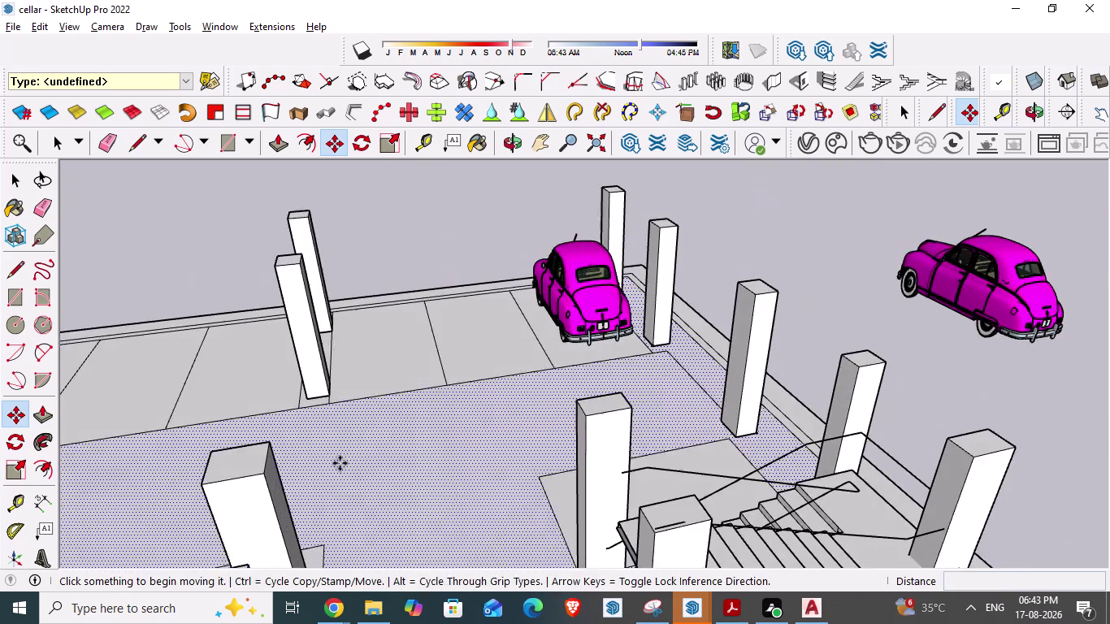
scroll(down, 3)
middle_drag(633, 383, 518, 539)
scroll(down, 3)
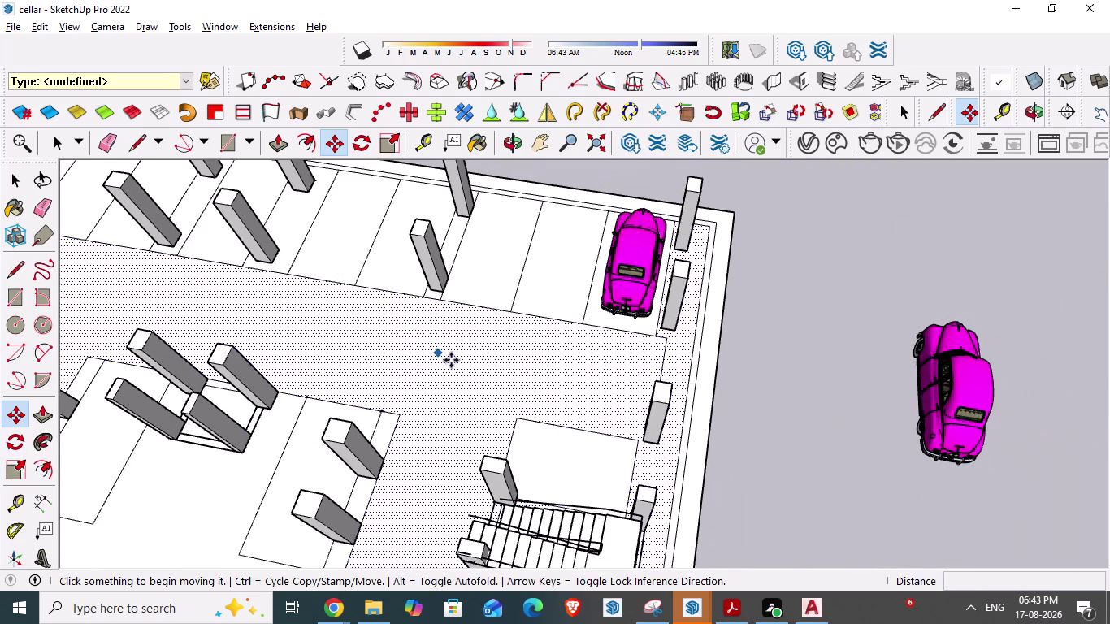
middle_drag(449, 358, 502, 406)
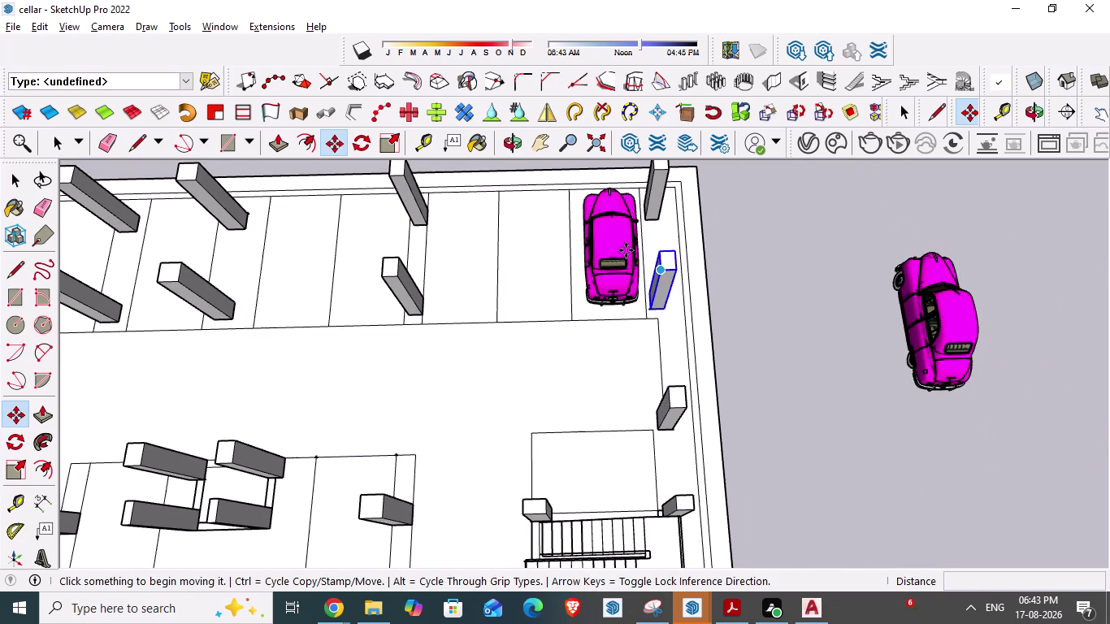
Try moving the corner pink car, then cancel and reselect it.
click(625, 251)
key(ctrl+c)
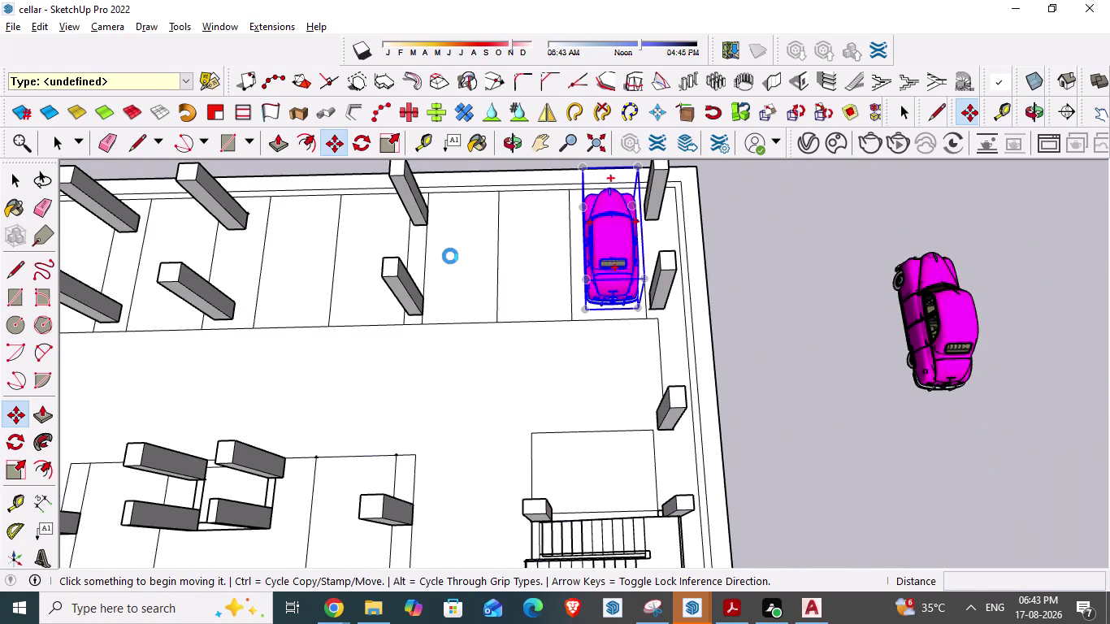
key(ctrl+v)
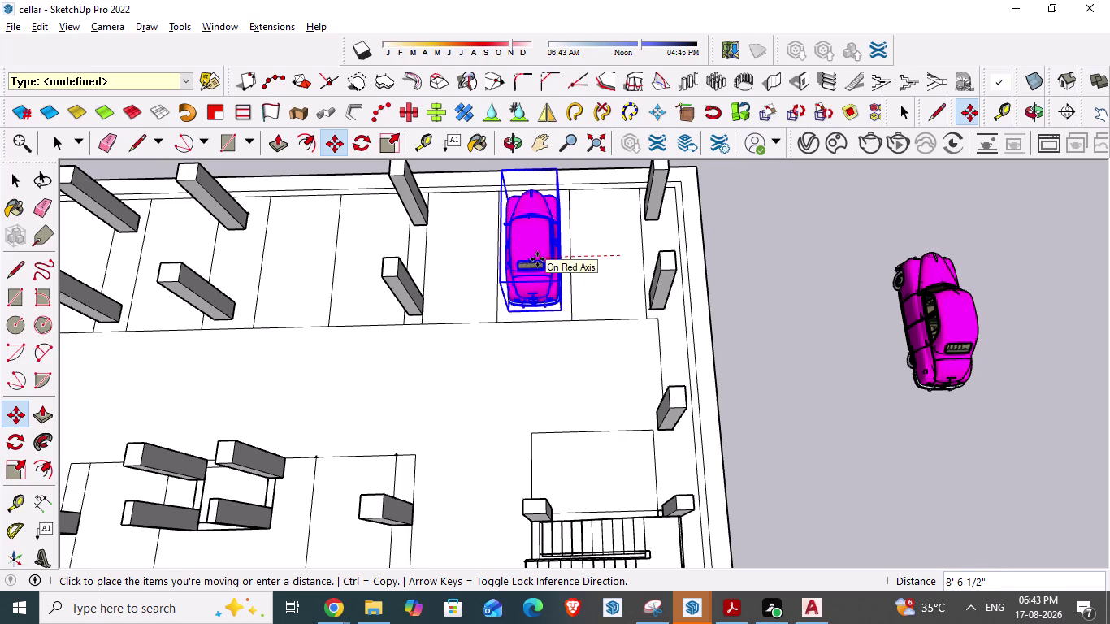
key(ctrl+z)
key(space)
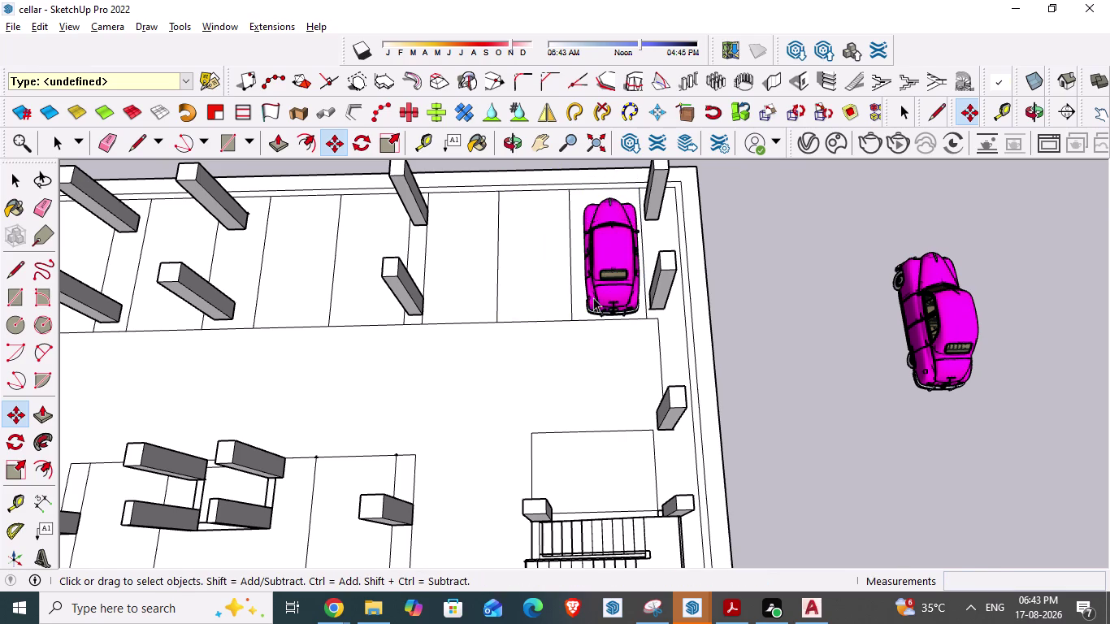
click(619, 253)
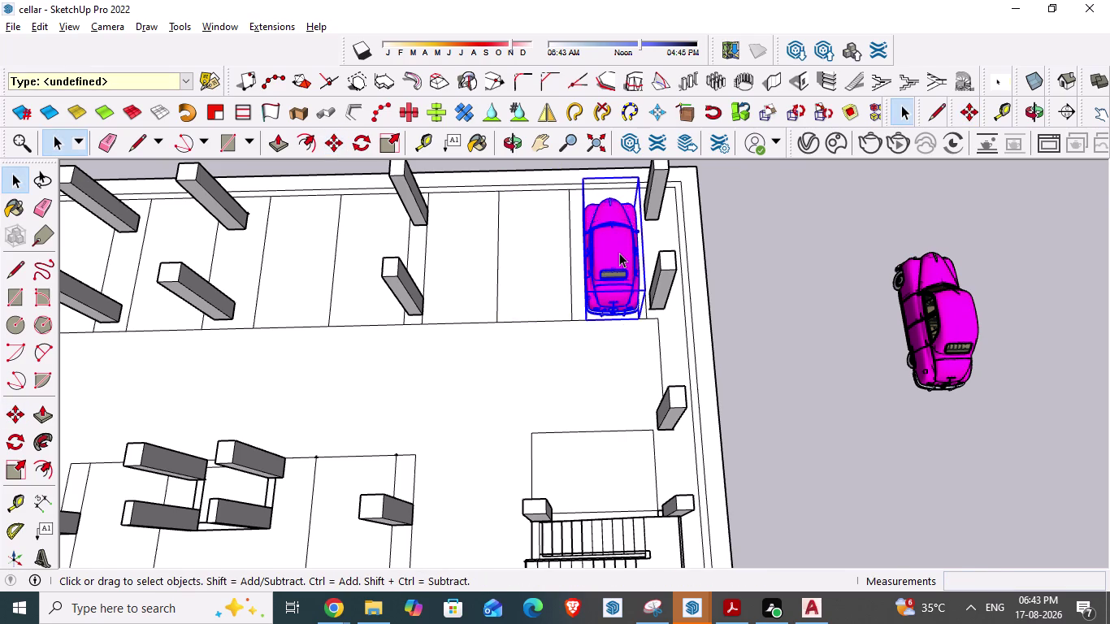
Copy the pink car one bay to the left.
key(m)
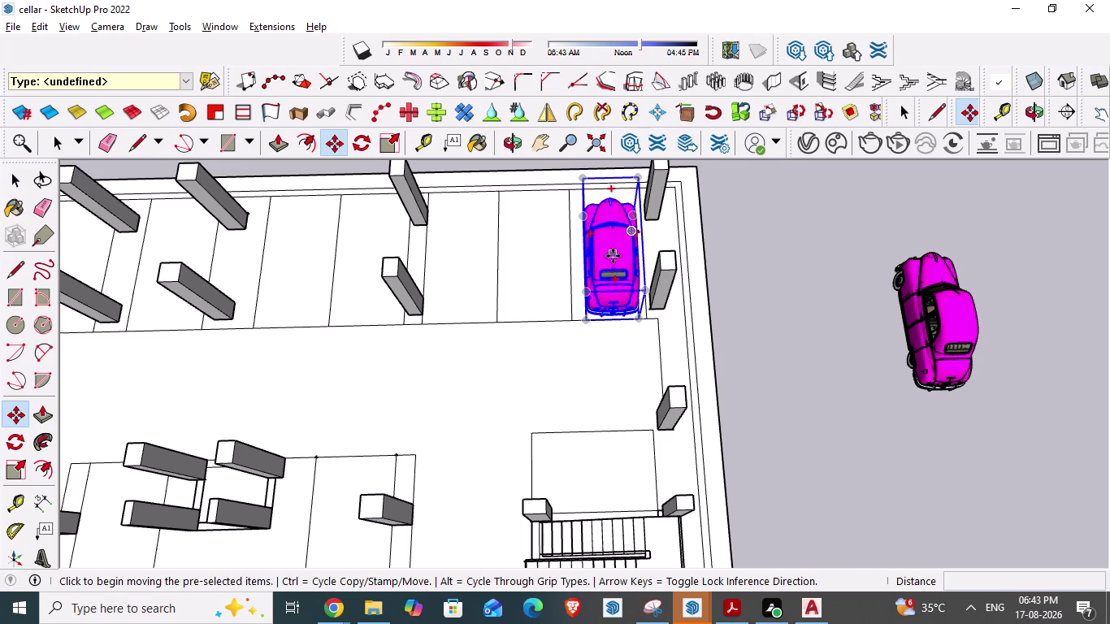
drag(613, 256, 531, 264)
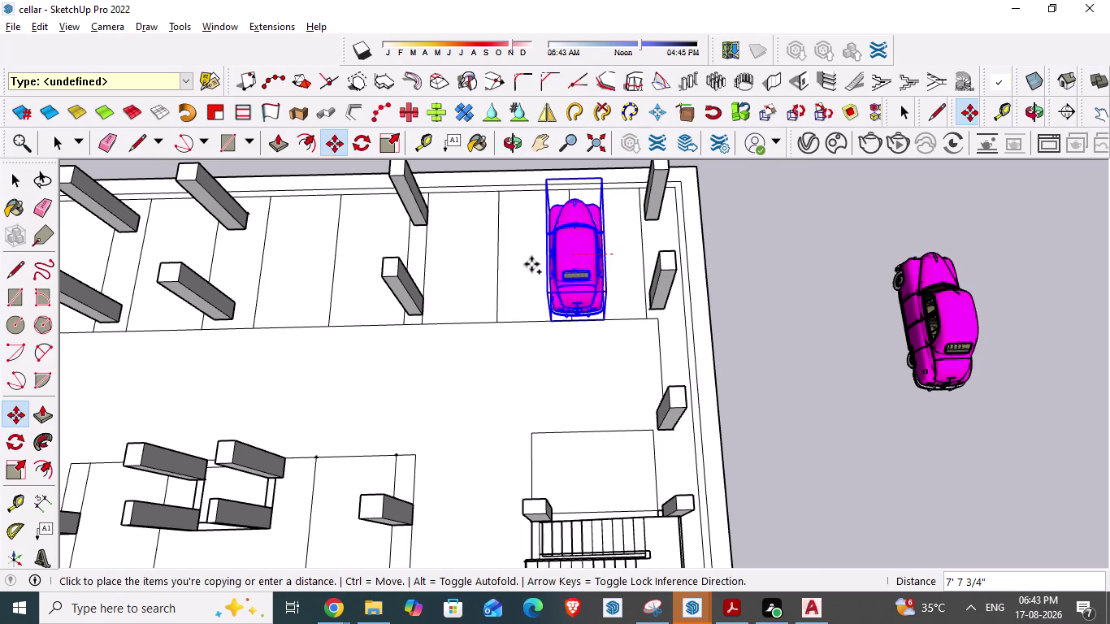
drag(531, 264, 521, 263)
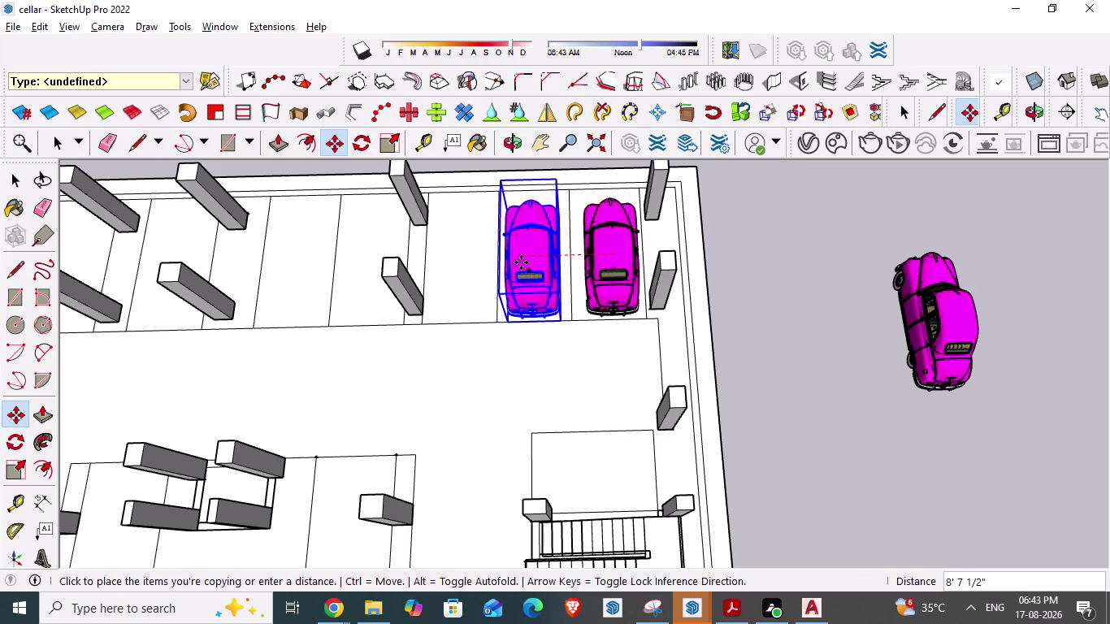
click(521, 263)
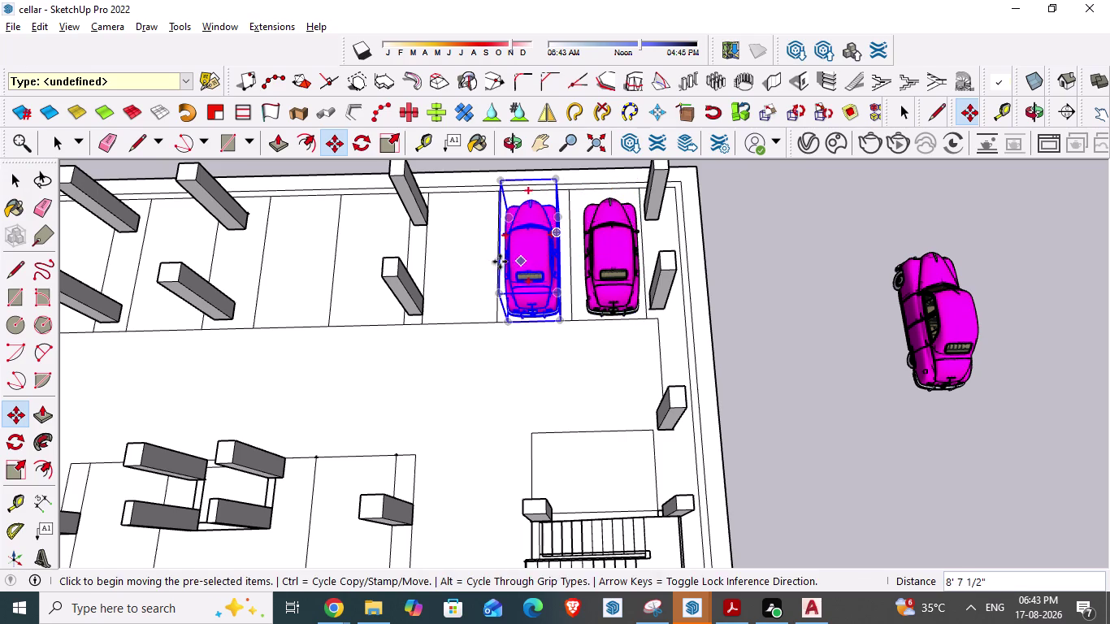
click(466, 258)
click(465, 259)
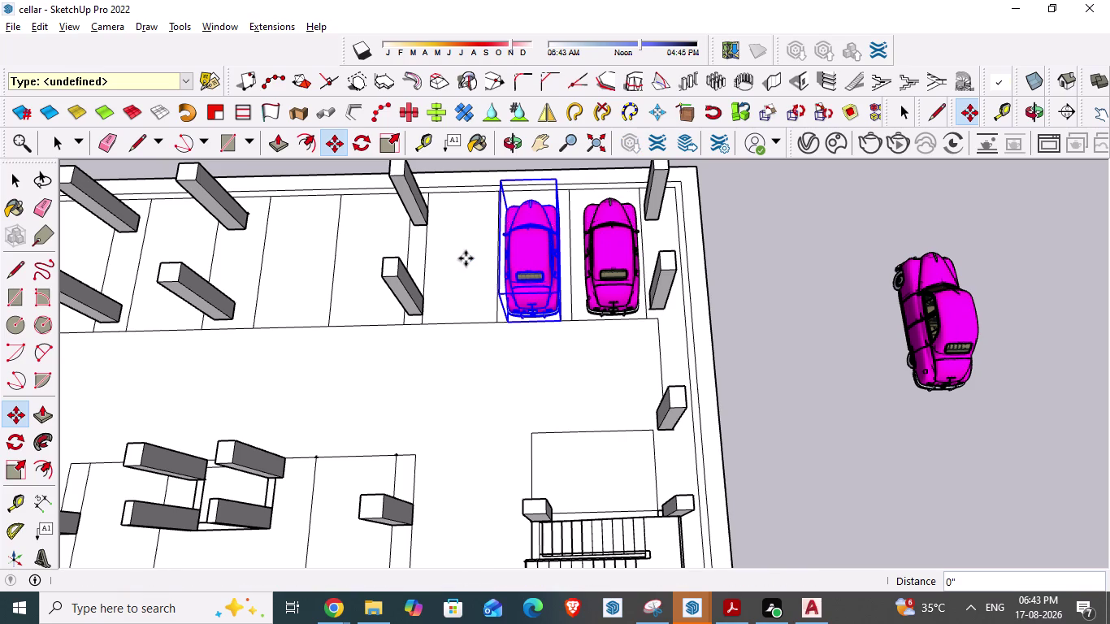
key(Escape)
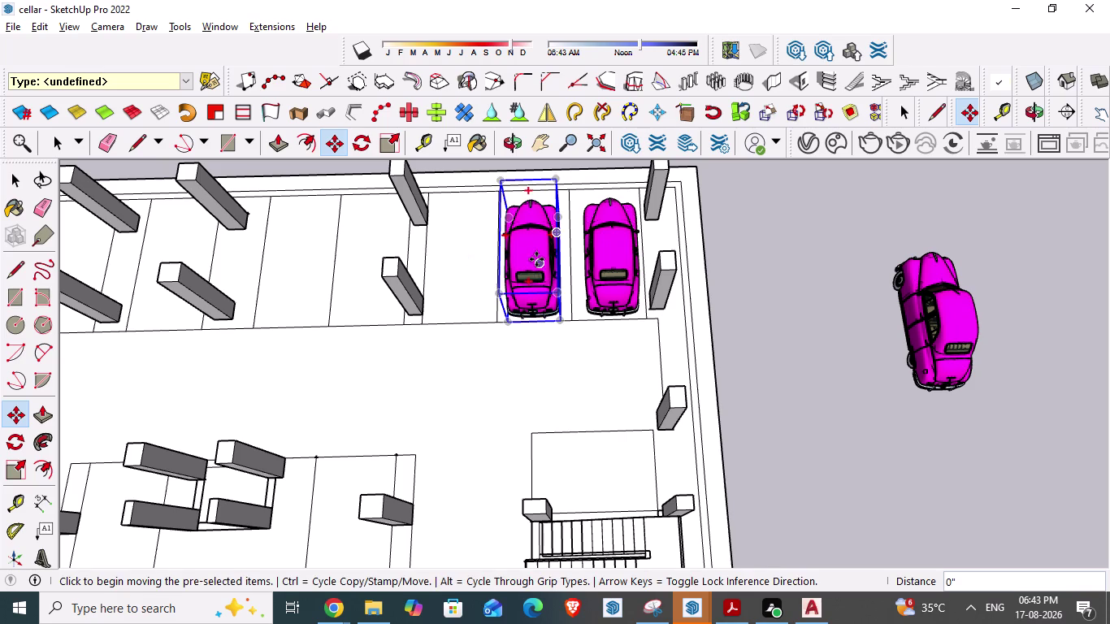
Copy the second car into the next bay to complete a three-car row.
click(536, 259)
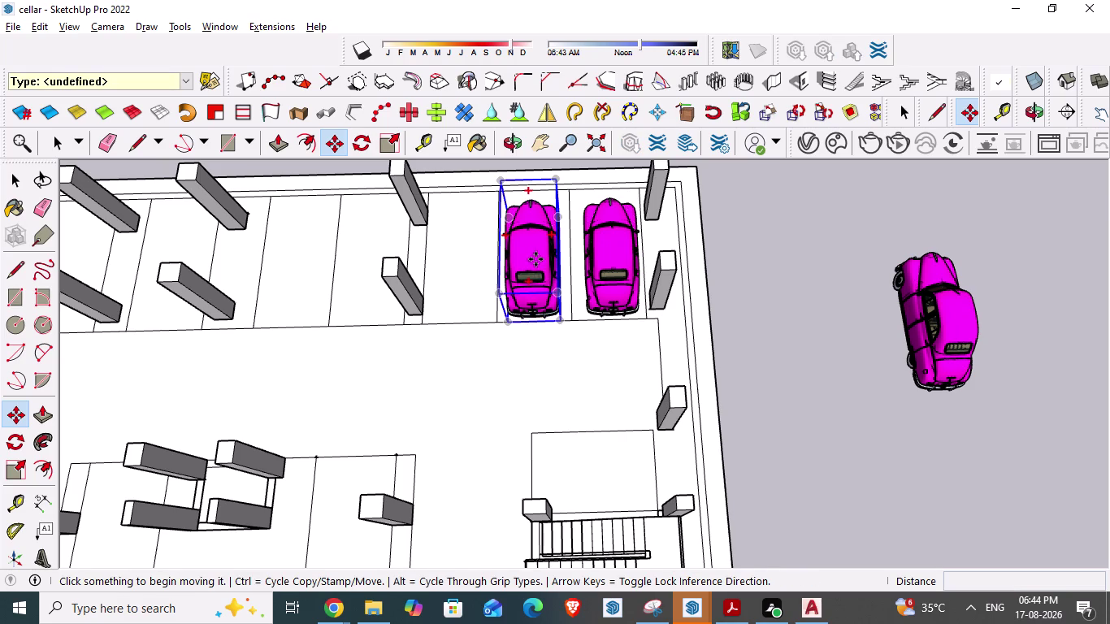
key(m)
drag(534, 258, 491, 262)
drag(491, 262, 447, 262)
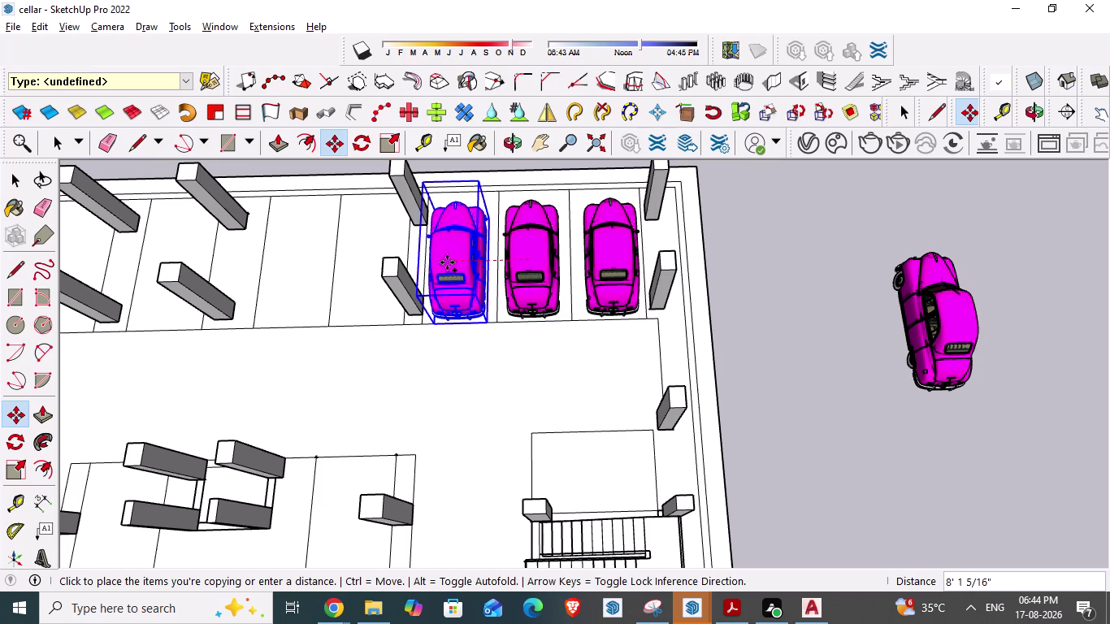
drag(447, 262, 453, 260)
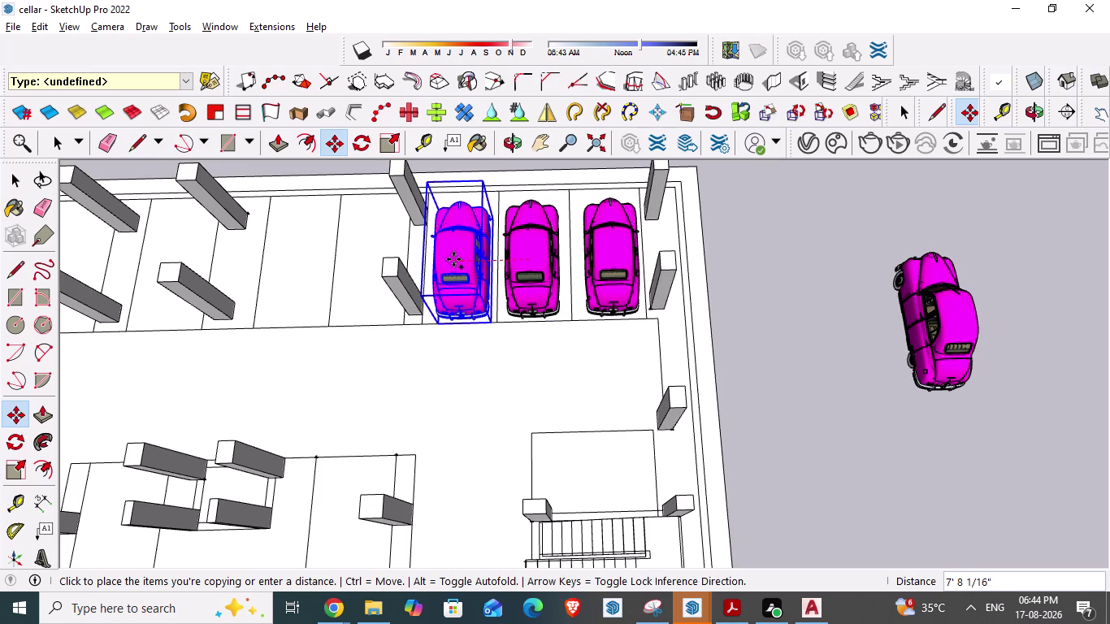
click(453, 259)
scroll(down, 3)
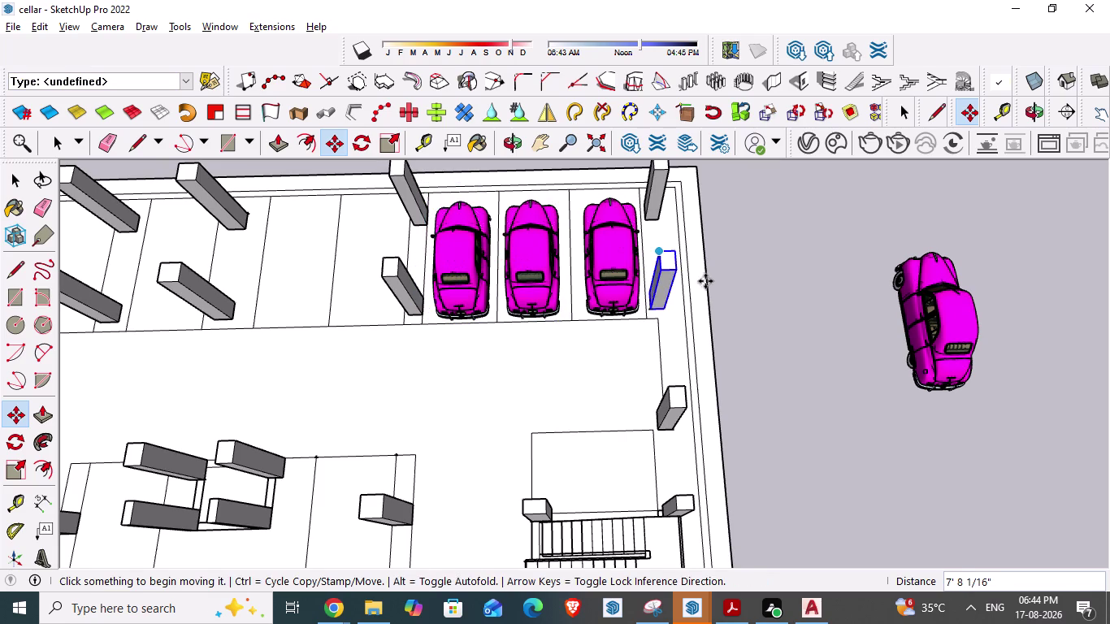
scroll(down, 3)
Try sliding the leftmost car along the red axis, then cancel the move.
middle_drag(362, 354, 425, 365)
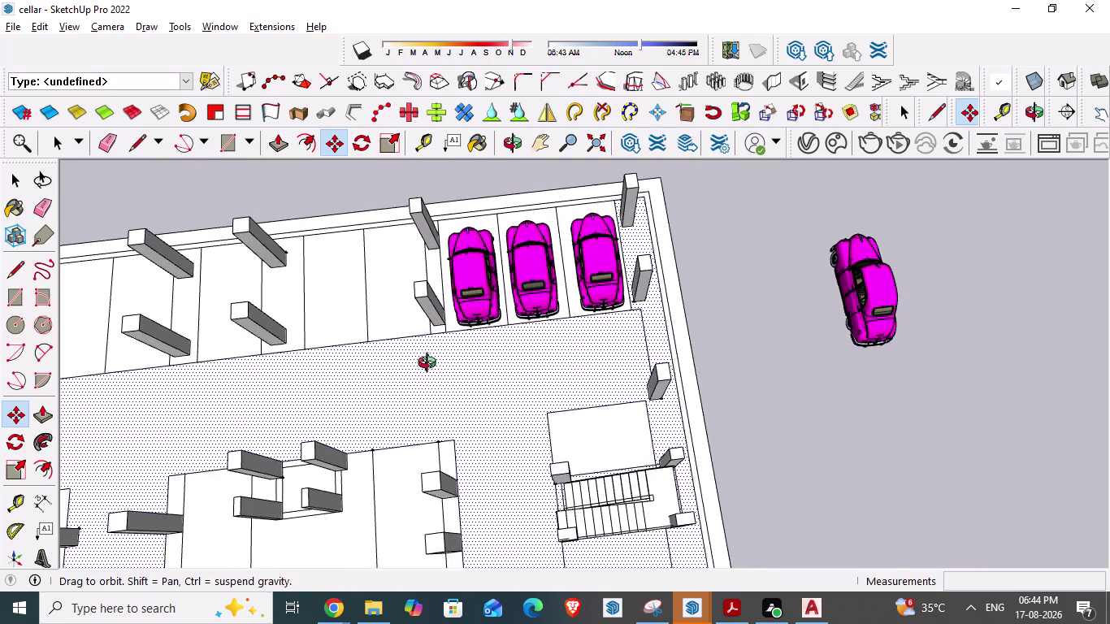
middle_drag(426, 365, 481, 359)
click(447, 308)
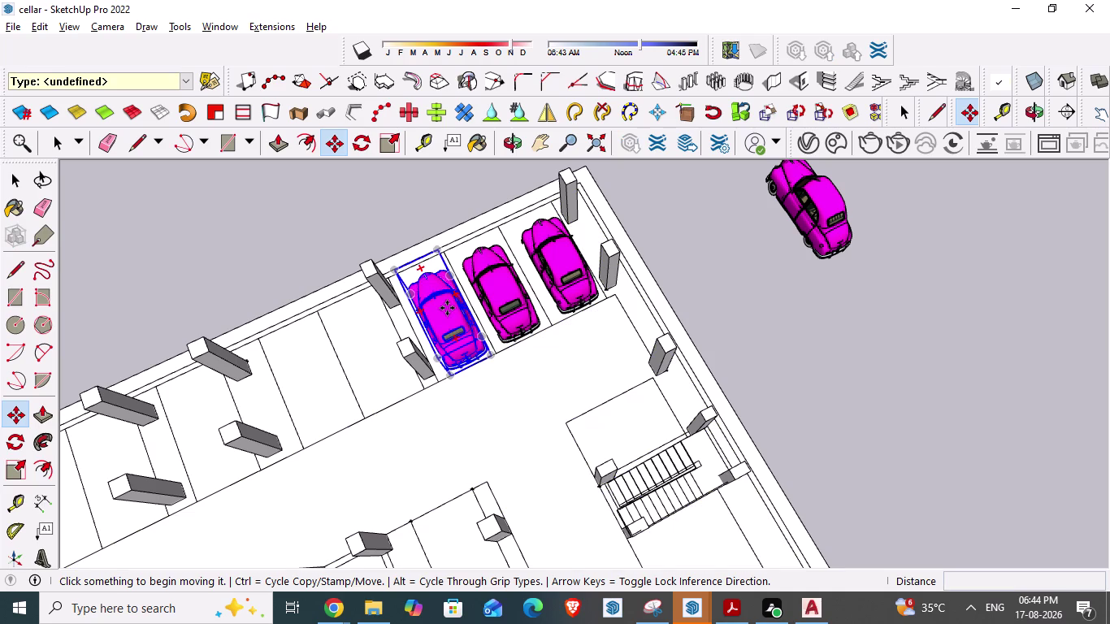
key(m)
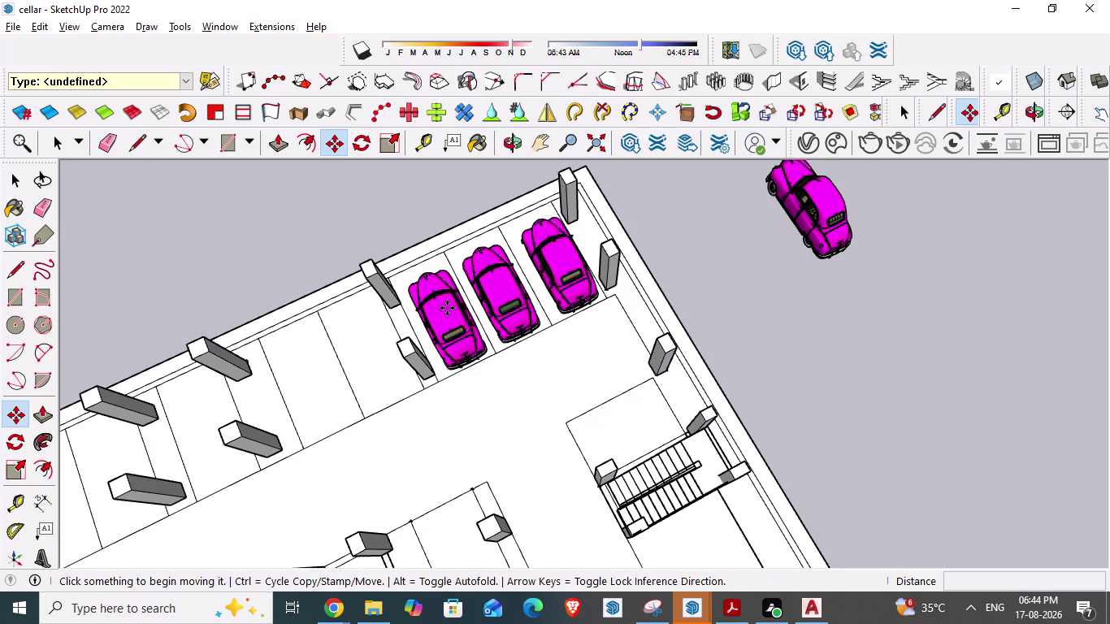
drag(447, 308, 358, 337)
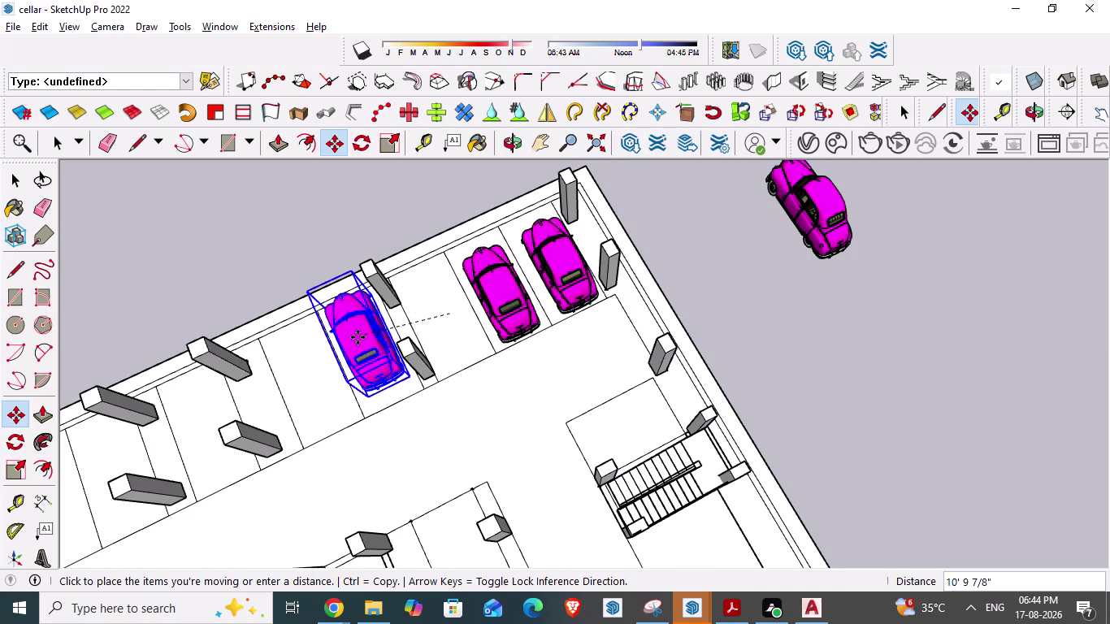
drag(358, 338, 373, 355)
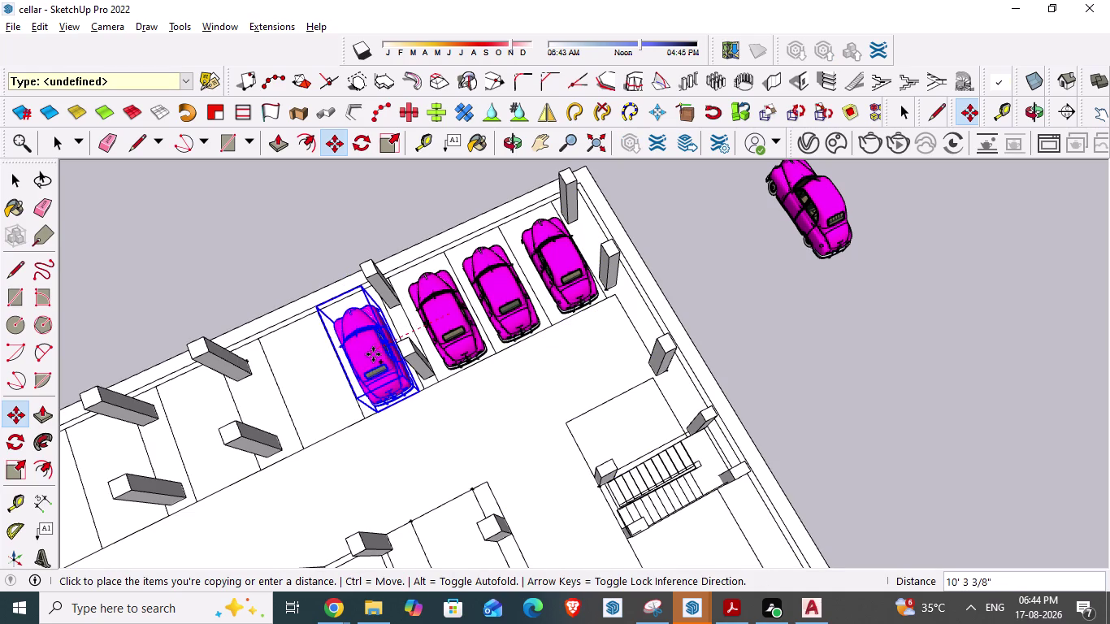
drag(373, 354, 369, 354)
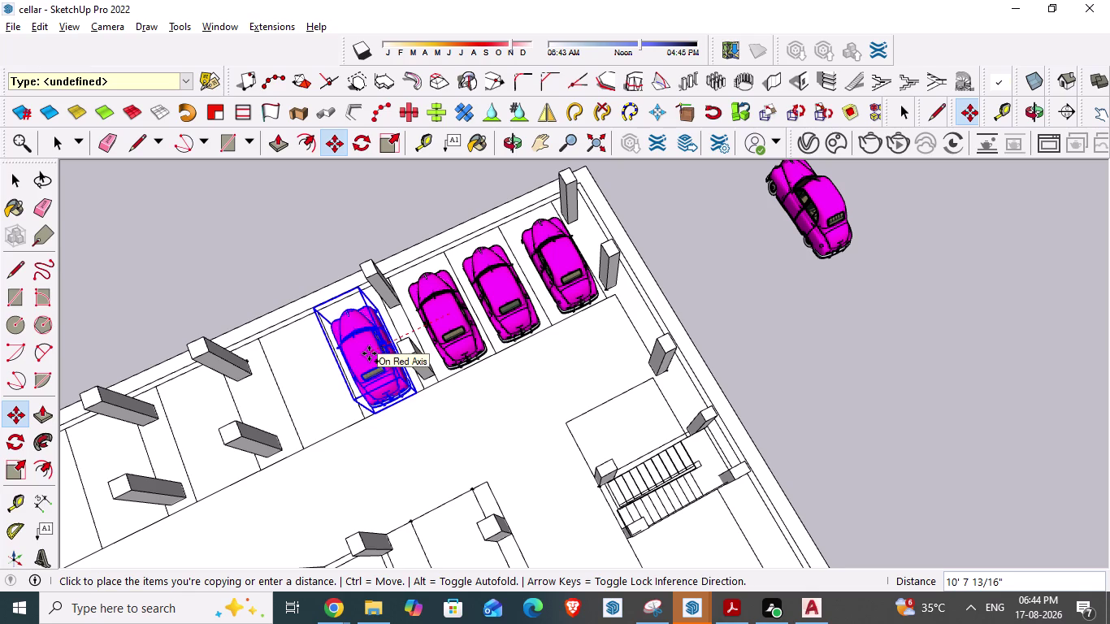
key(space)
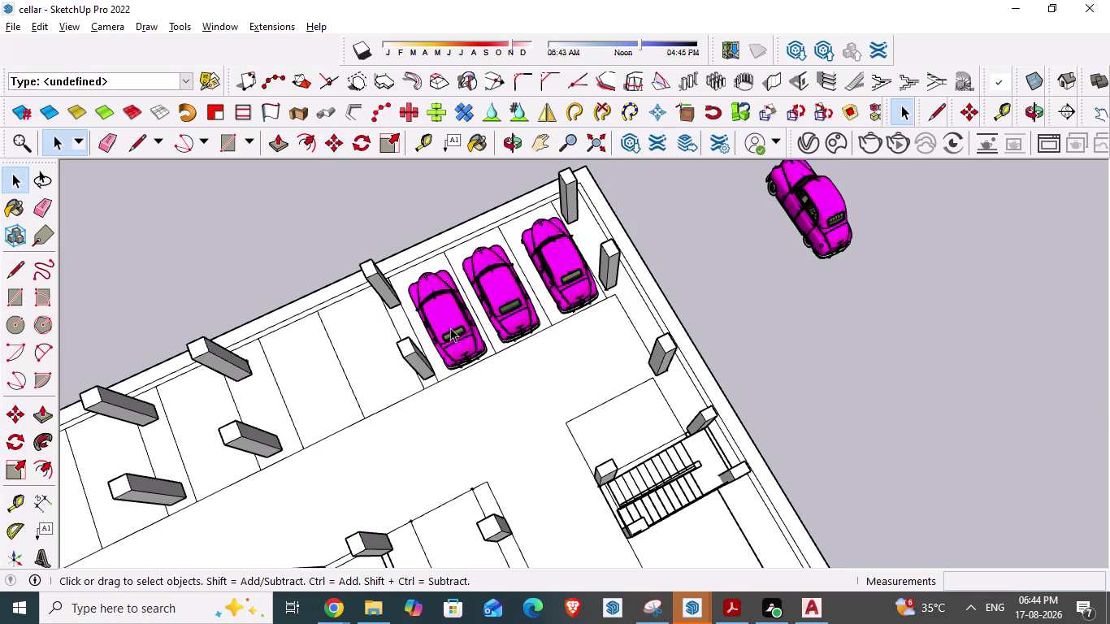
Select the leftmost and middle cars, trial-copy them left, then cancel.
click(448, 322)
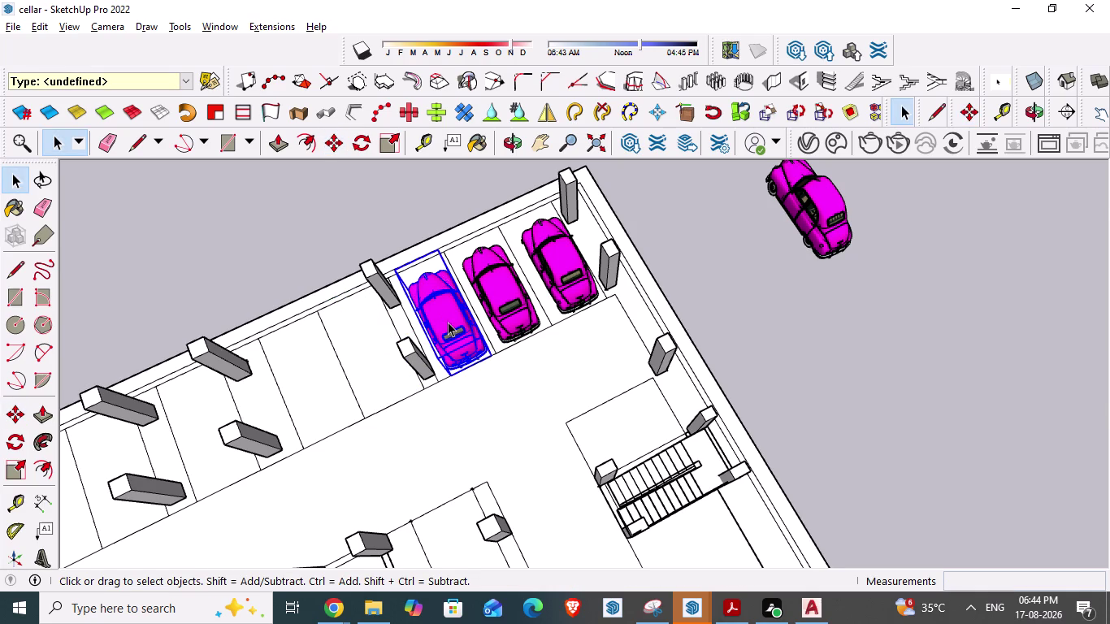
click(505, 297)
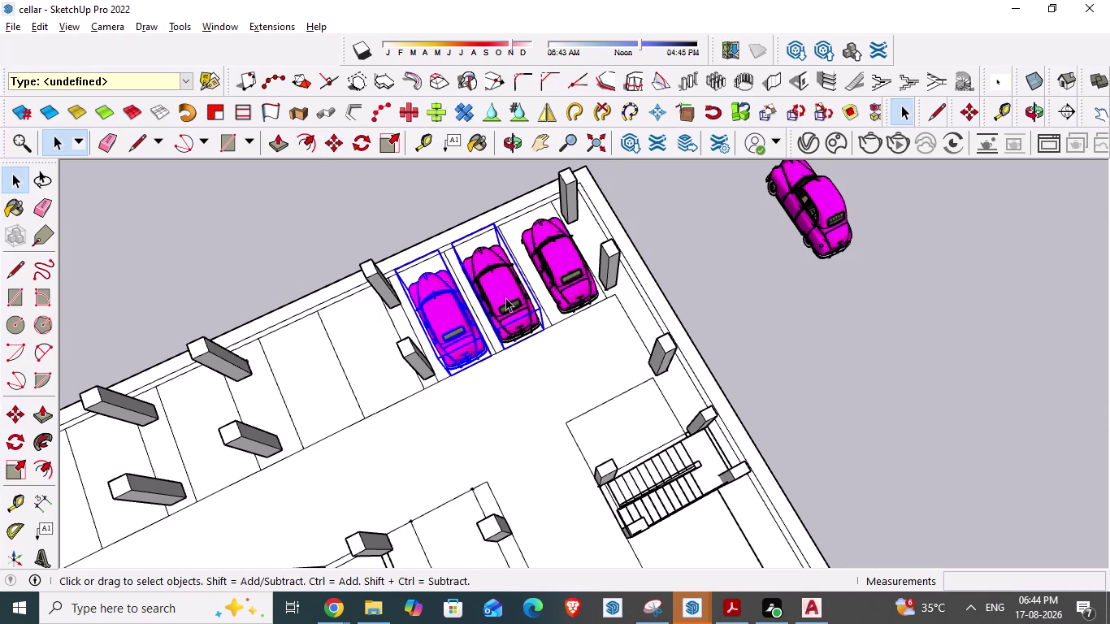
key(m)
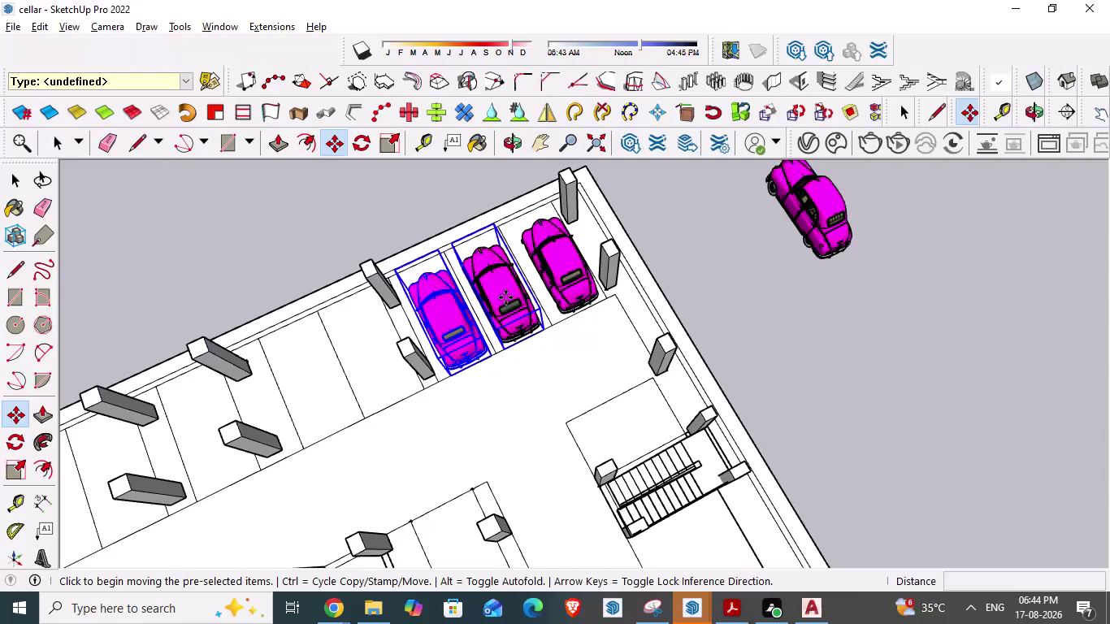
drag(506, 297, 364, 343)
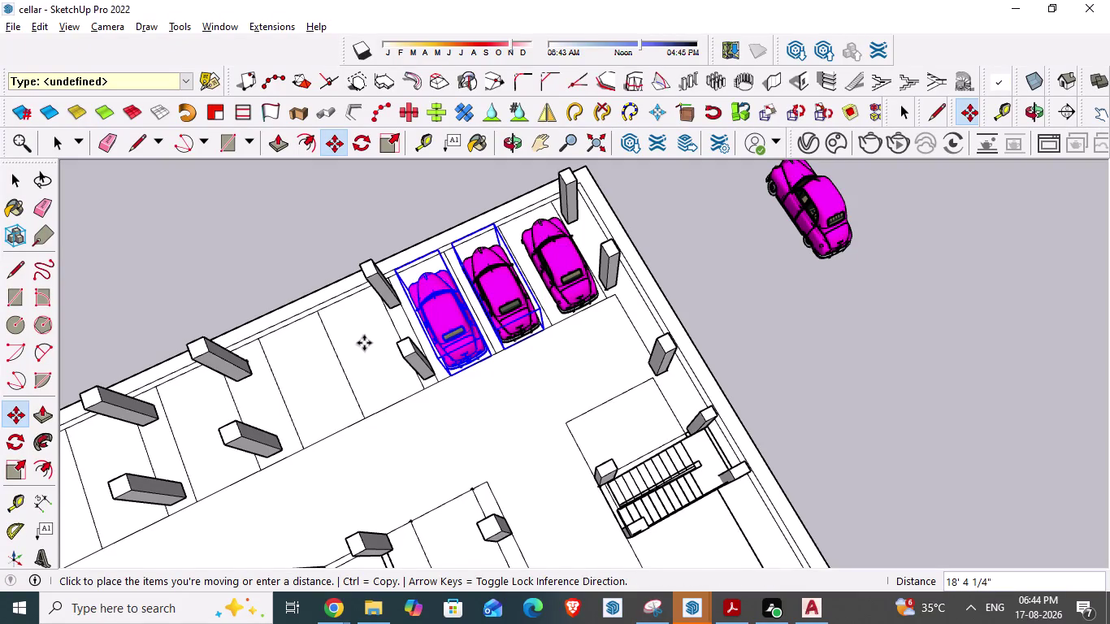
drag(364, 343, 383, 356)
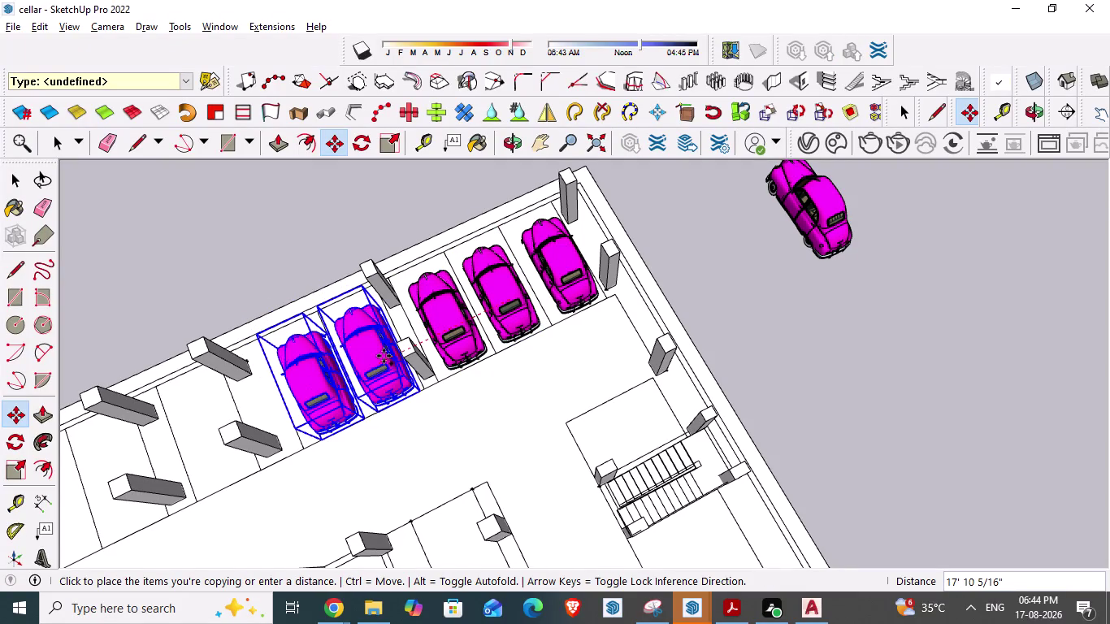
drag(383, 356, 379, 355)
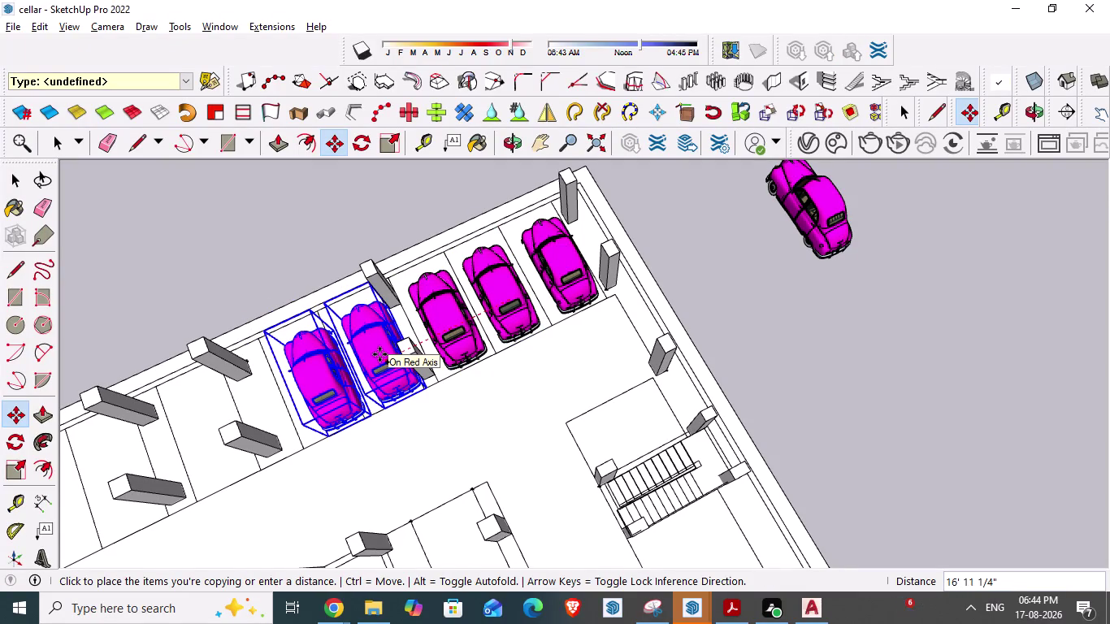
drag(379, 354, 375, 353)
key(Escape)
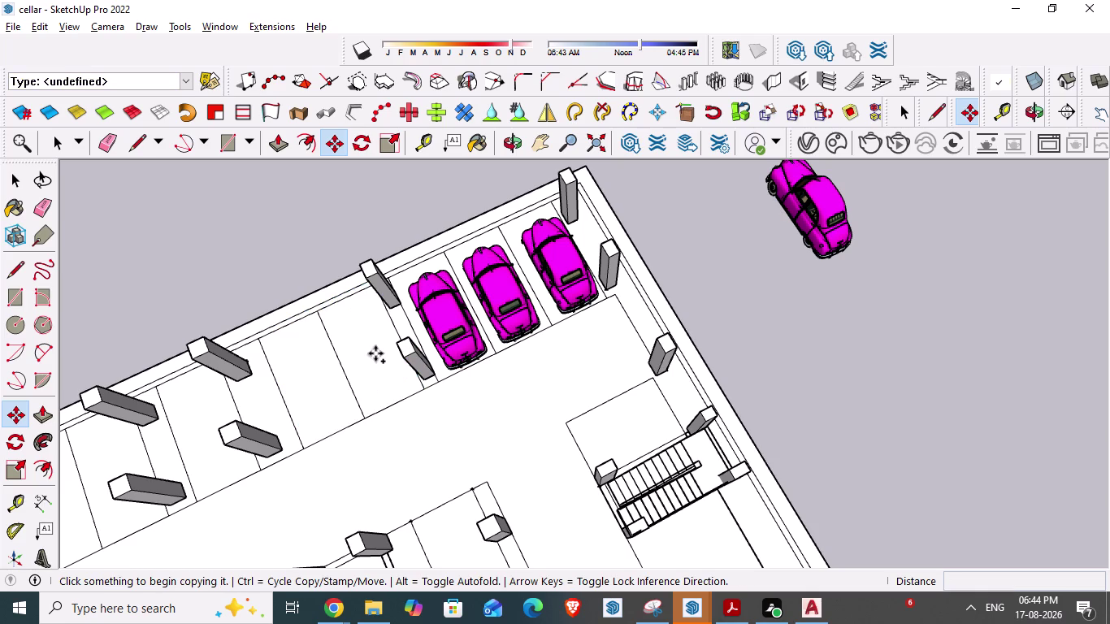
scroll(down, 3)
Select the car nearest the stairs and undo a first move attempt.
middle_drag(342, 379, 463, 393)
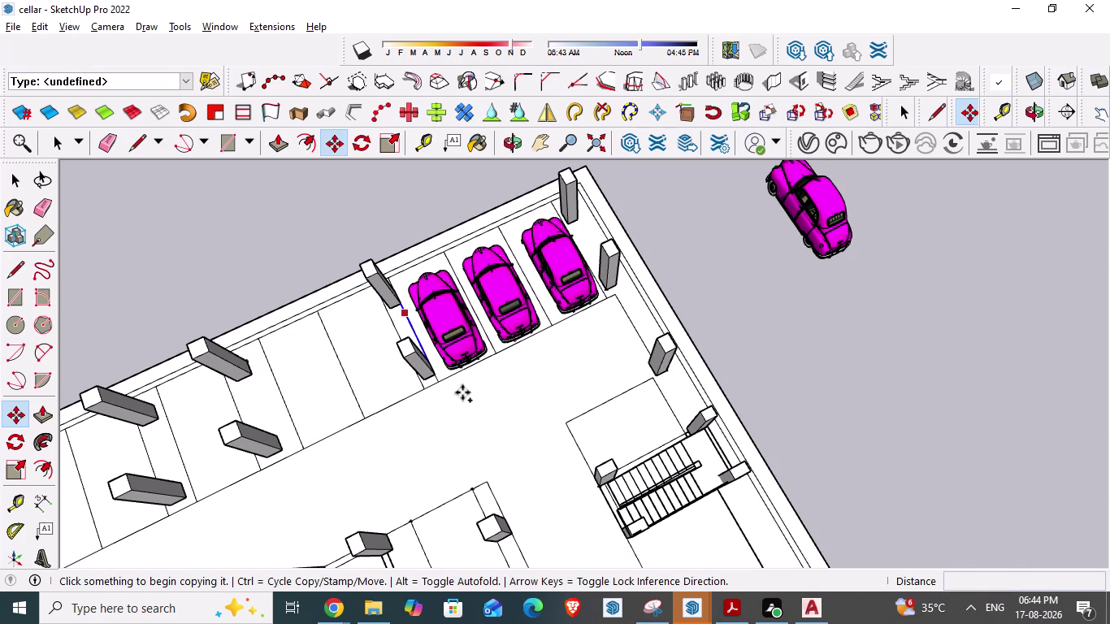
middle_drag(462, 392, 551, 387)
scroll(up, 3)
scroll(down, 3)
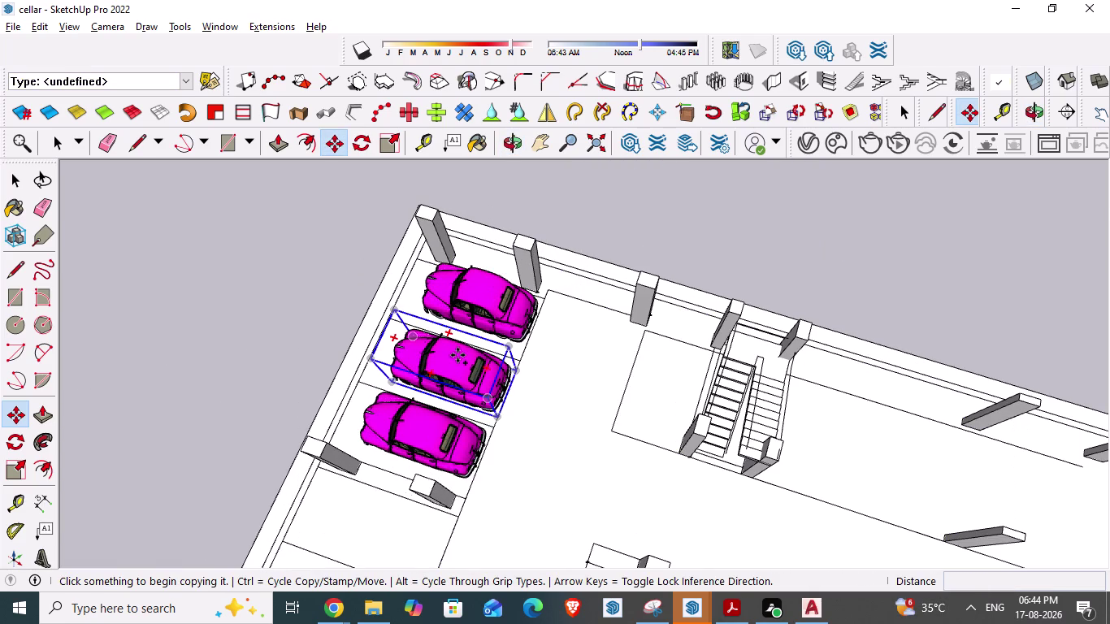
scroll(down, 3)
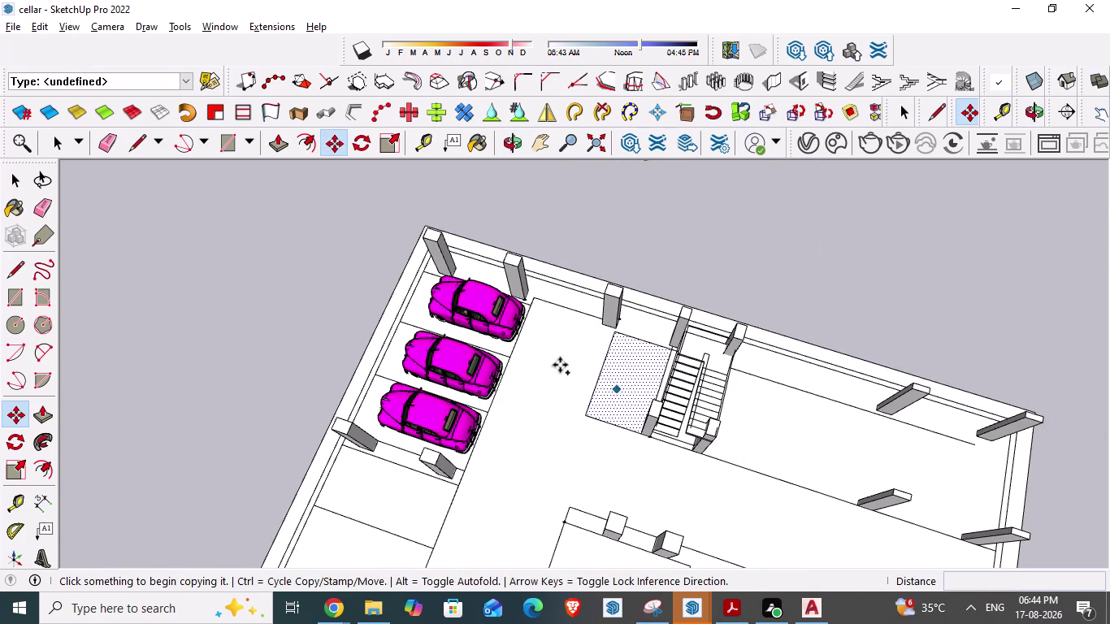
click(494, 309)
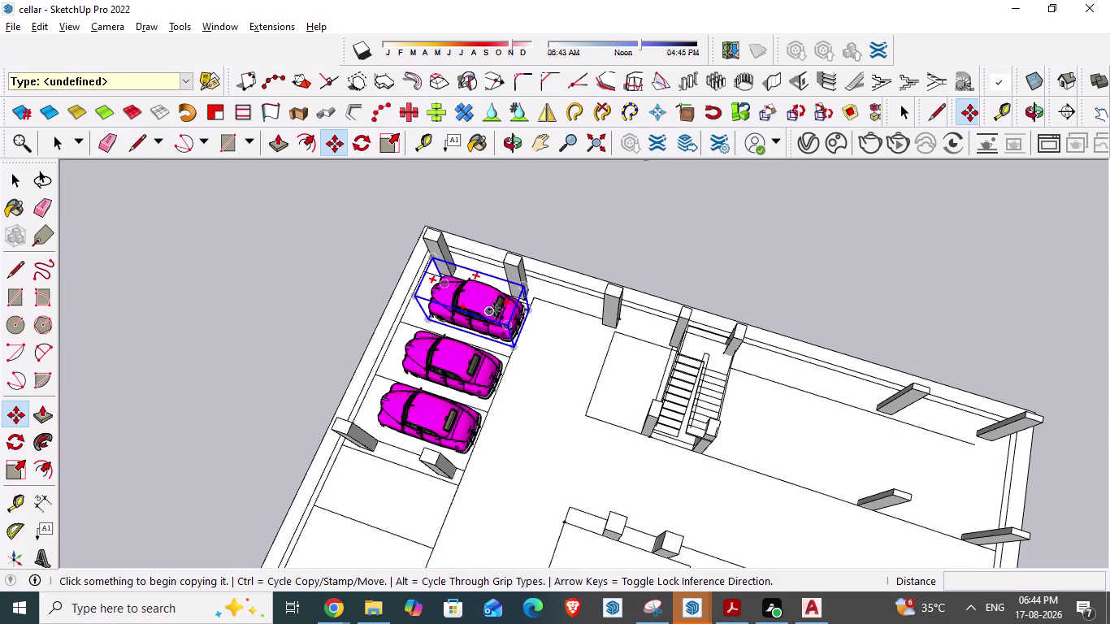
middle_drag(473, 328, 414, 364)
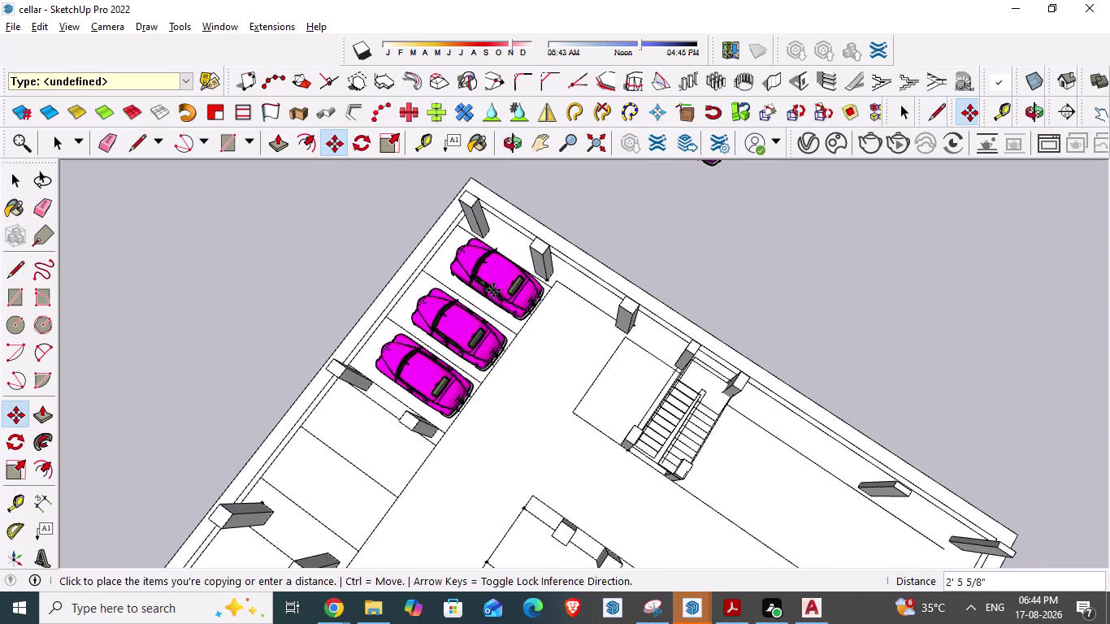
click(502, 280)
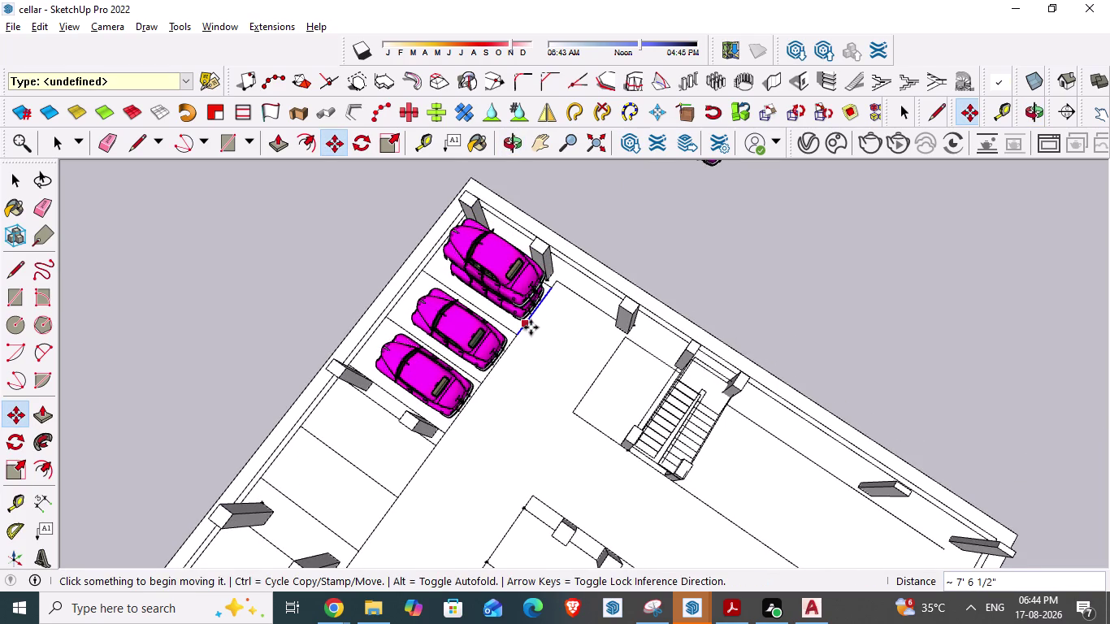
key(ctrl+z)
Slide the stair-side car sideways within its bay.
scroll(up, 3)
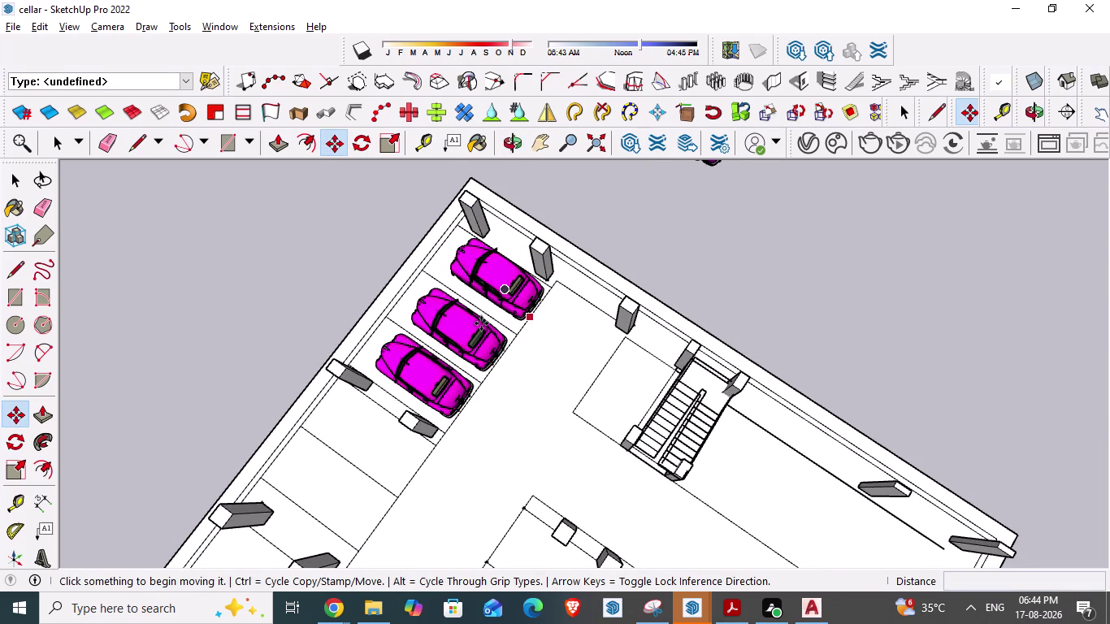
scroll(up, 3)
scroll(up, 3)
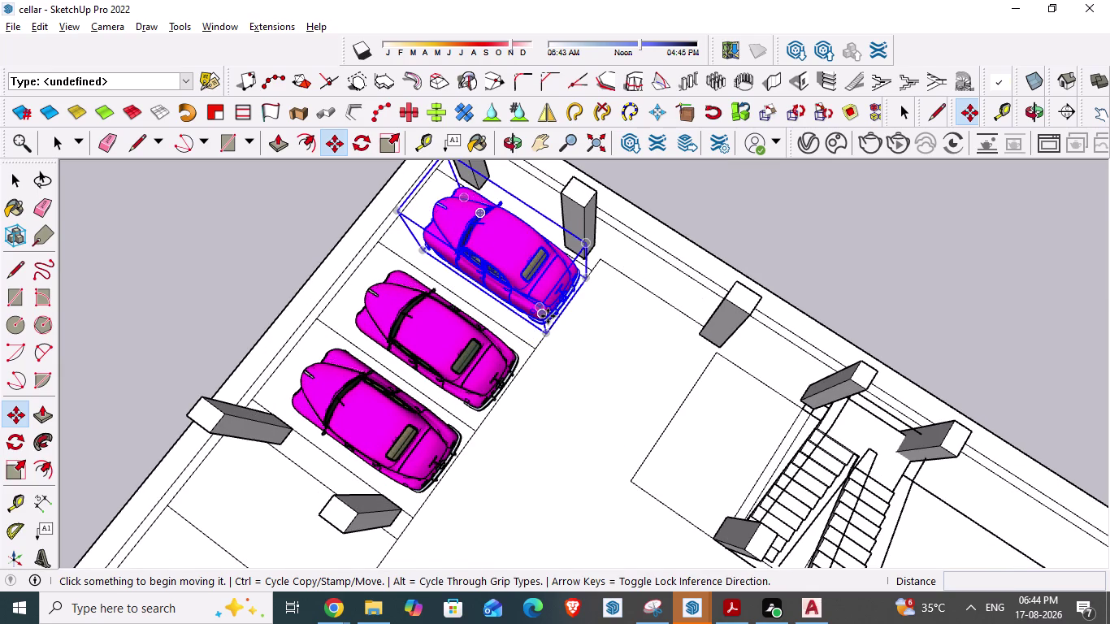
key(Escape)
click(521, 264)
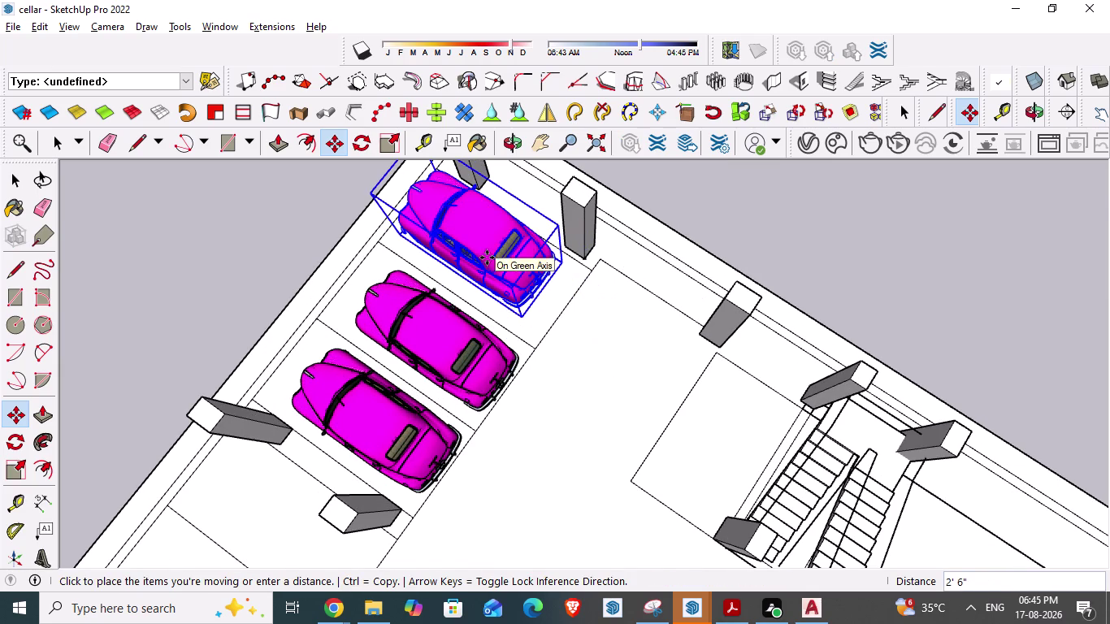
key(Escape)
scroll(up, 3)
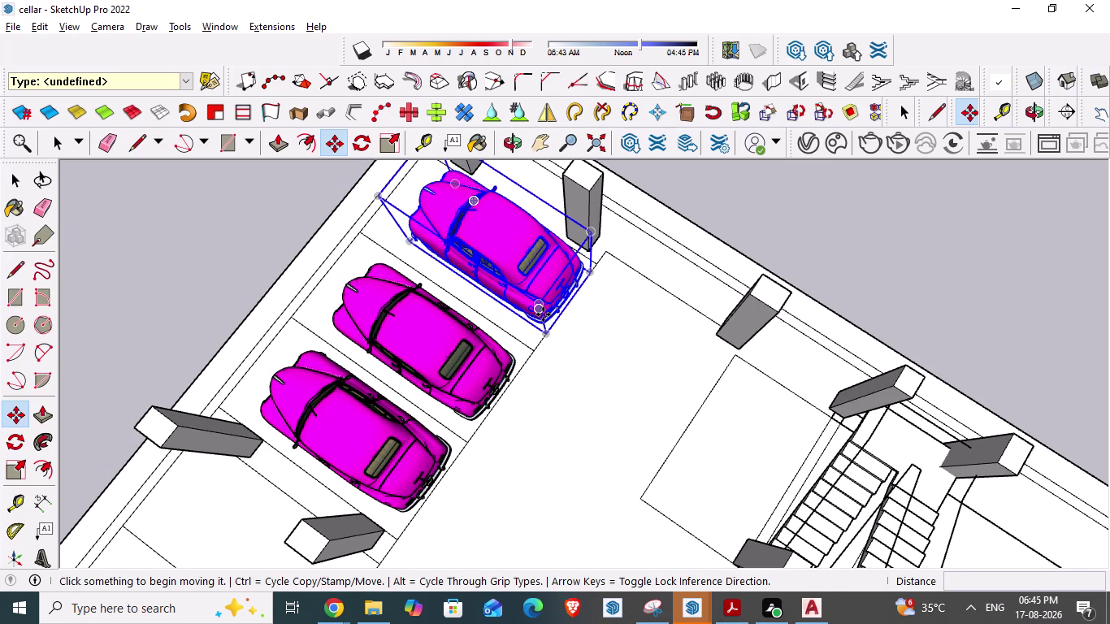
drag(543, 314, 536, 295)
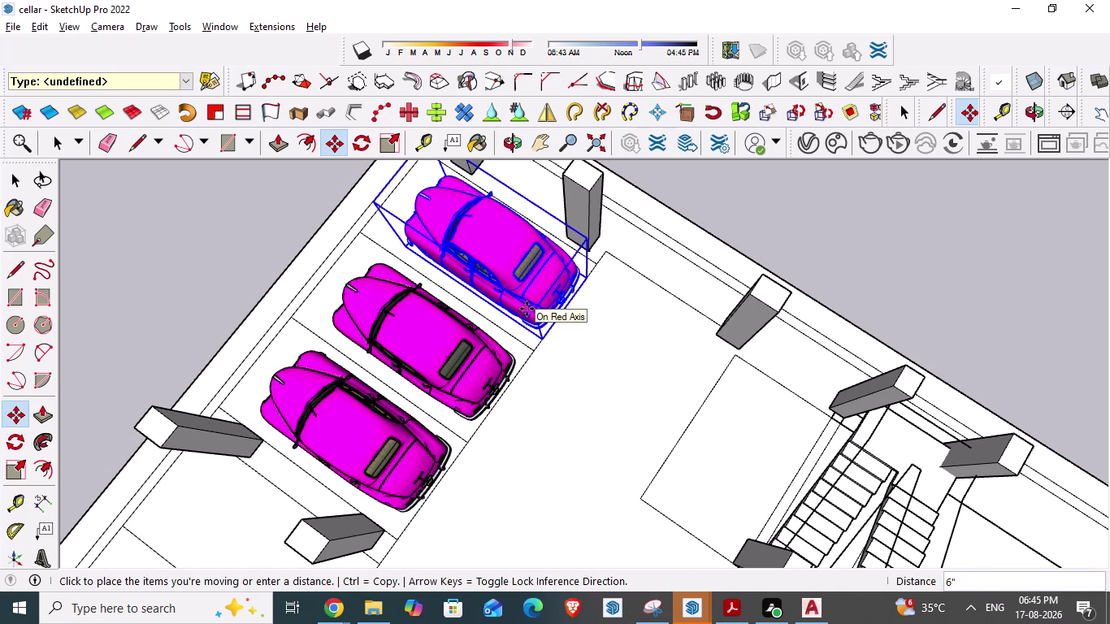
key(Escape)
key(space)
scroll(up, 3)
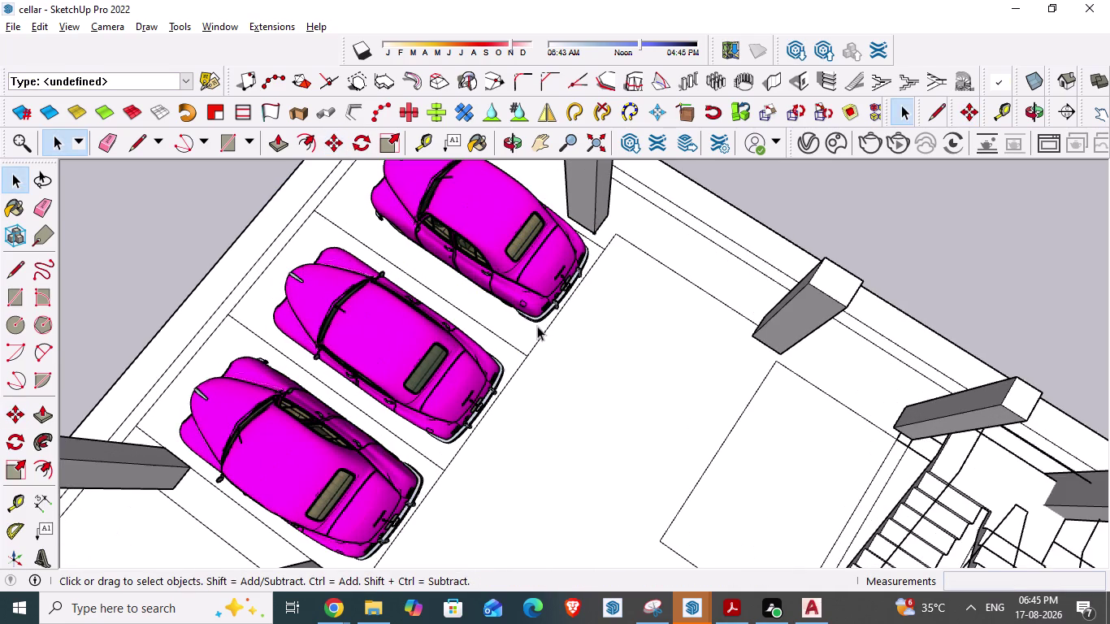
Fine-tune the stair-side car a few inches within its bay.
middle_drag(559, 330, 431, 217)
click(593, 293)
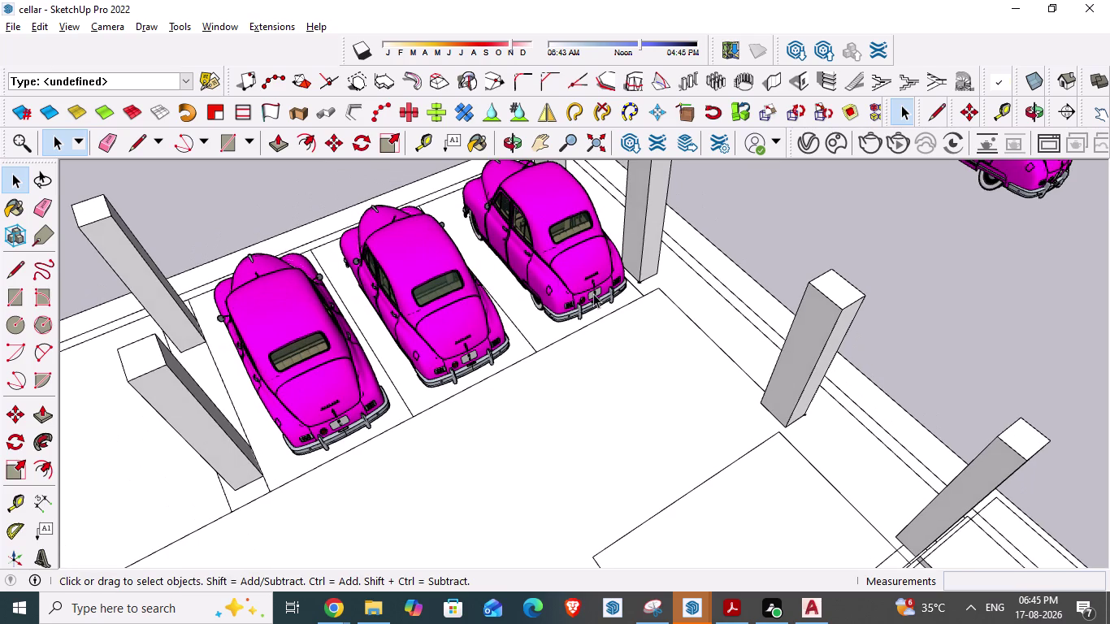
key(m)
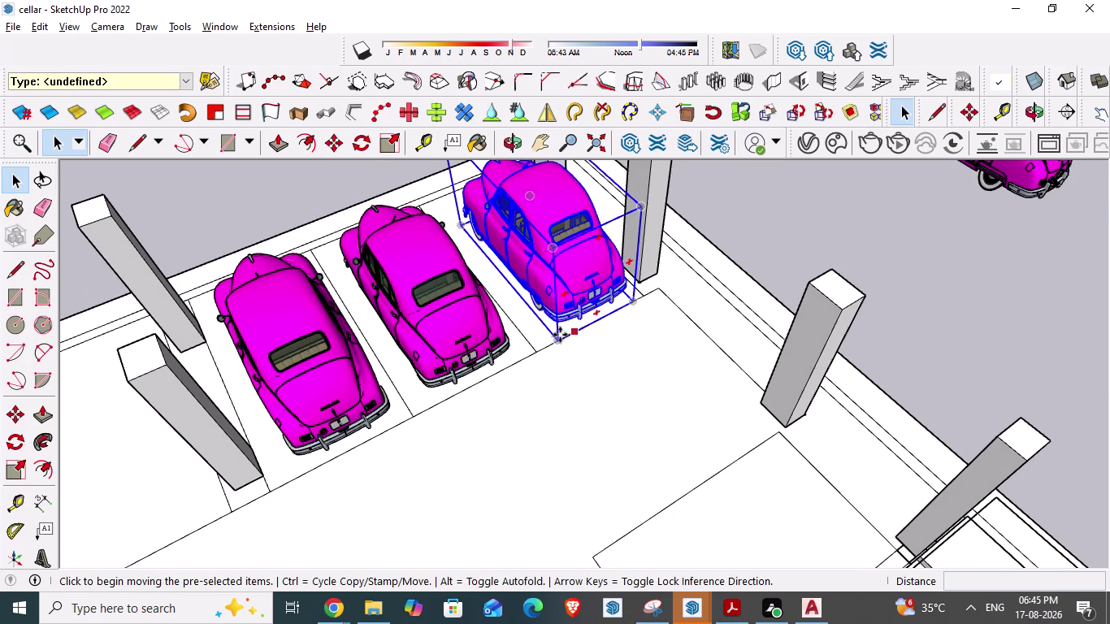
drag(559, 337, 543, 340)
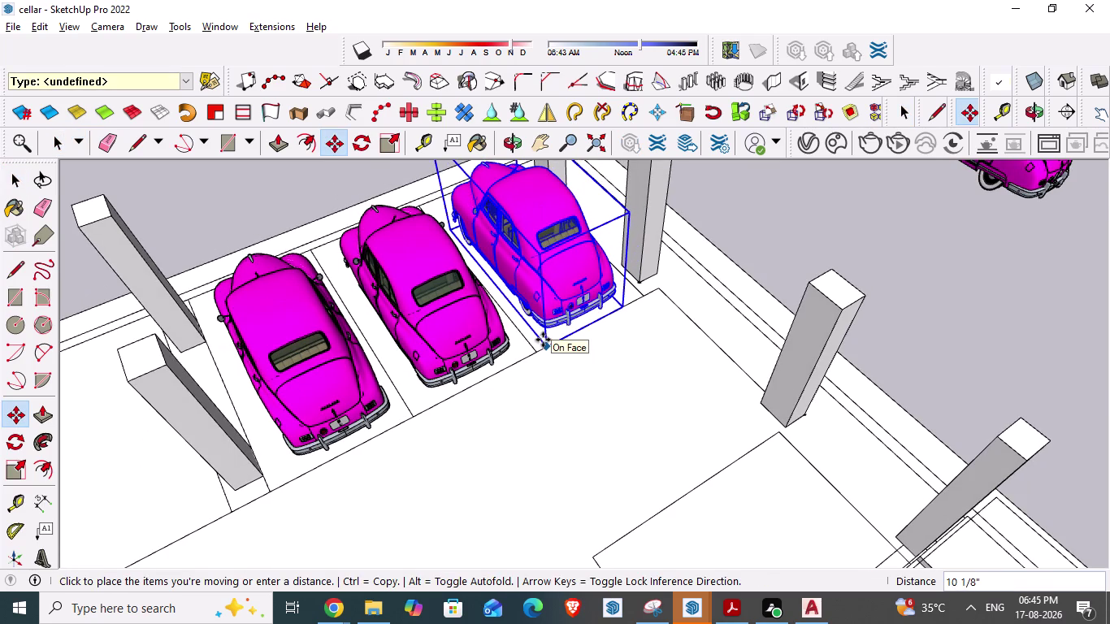
drag(543, 340, 541, 340)
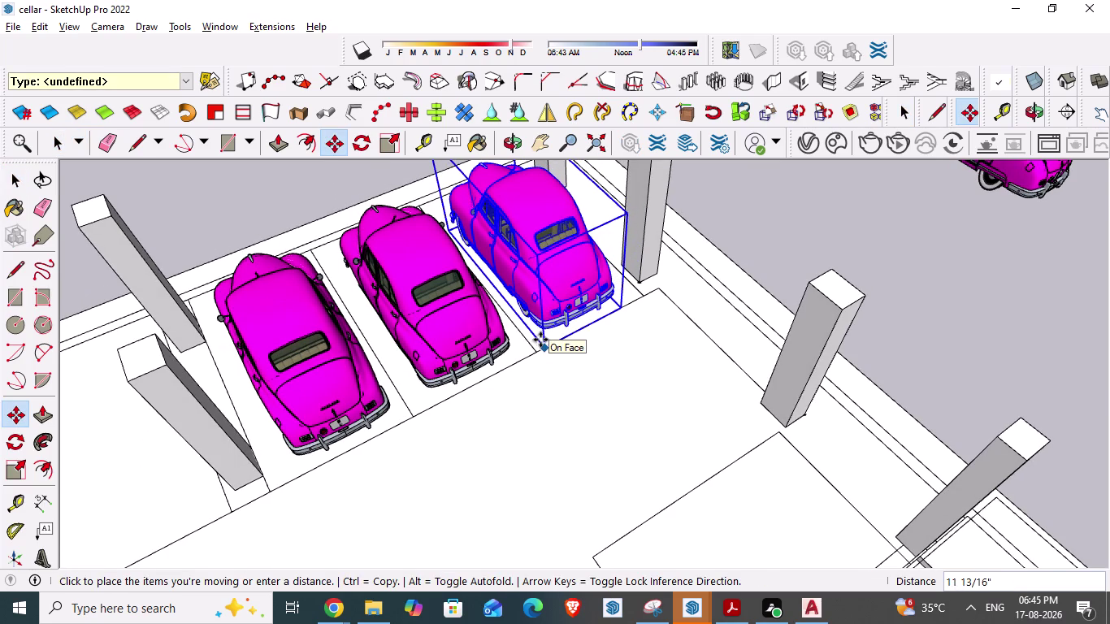
drag(540, 340, 547, 335)
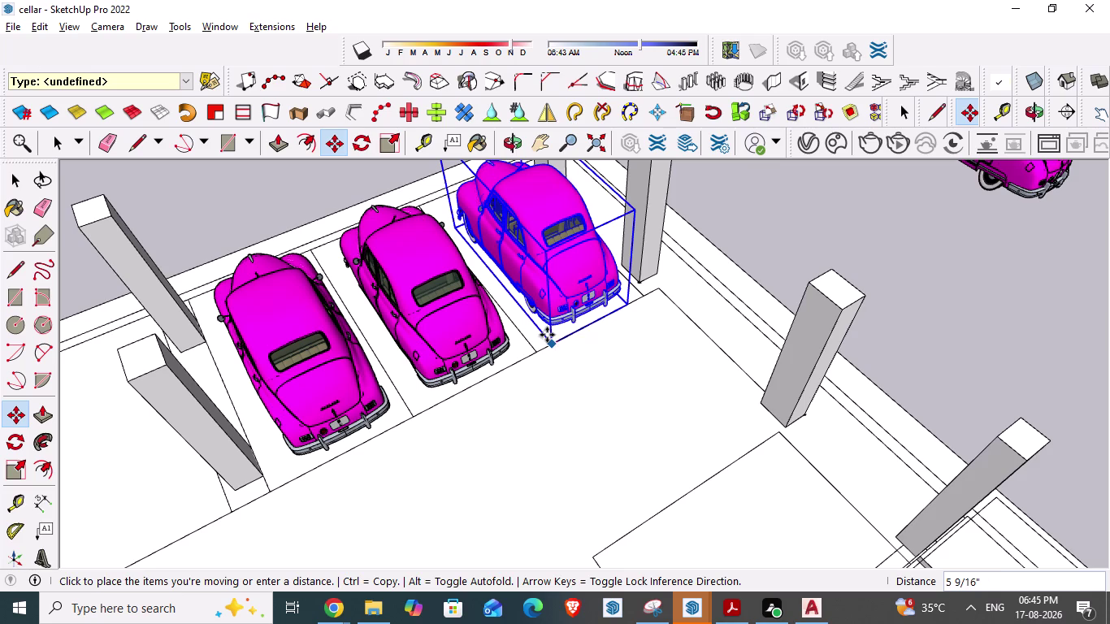
click(547, 334)
key(Escape)
key(space)
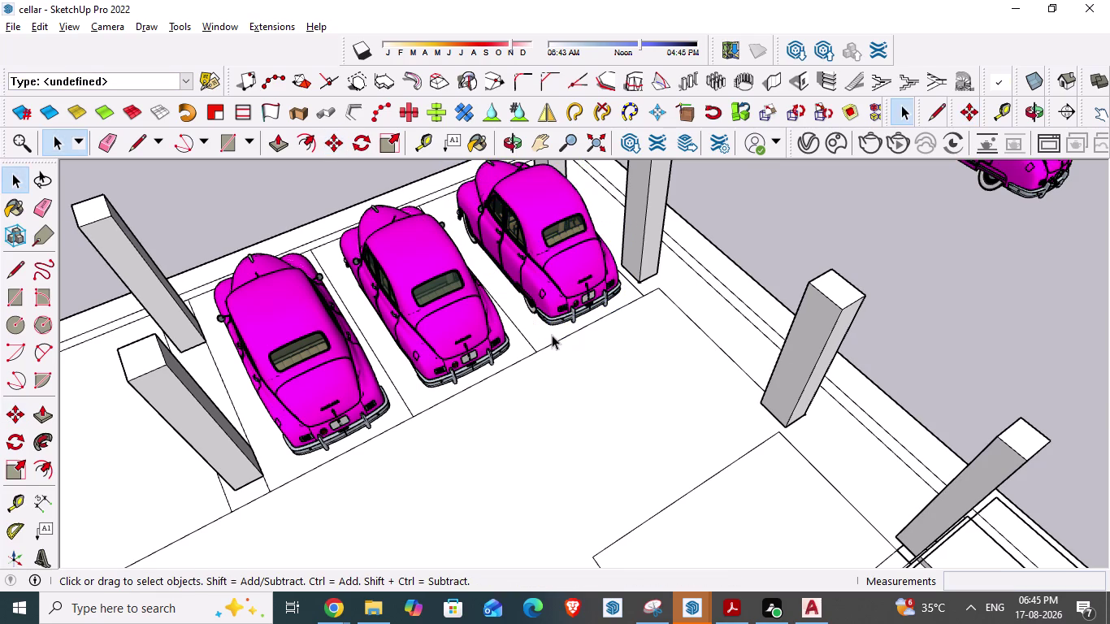
Orbit to check the three cars and columns, ending in an overhead view.
scroll(down, 3)
middle_drag(551, 342, 404, 269)
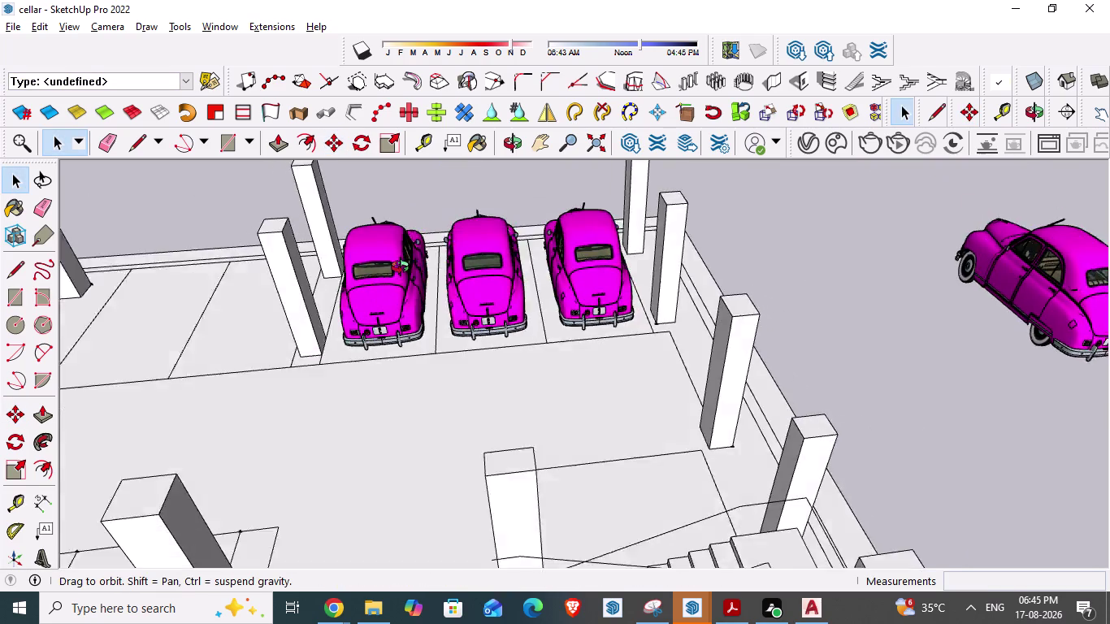
middle_drag(404, 269, 442, 269)
scroll(down, 3)
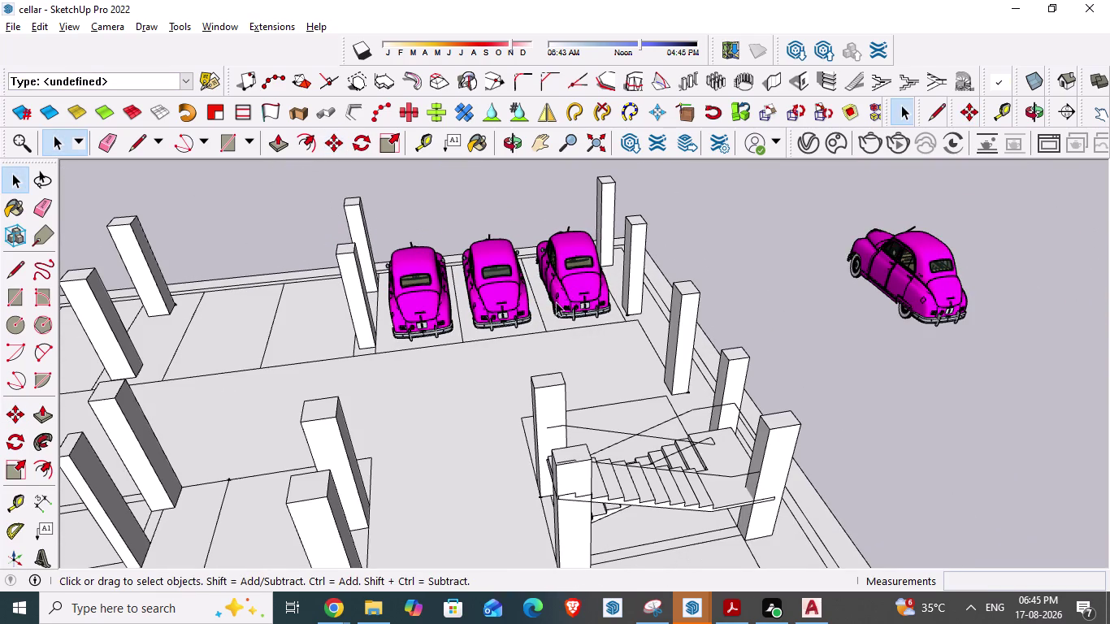
scroll(down, 3)
middle_drag(550, 308, 642, 395)
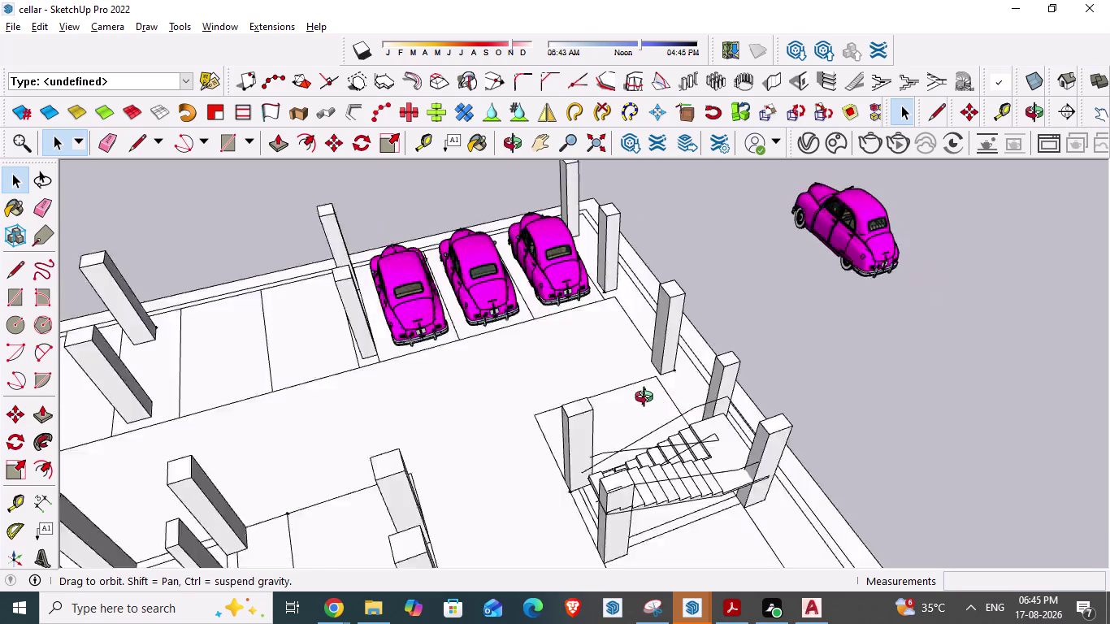
middle_drag(642, 395, 707, 434)
Select the three pink cars and copy them.
click(481, 255)
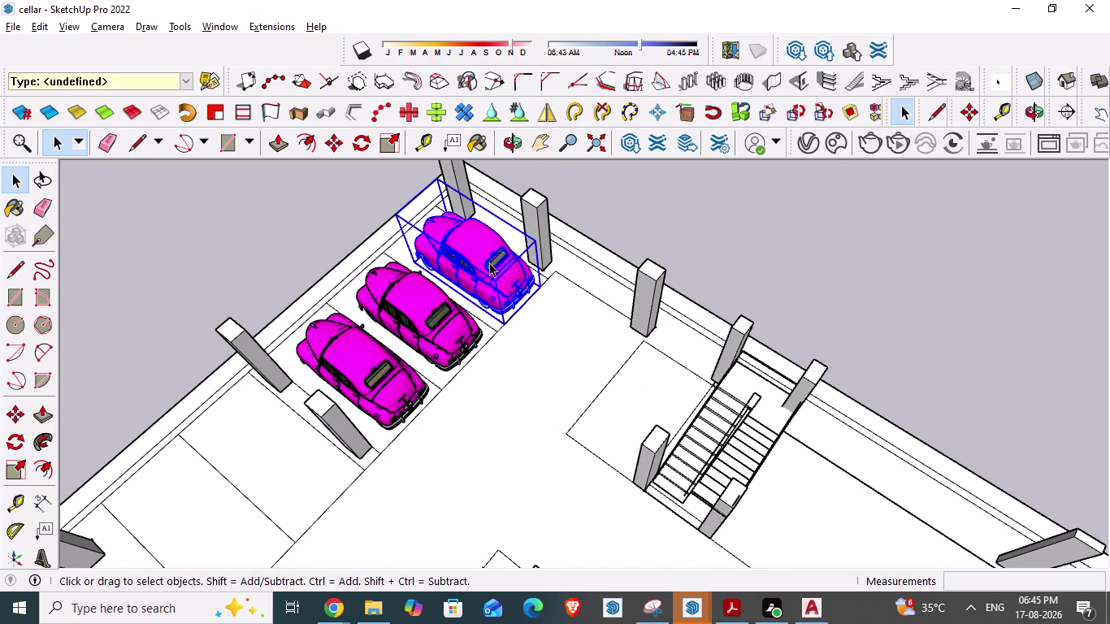
scroll(down, 3)
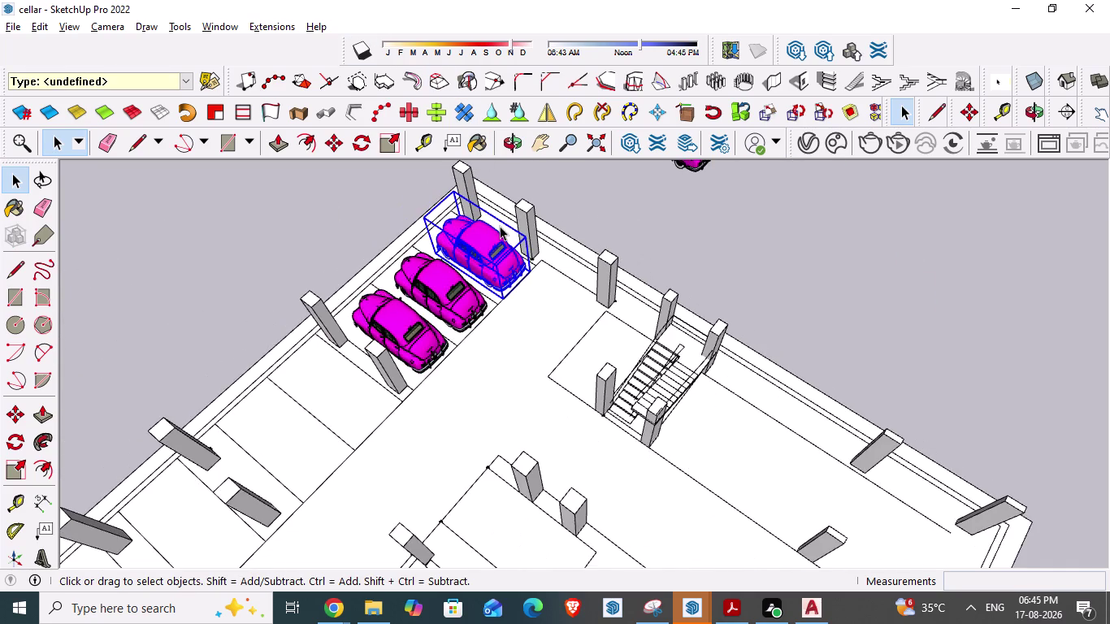
scroll(down, 3)
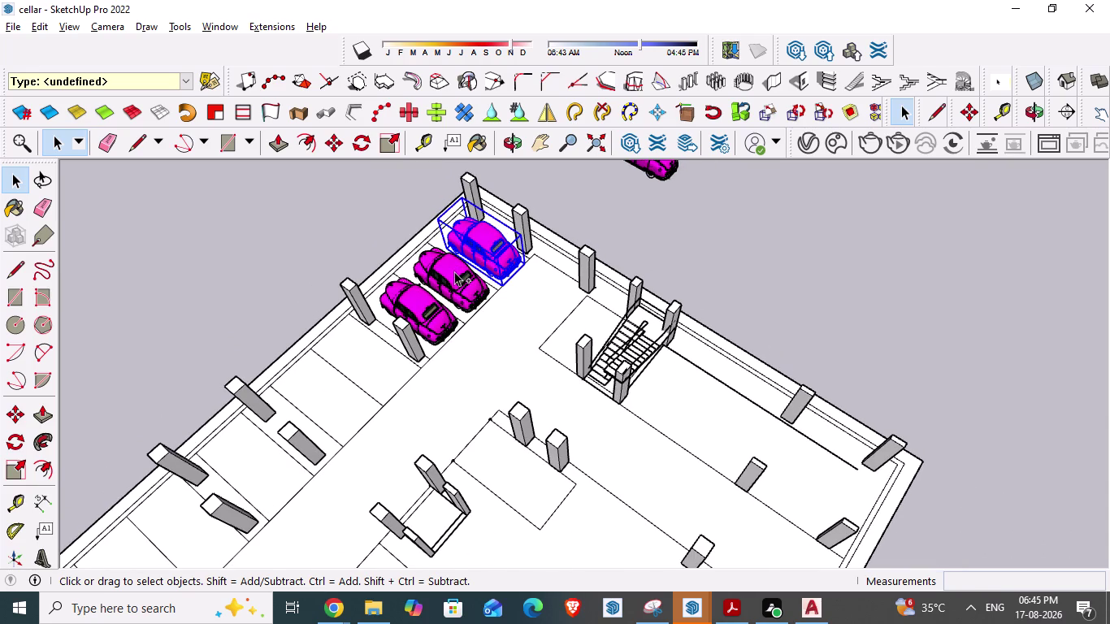
click(455, 272)
click(431, 316)
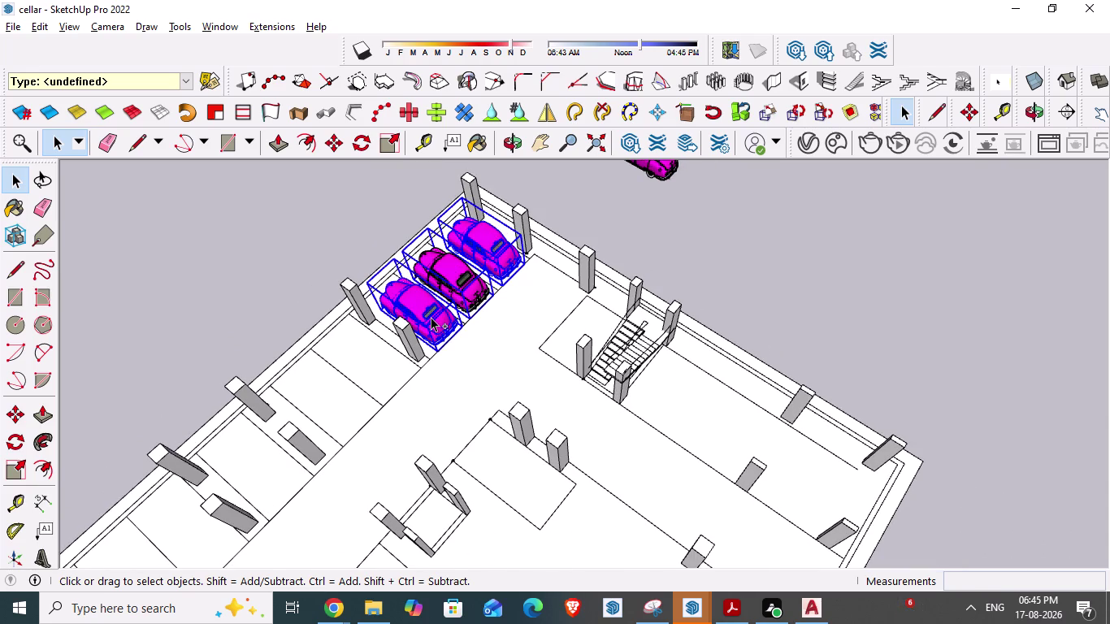
scroll(down, 3)
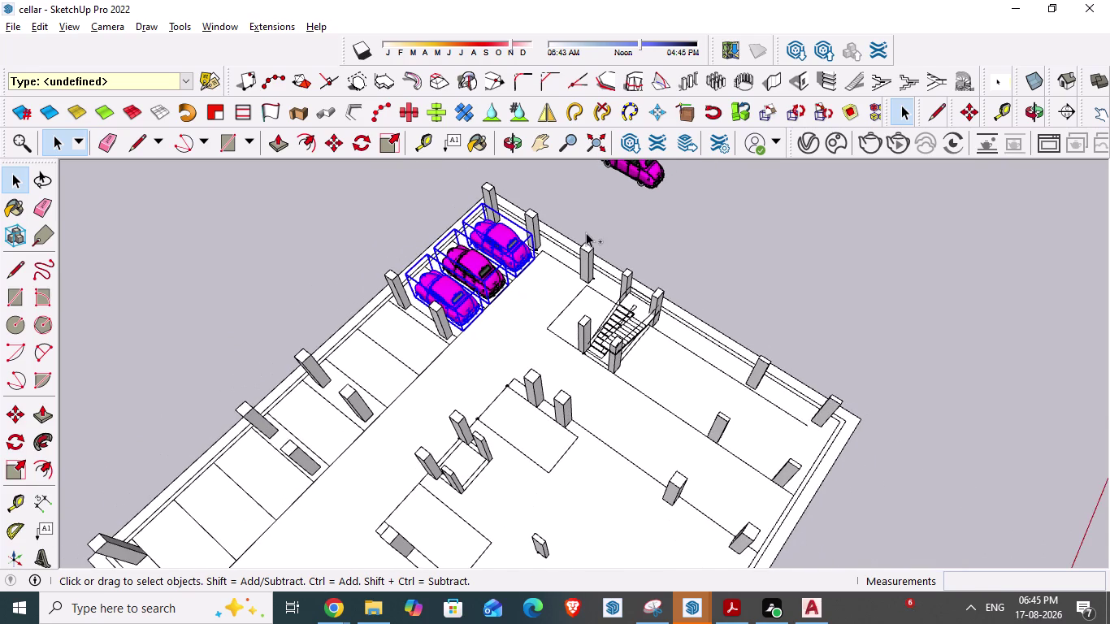
key(ctrl+c)
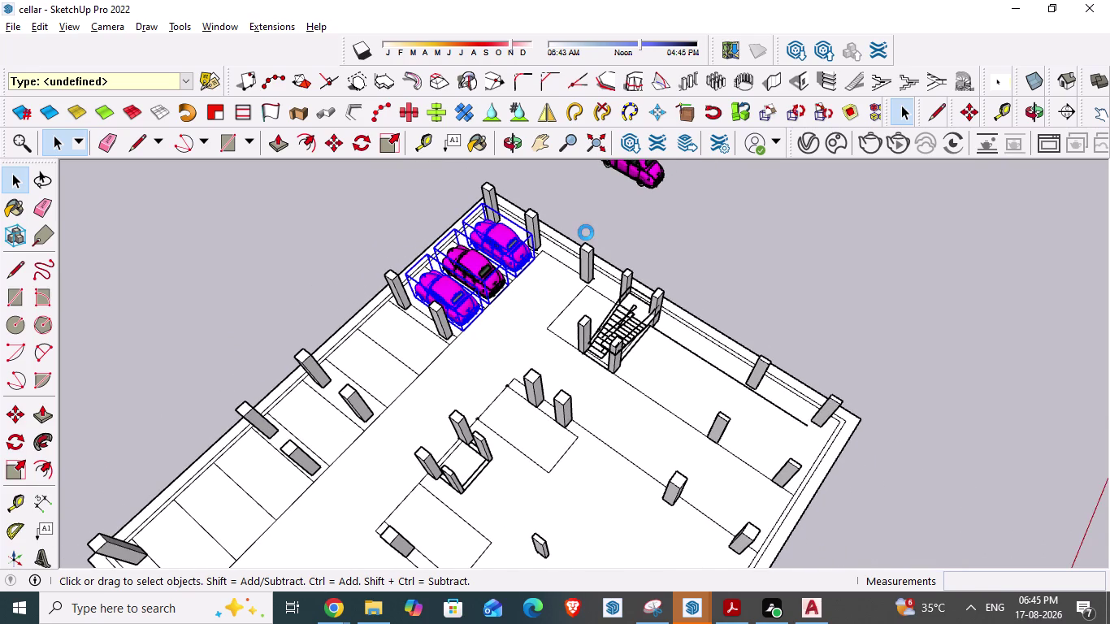
Paste the three-car copy and orbit to a perspective view of the car park.
scroll(down, 3)
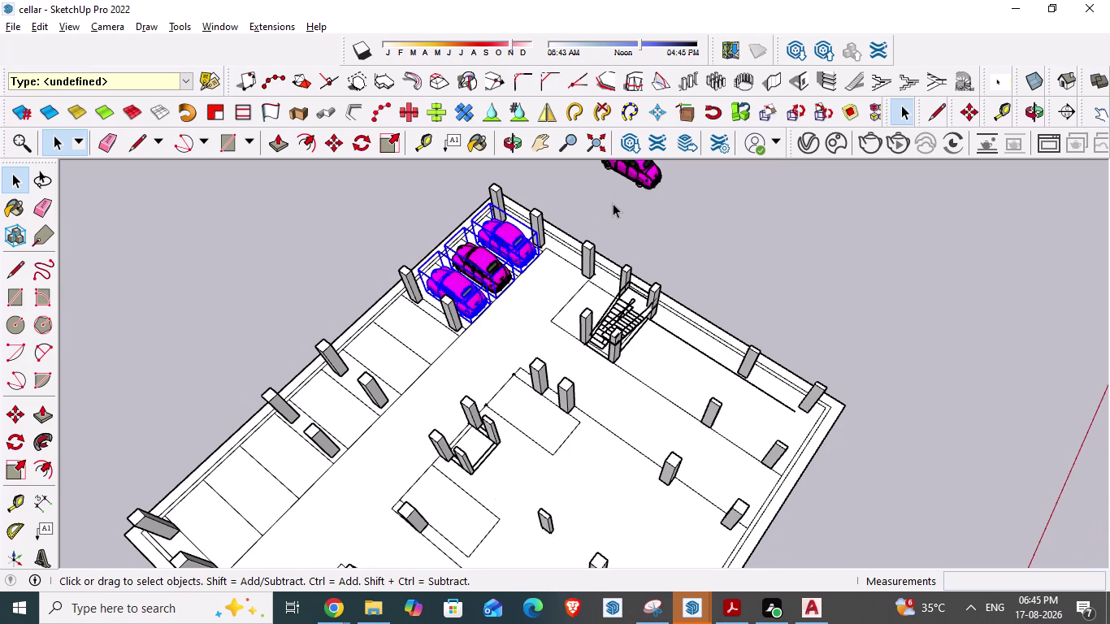
key(ctrl+v)
scroll(down, 3)
scroll(down, 3)
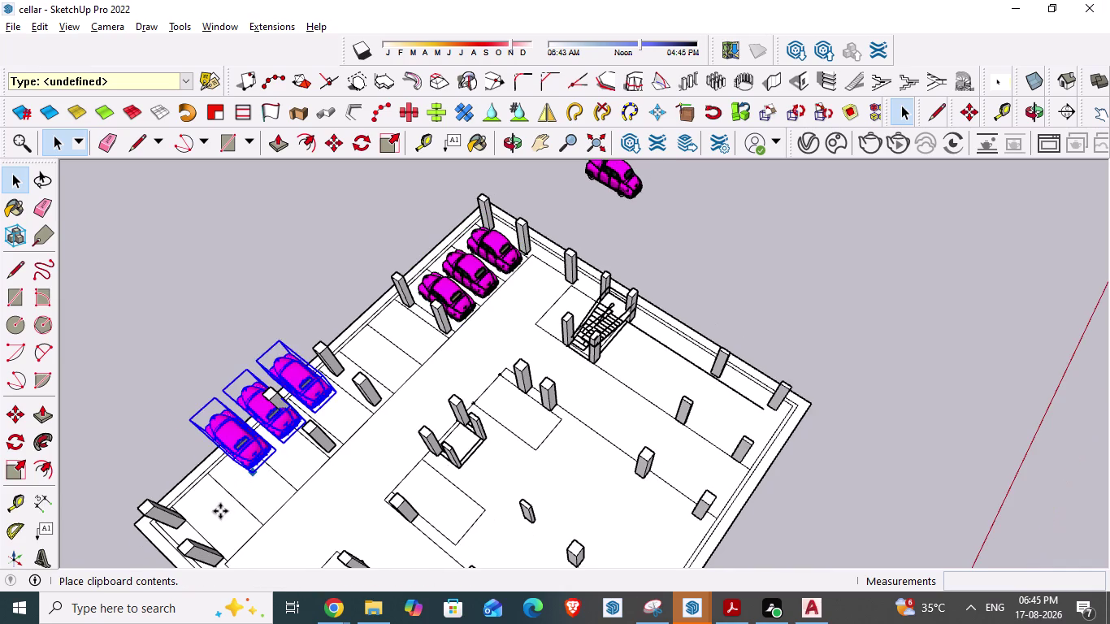
scroll(up, 3)
middle_drag(245, 504, 292, 354)
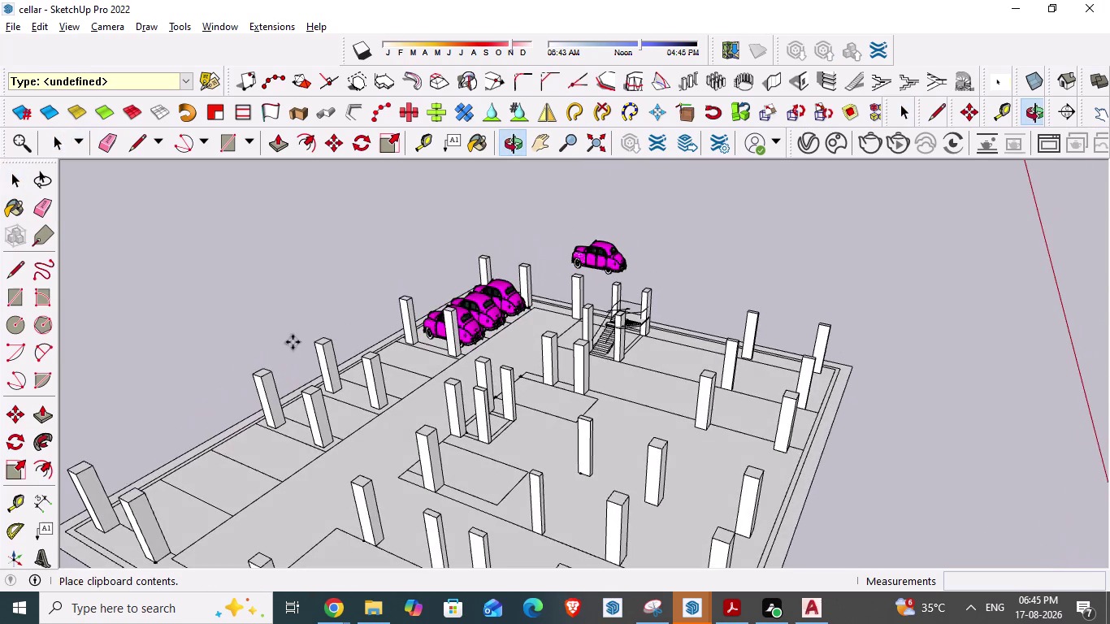
scroll(down, 3)
scroll(up, 3)
scroll(up, 3)
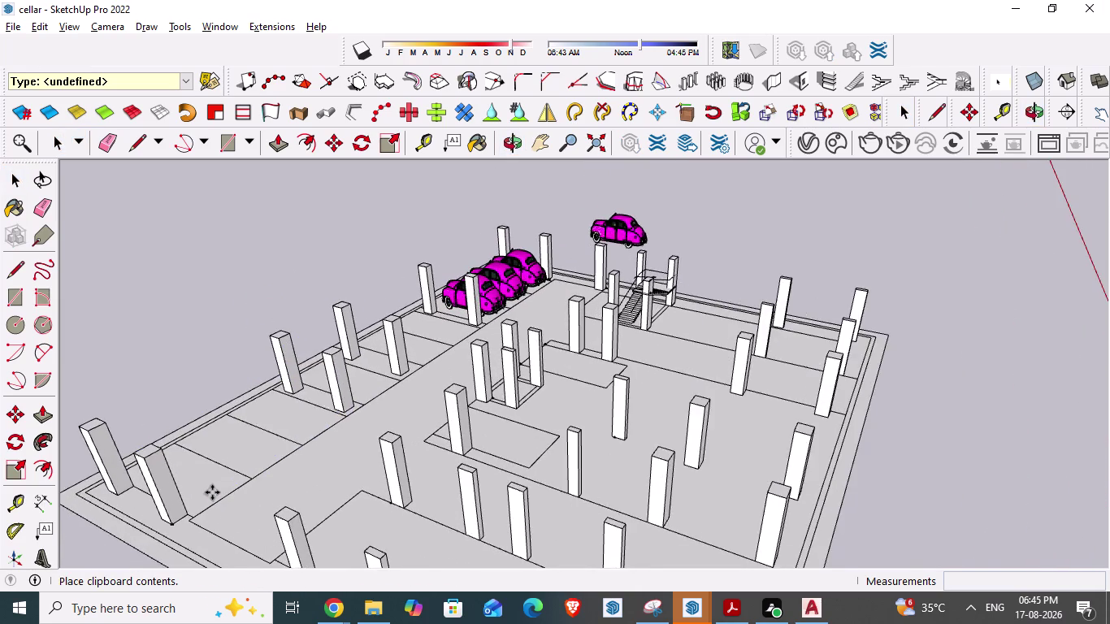
scroll(up, 3)
scroll(up, 3)
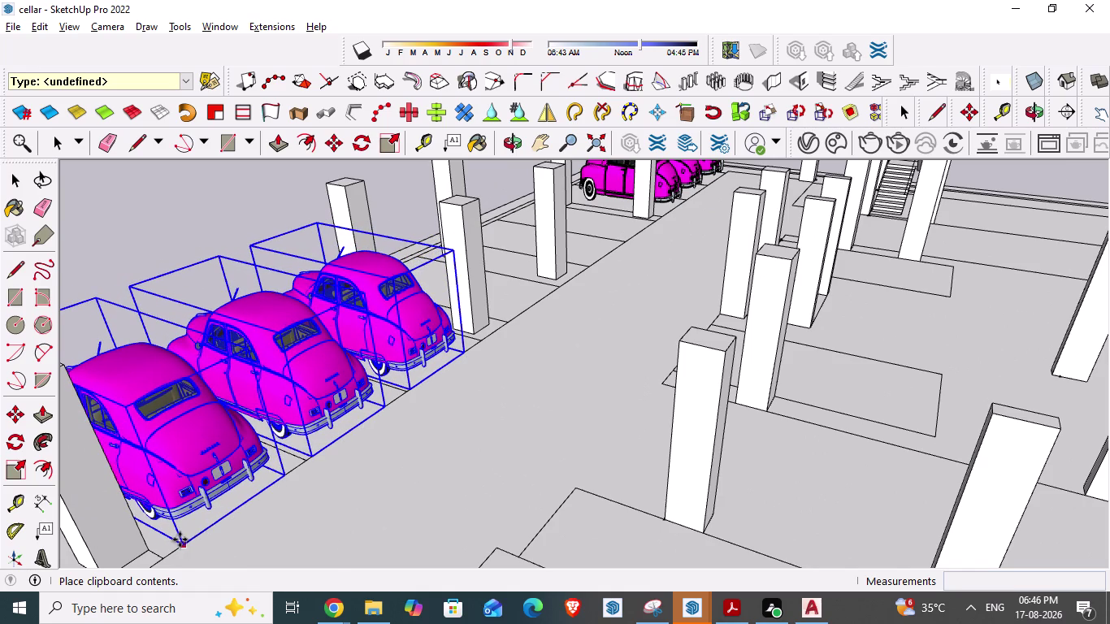
Set the three pasted cars into their bays along the cellar's end wall.
click(182, 537)
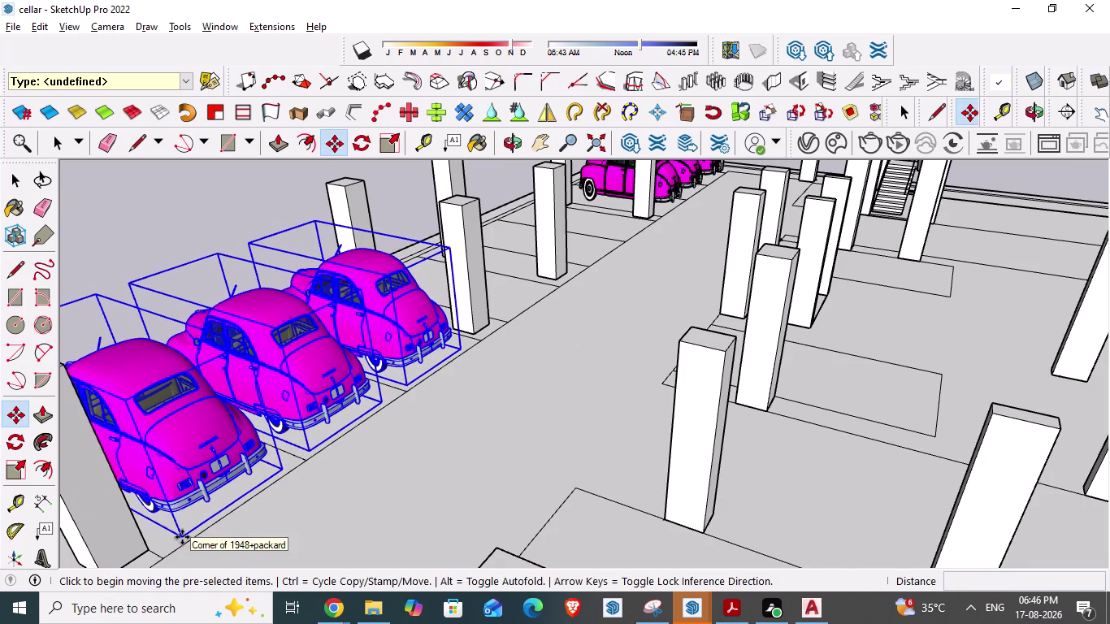
click(182, 537)
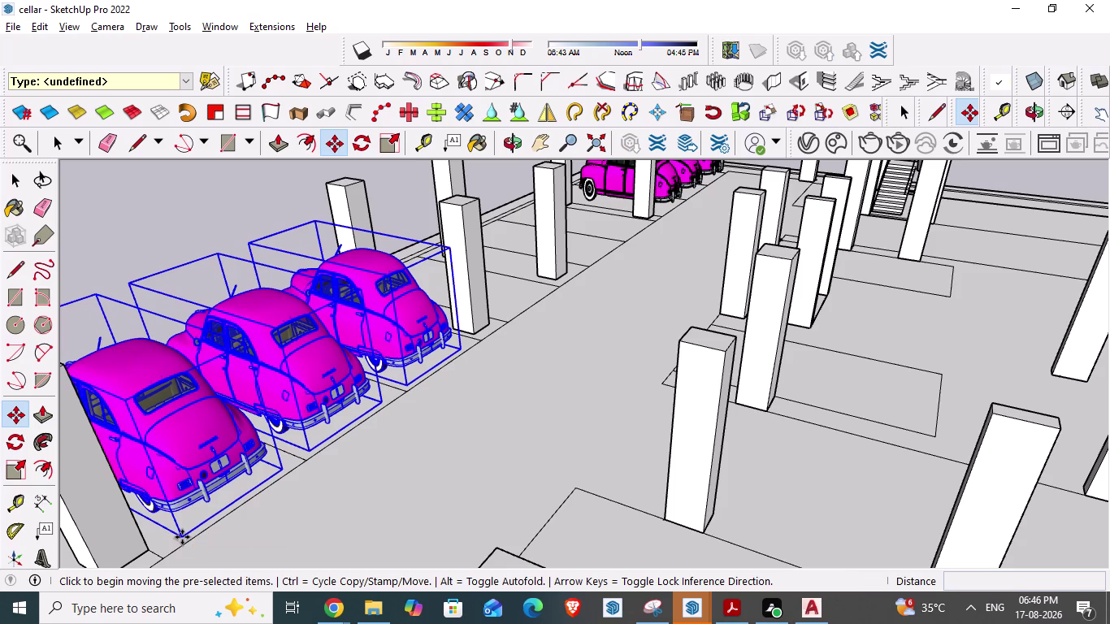
double_click(182, 537)
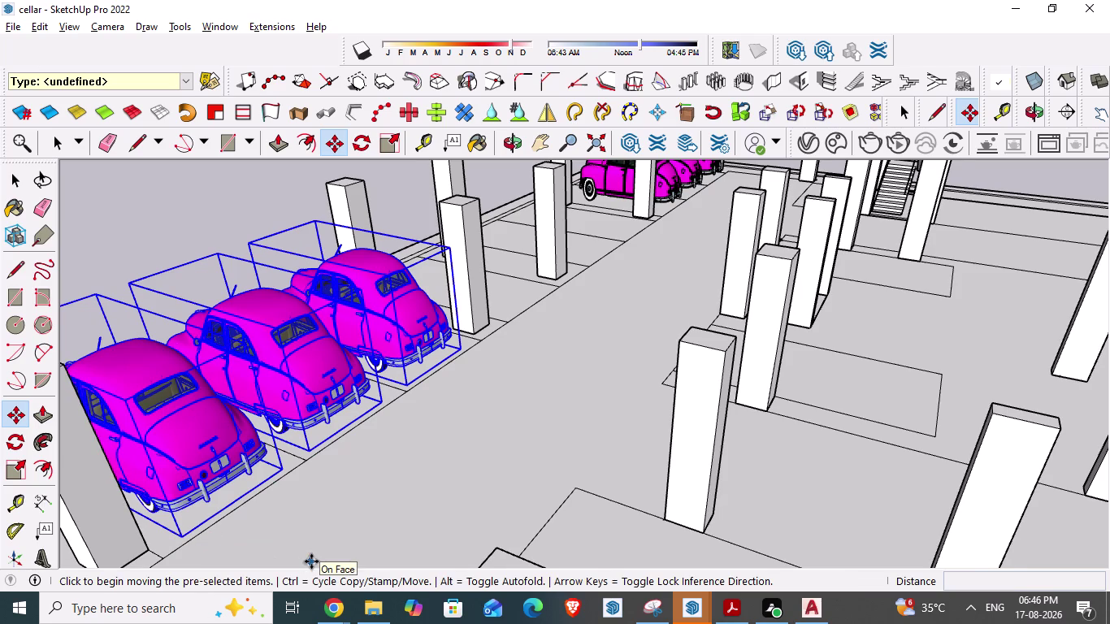
key(space)
Zoom out to a top-down view of the cellar plan and select the stray car.
scroll(down, 3)
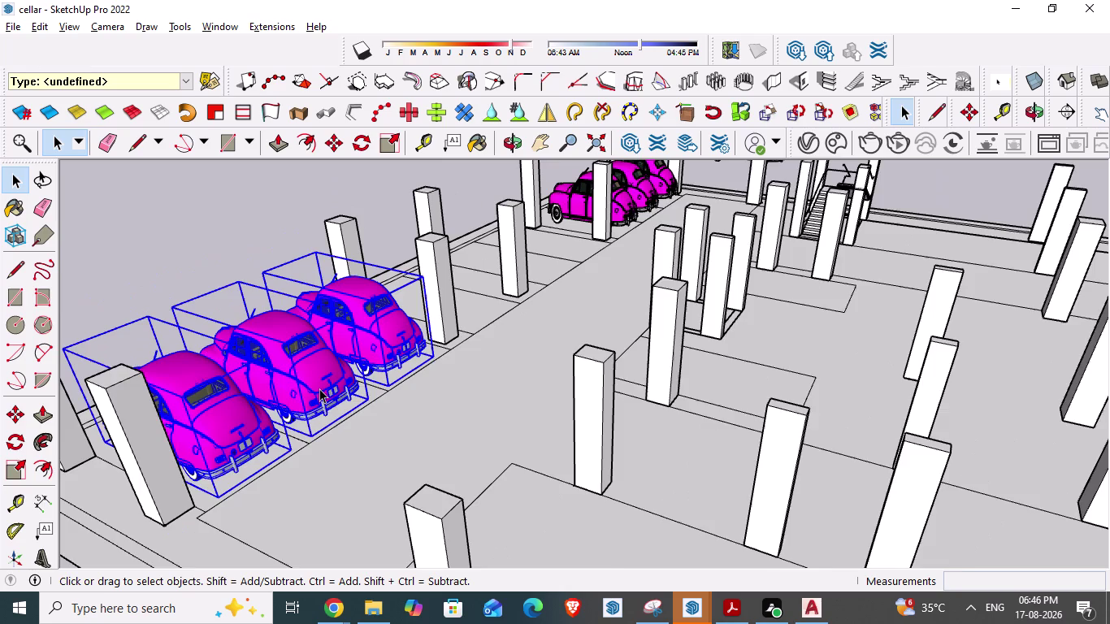
scroll(down, 3)
middle_drag(397, 379, 339, 535)
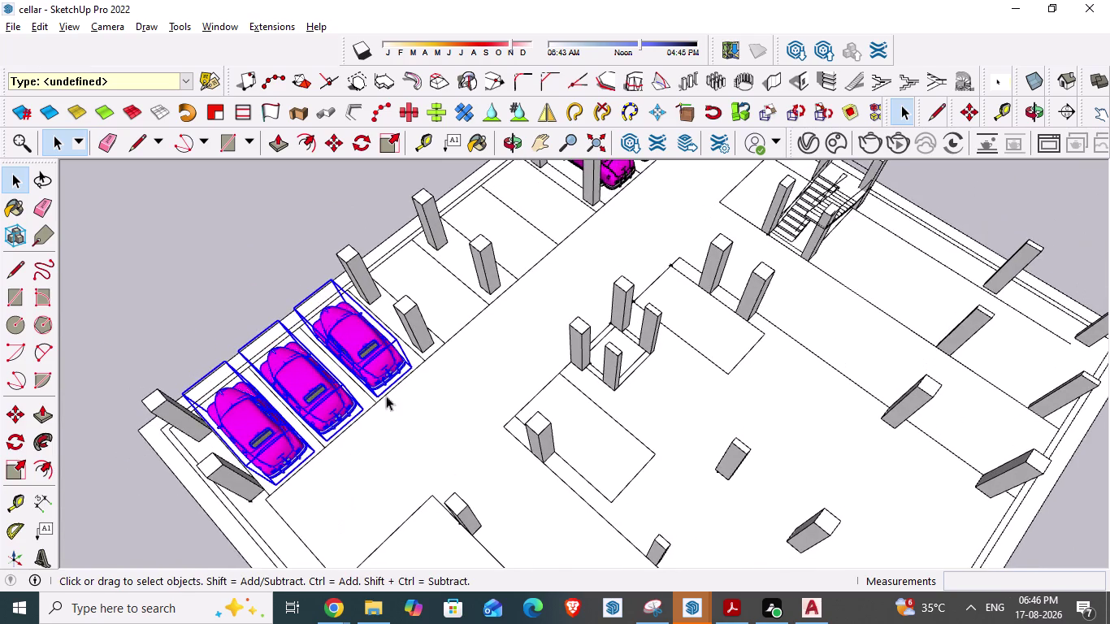
scroll(down, 3)
middle_drag(538, 348, 457, 431)
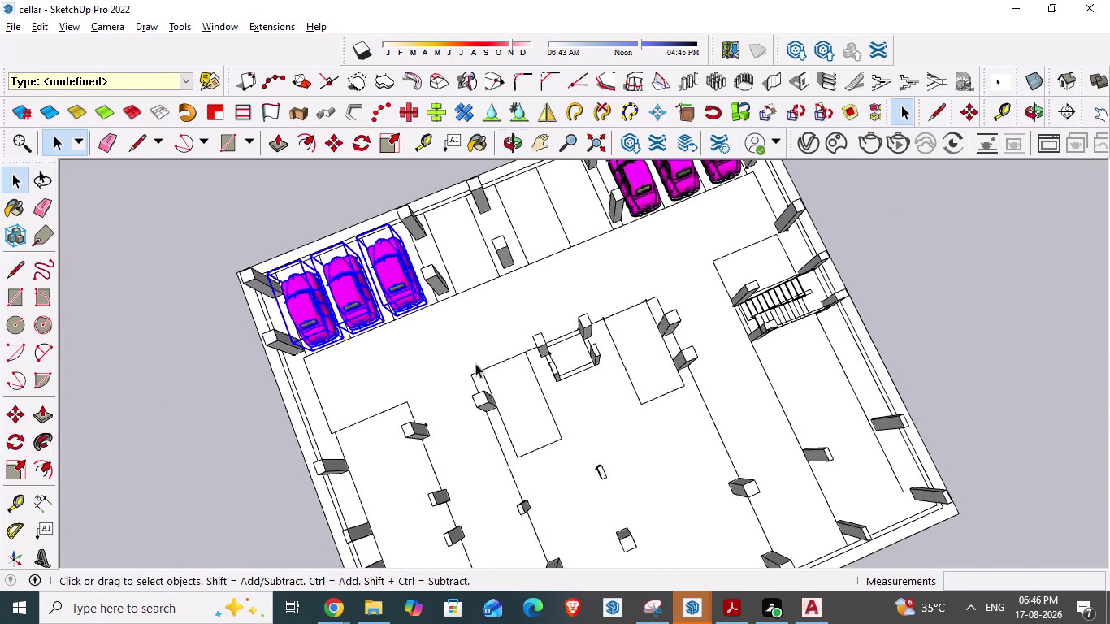
scroll(down, 3)
scroll(down, 3)
click(780, 192)
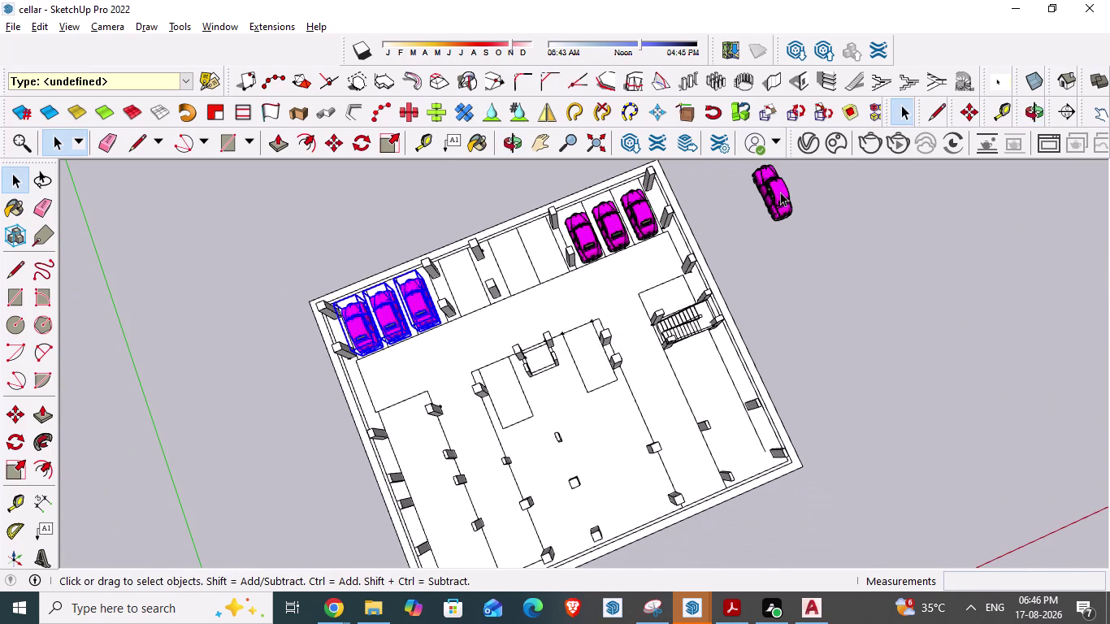
Carry the stray pink car from outside the floor into the bay beside the left cars.
key(m)
scroll(up, 3)
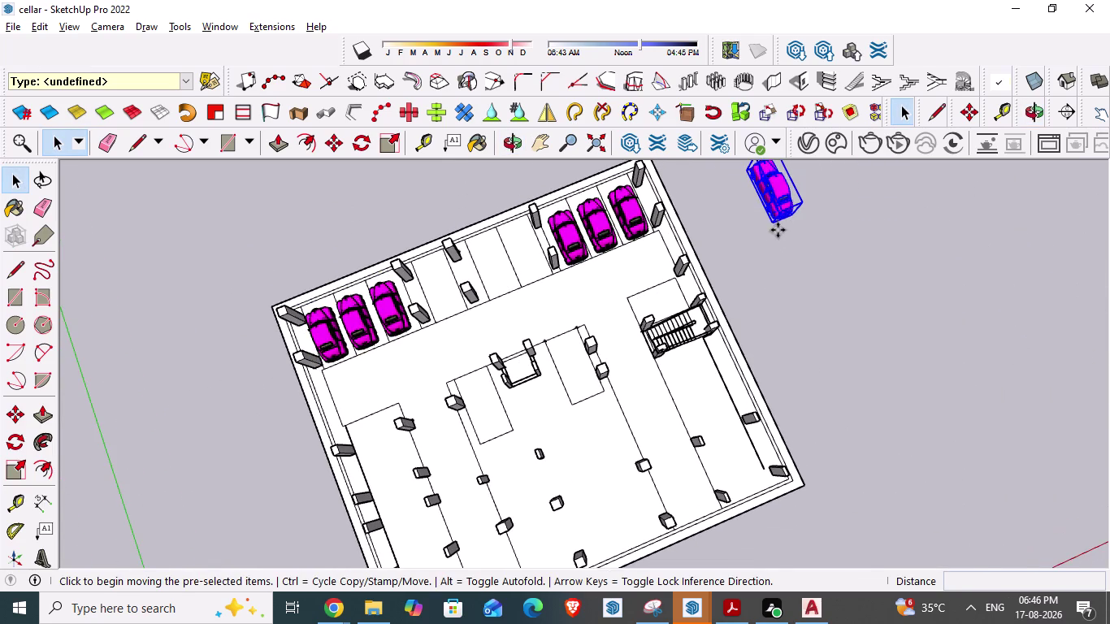
scroll(up, 3)
drag(771, 226, 667, 254)
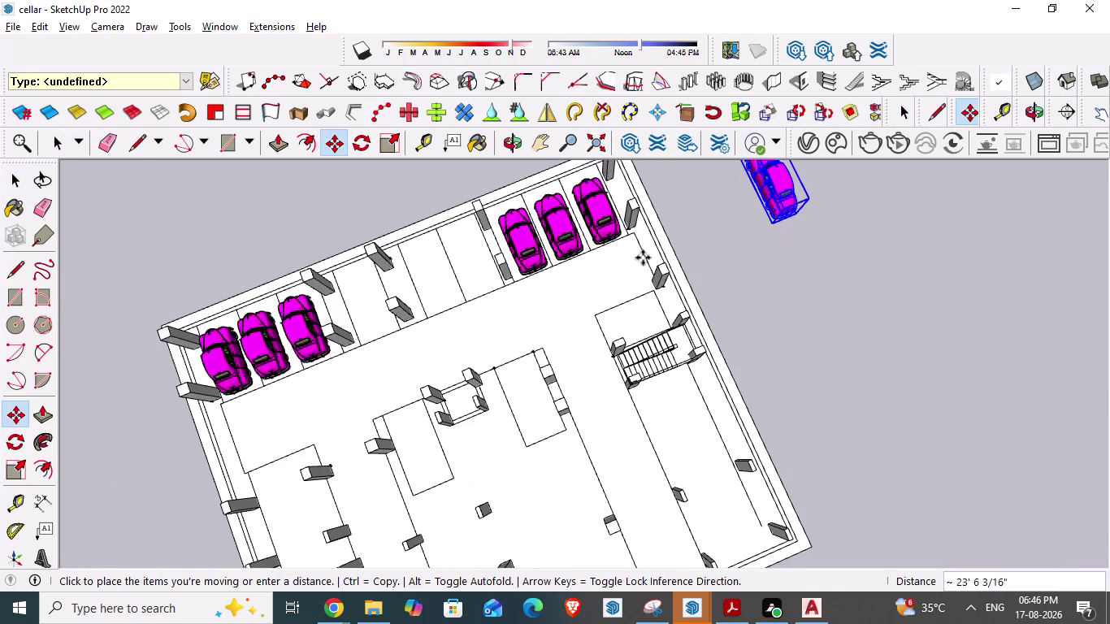
drag(667, 254, 371, 327)
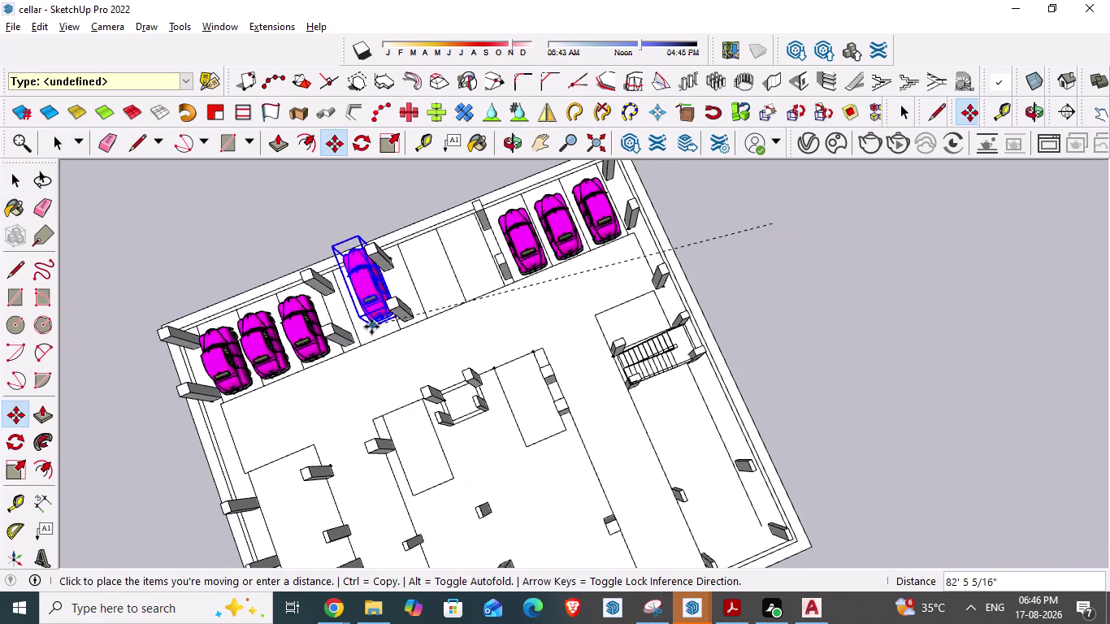
drag(372, 327, 365, 336)
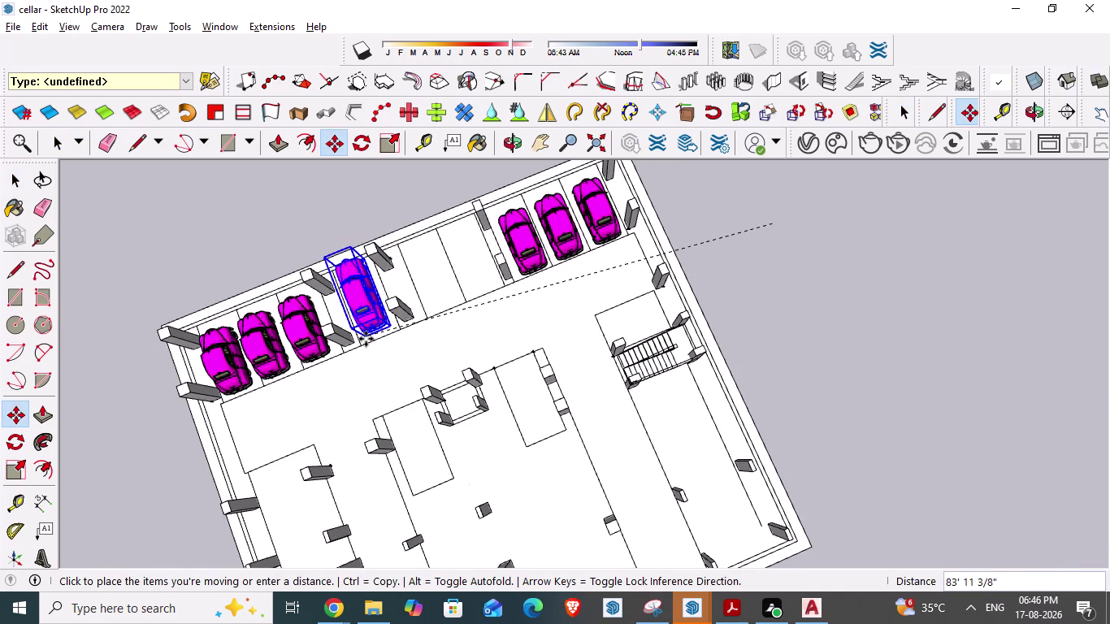
drag(366, 336, 369, 341)
click(369, 340)
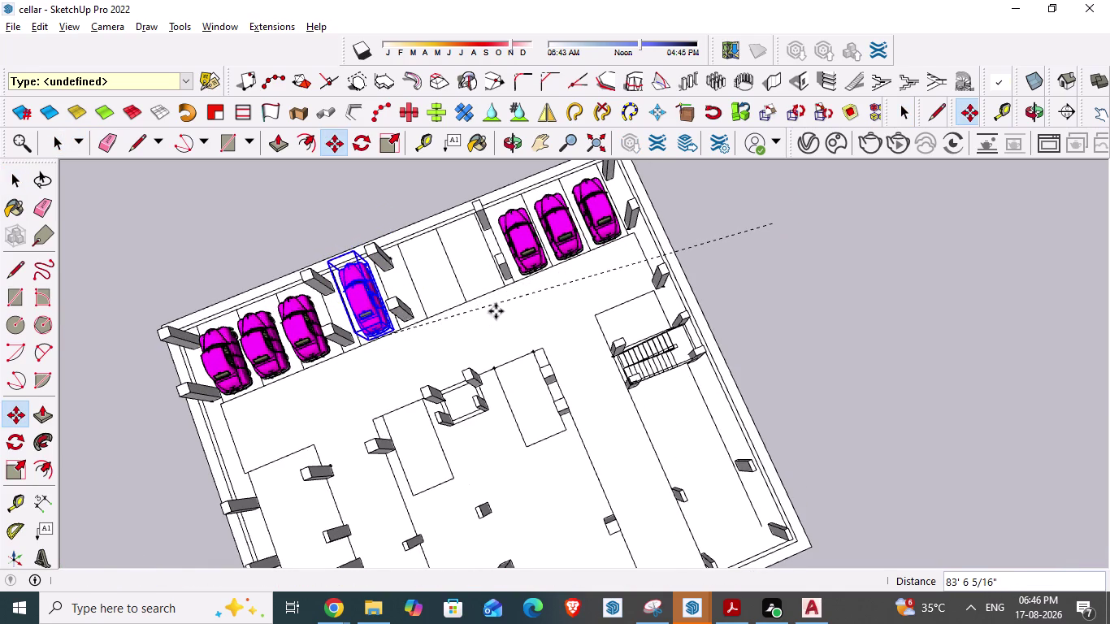
Zoom in and select the first car of the right-hand row.
scroll(up, 3)
scroll(up, 3)
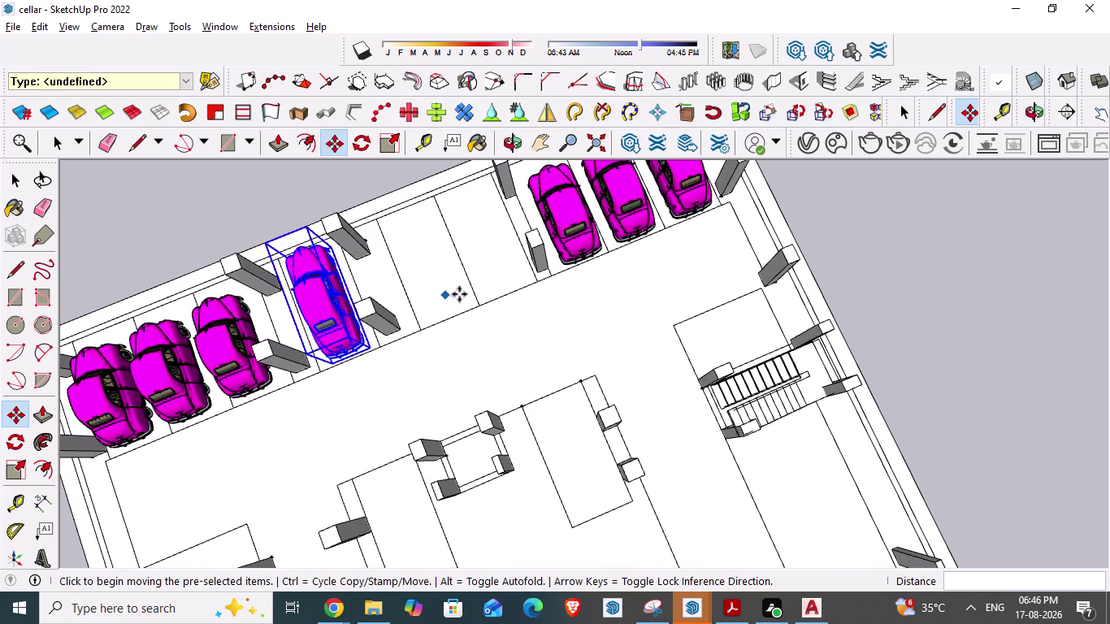
click(582, 241)
key(space)
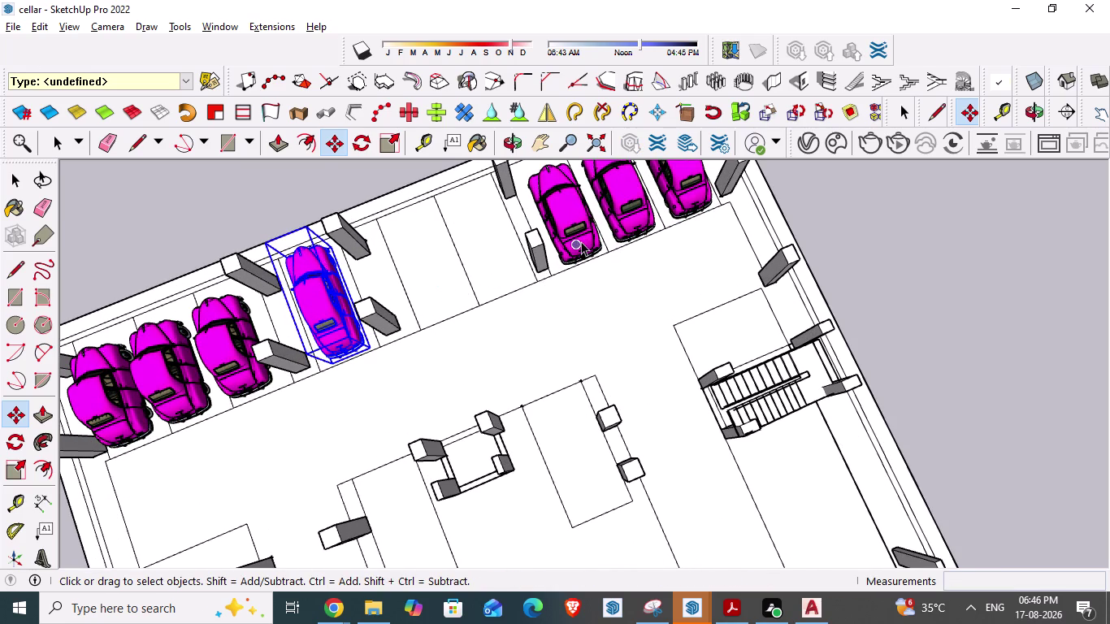
click(581, 242)
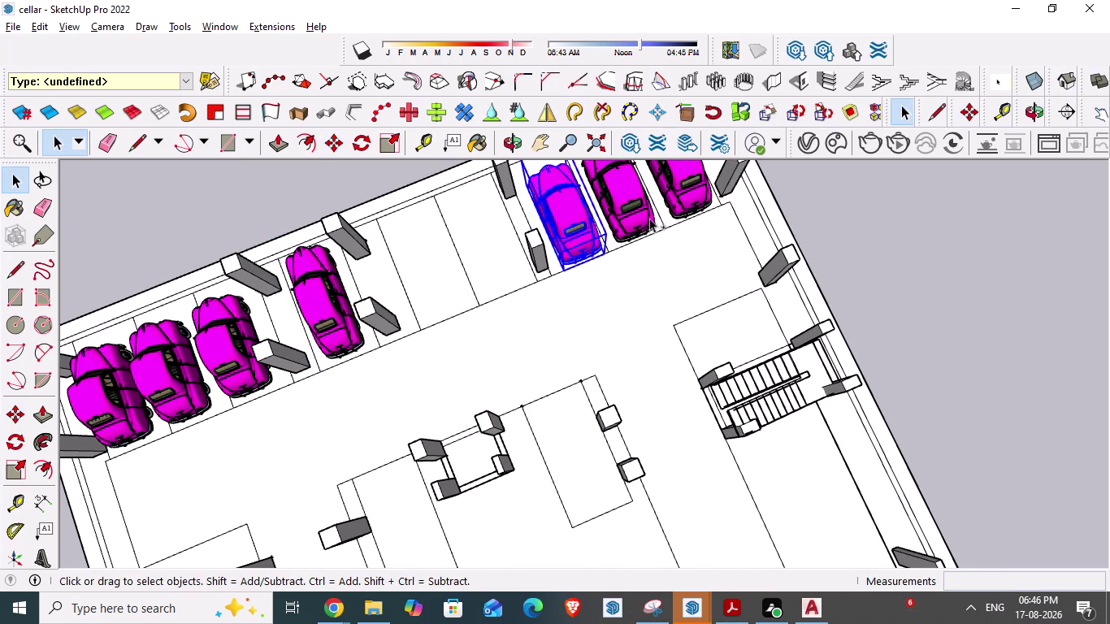
Copy two adjacent cars and paste them into the empty middle bays, shifting them along the row.
click(644, 208)
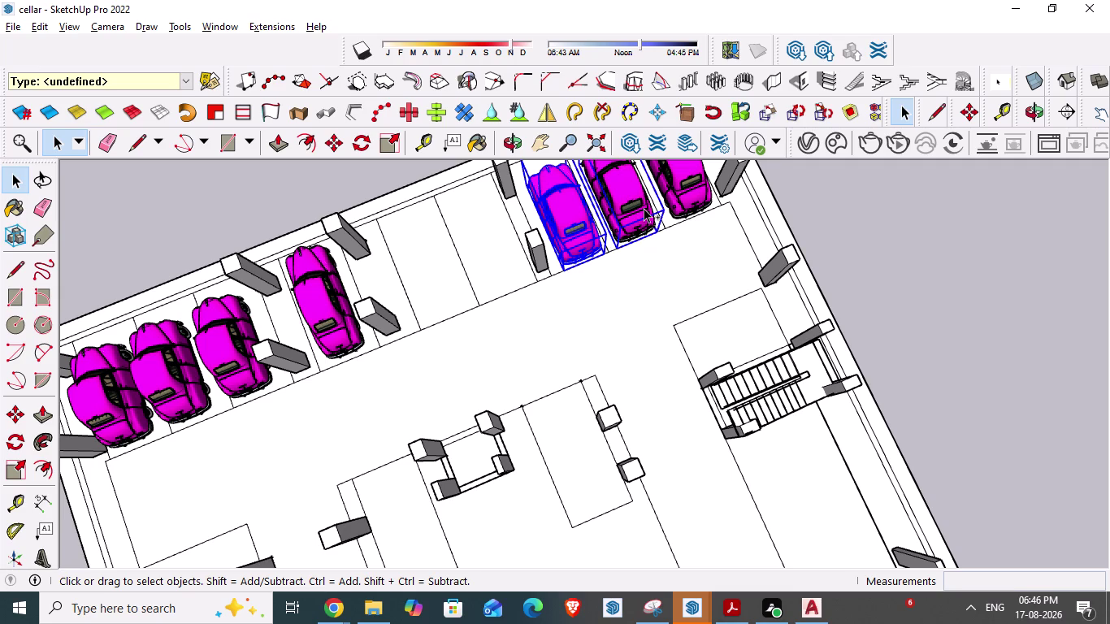
key(ctrl+c)
key(ctrl+v)
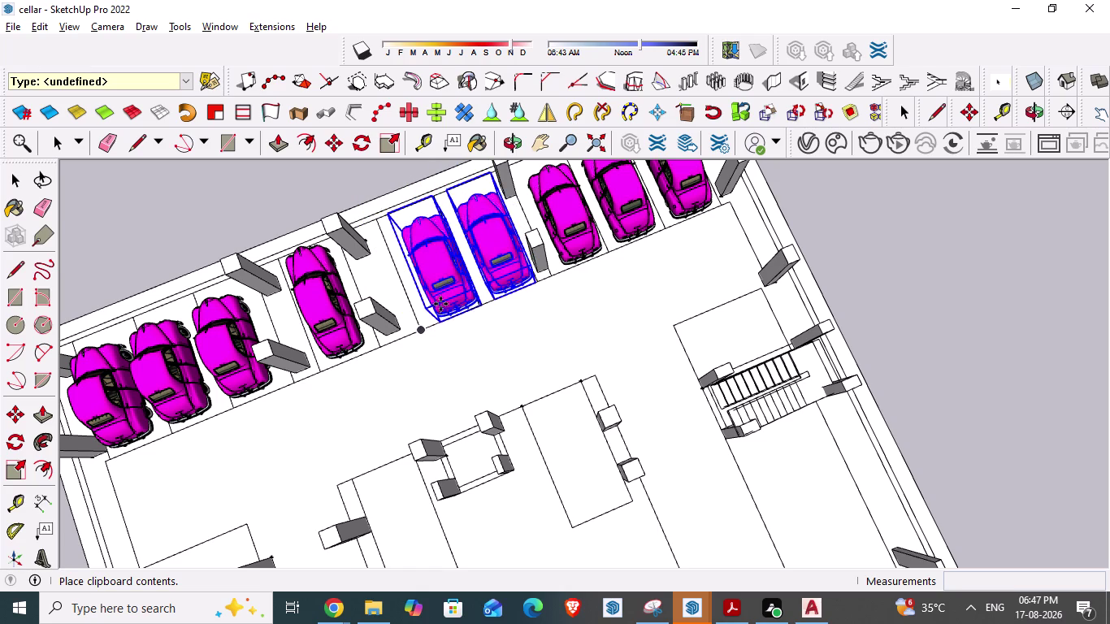
scroll(up, 3)
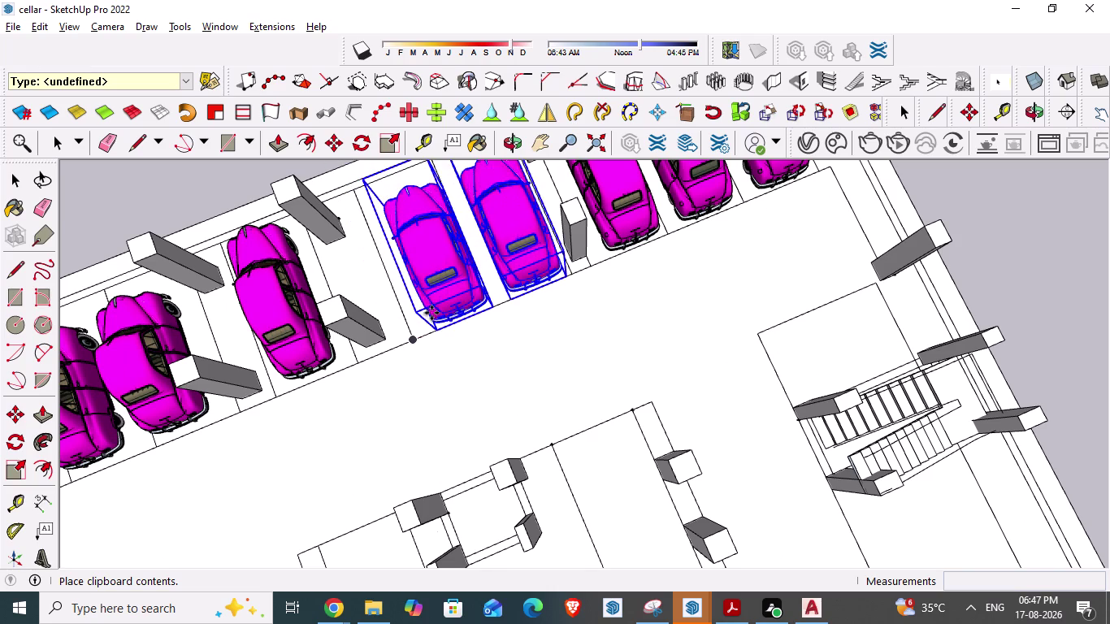
scroll(down, 3)
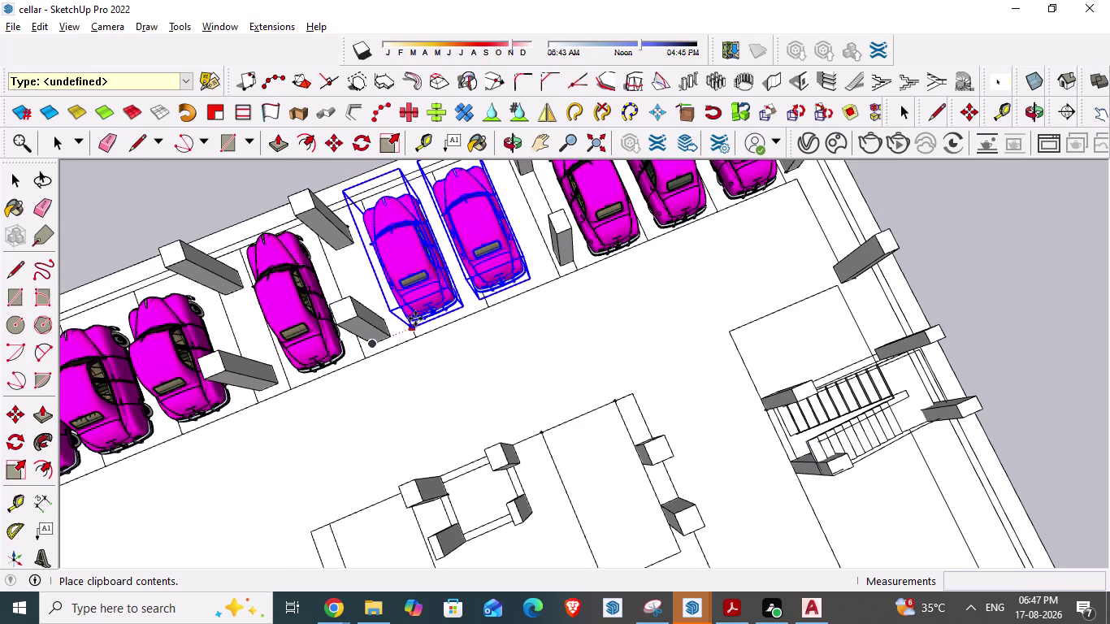
drag(431, 314, 438, 314)
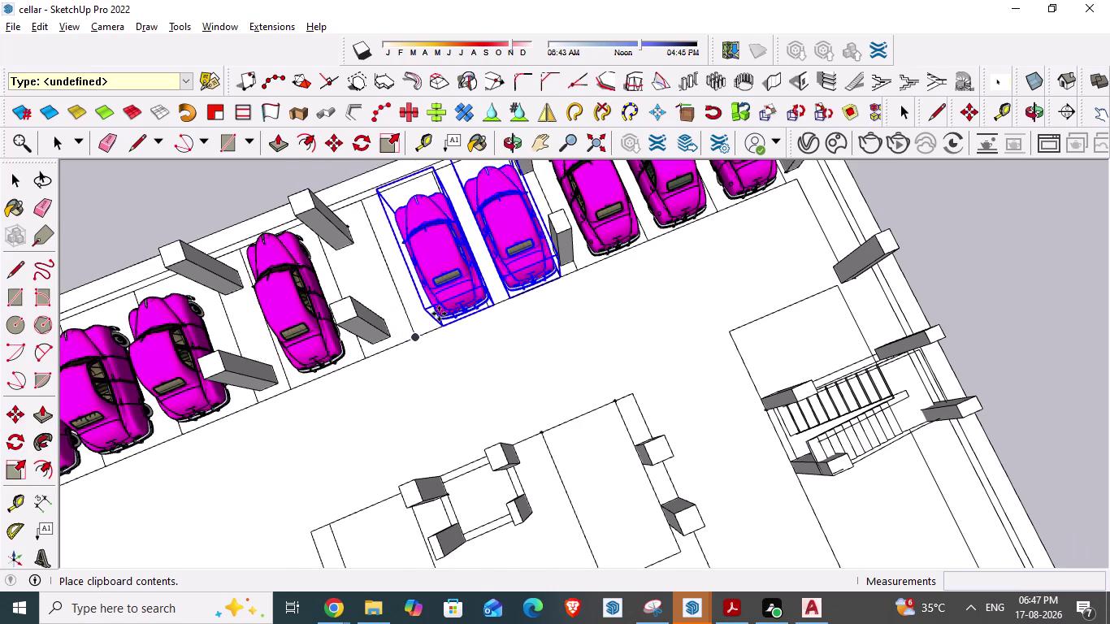
click(439, 314)
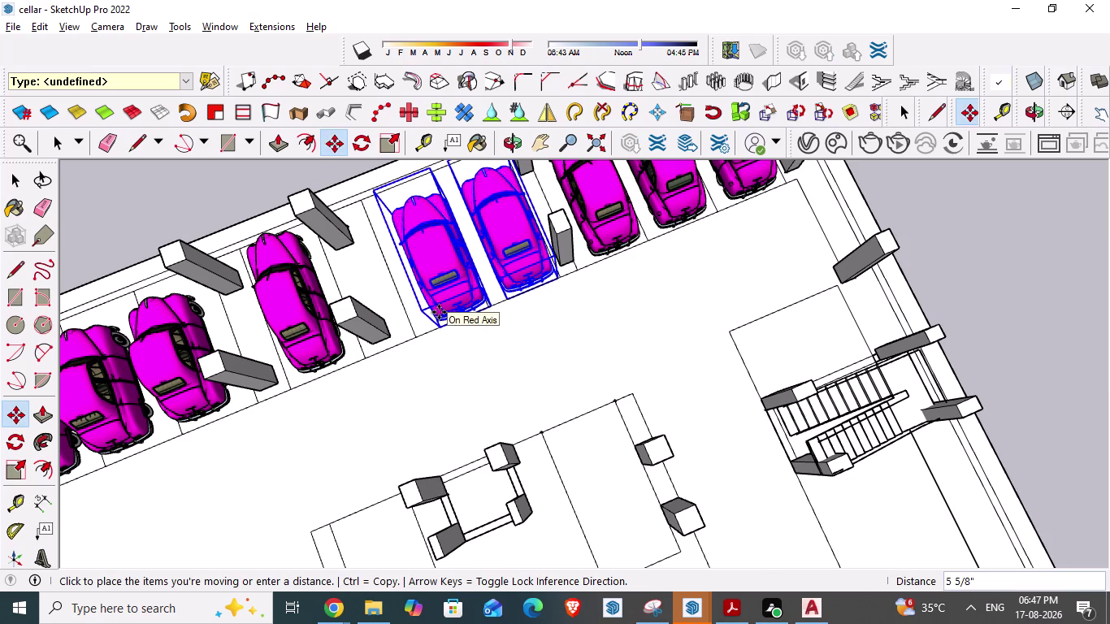
click(421, 300)
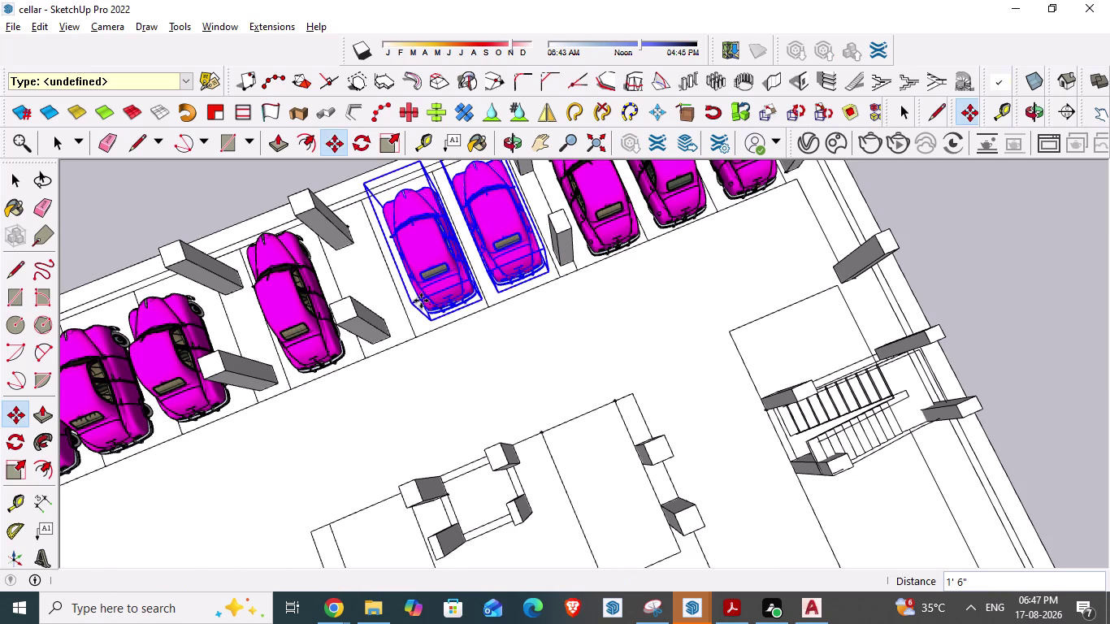
Confirm the shift distance and view the new car pair from straight above.
key(space)
scroll(down, 3)
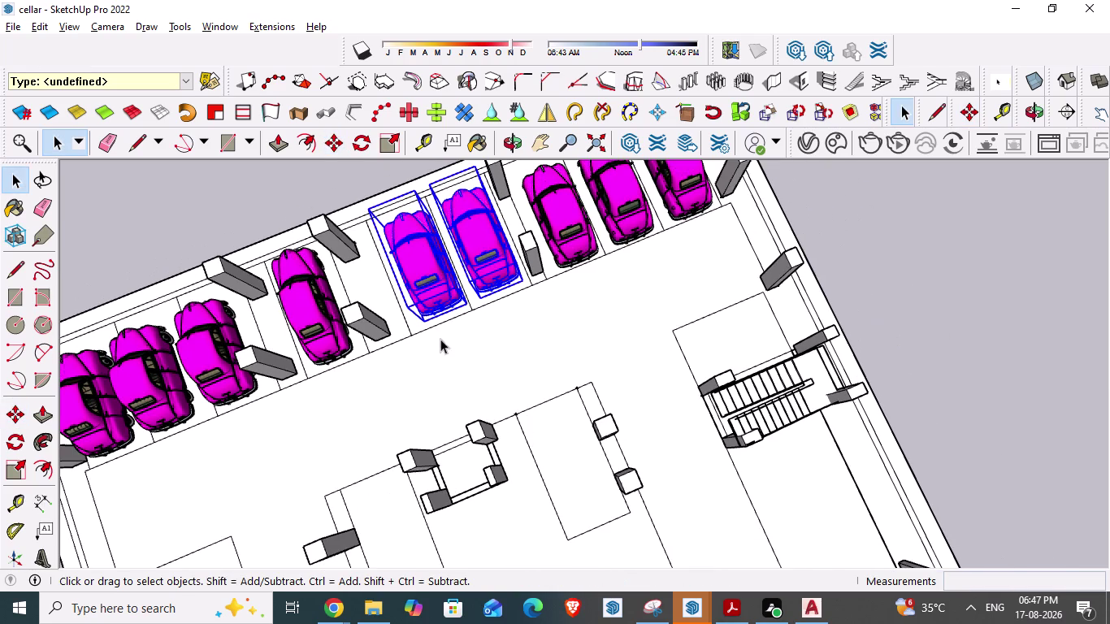
middle_drag(438, 341, 302, 303)
scroll(down, 3)
scroll(up, 3)
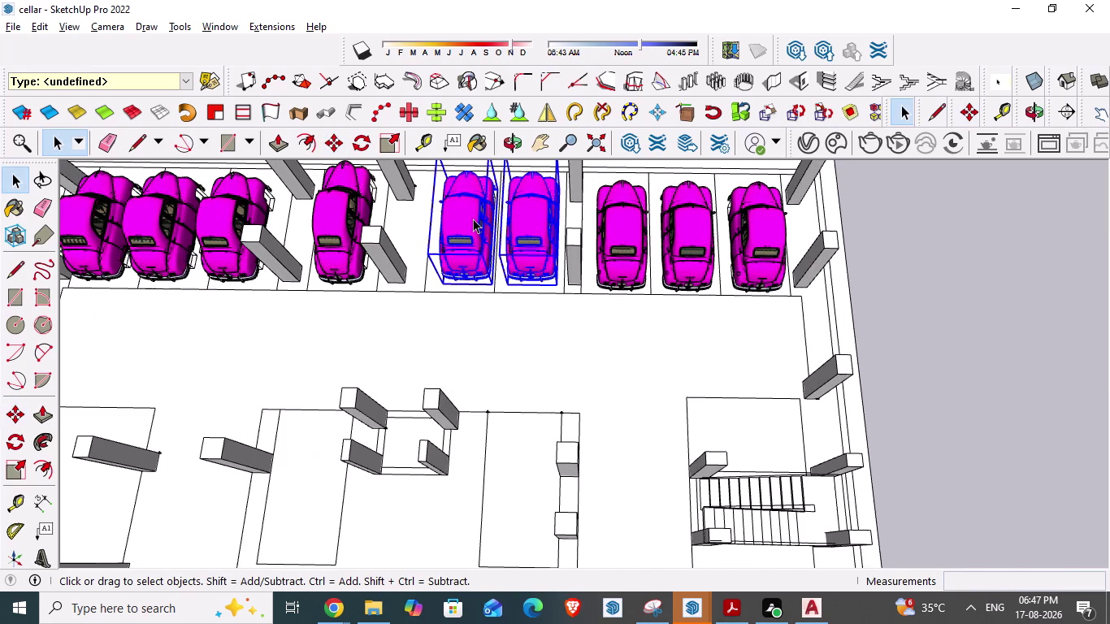
Move the stair-side car of the new pair further along its bay.
click(473, 219)
key(m)
scroll(up, 3)
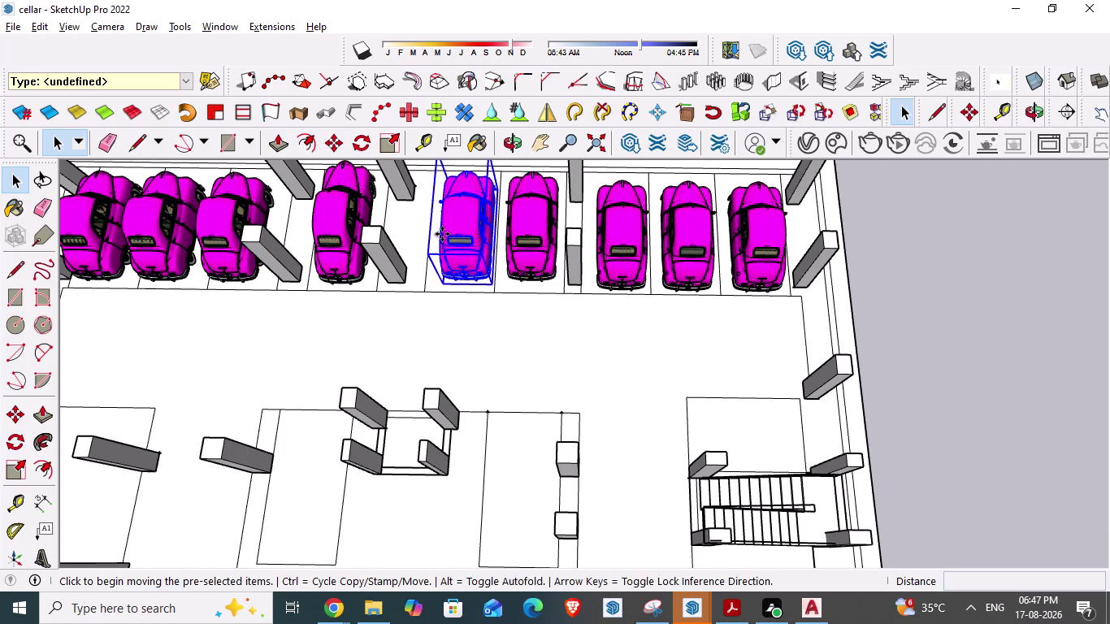
scroll(up, 3)
scroll(up, 3)
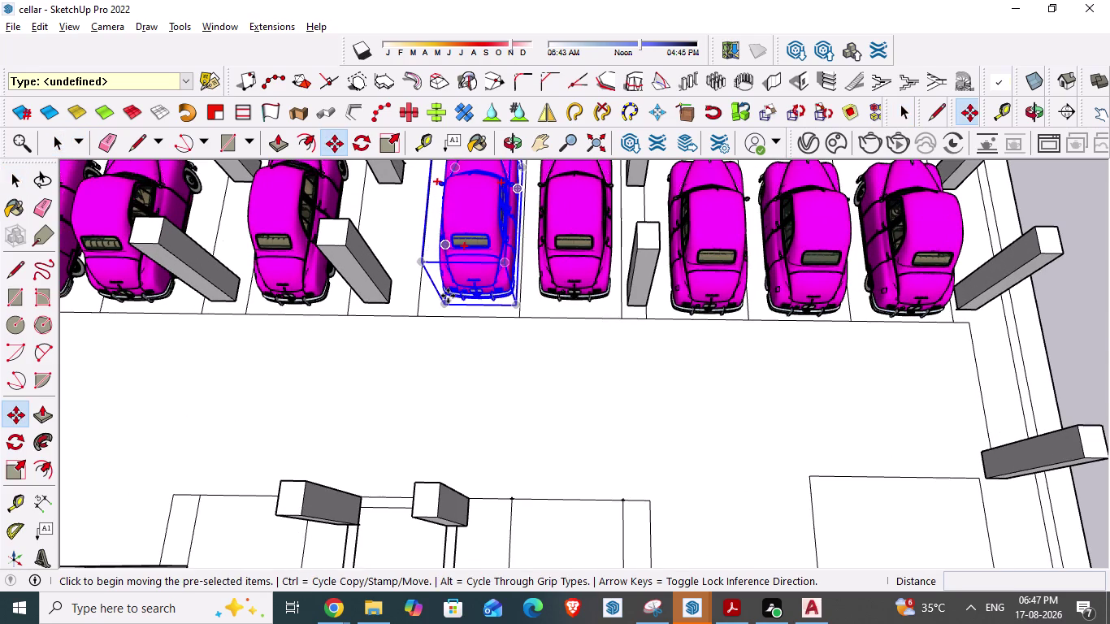
drag(447, 312, 442, 311)
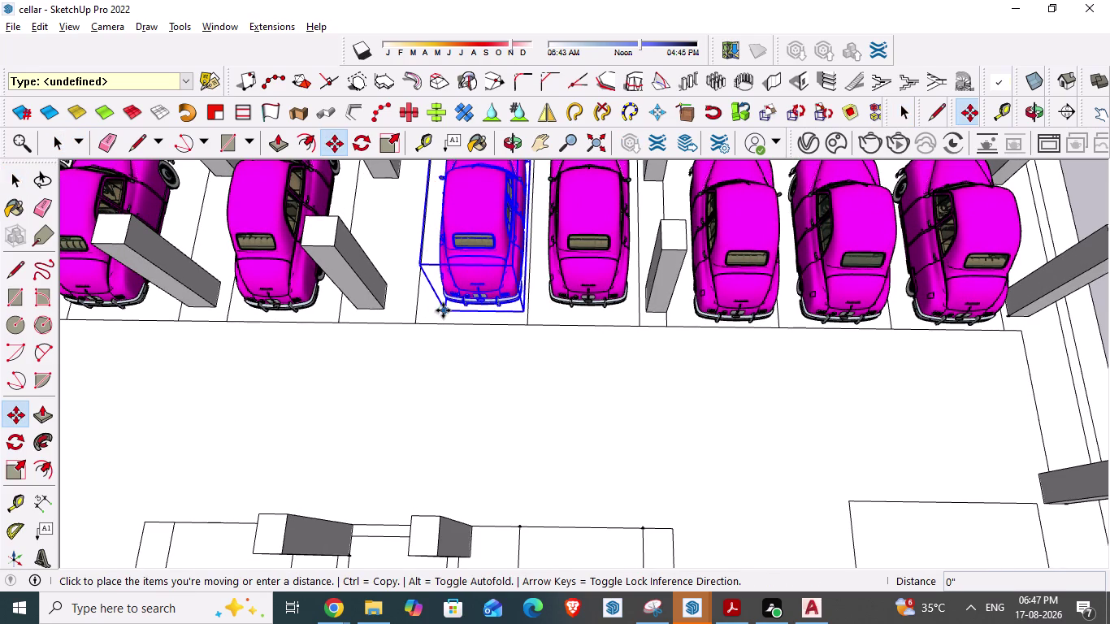
drag(443, 311, 436, 310)
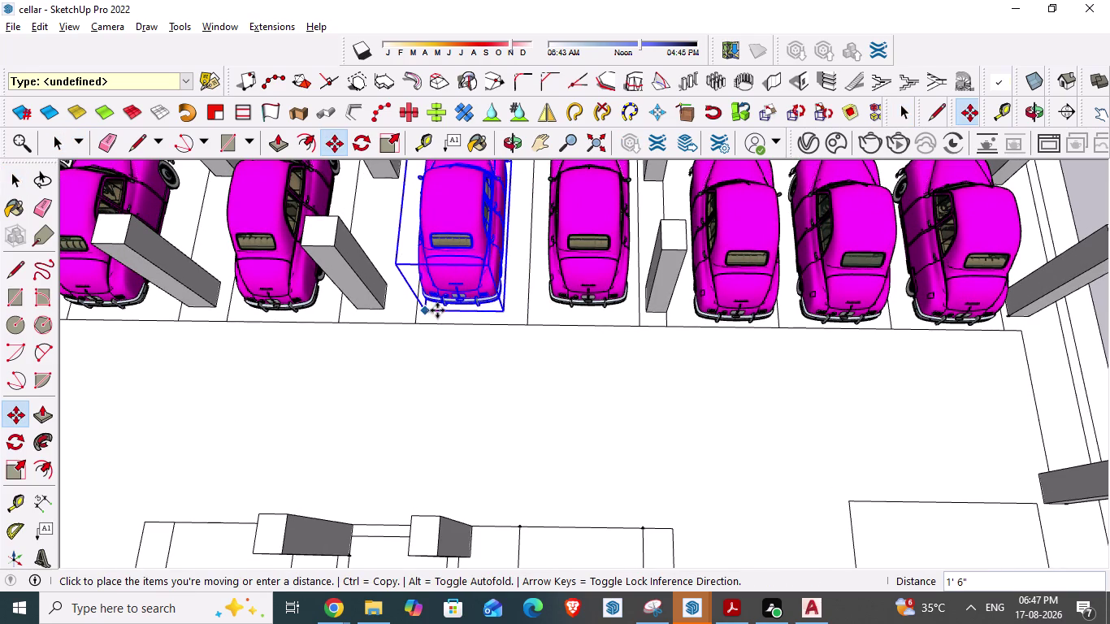
drag(437, 310, 436, 310)
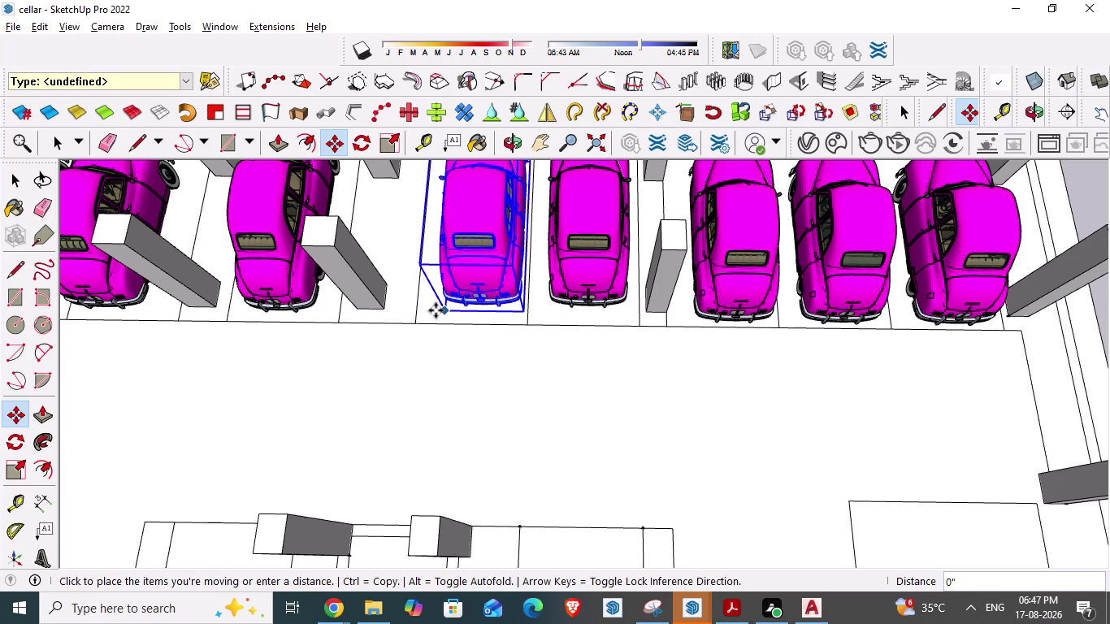
drag(435, 310, 439, 308)
scroll(down, 3)
Swing the view to the side row and drop the top side-row car in place.
middle_drag(544, 344, 489, 385)
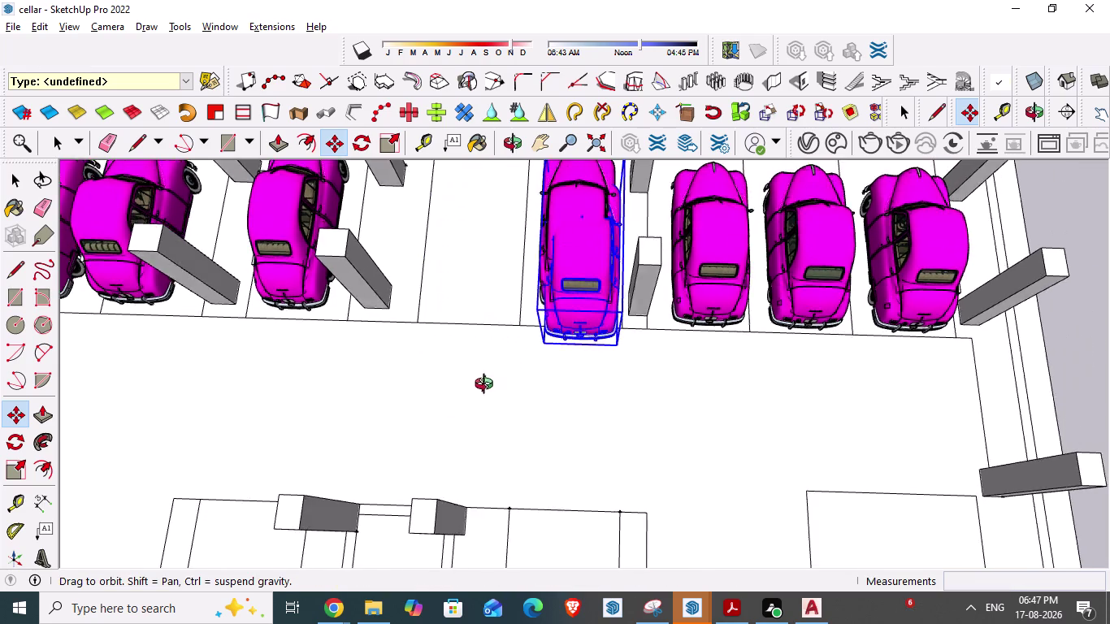
middle_drag(490, 385, 428, 456)
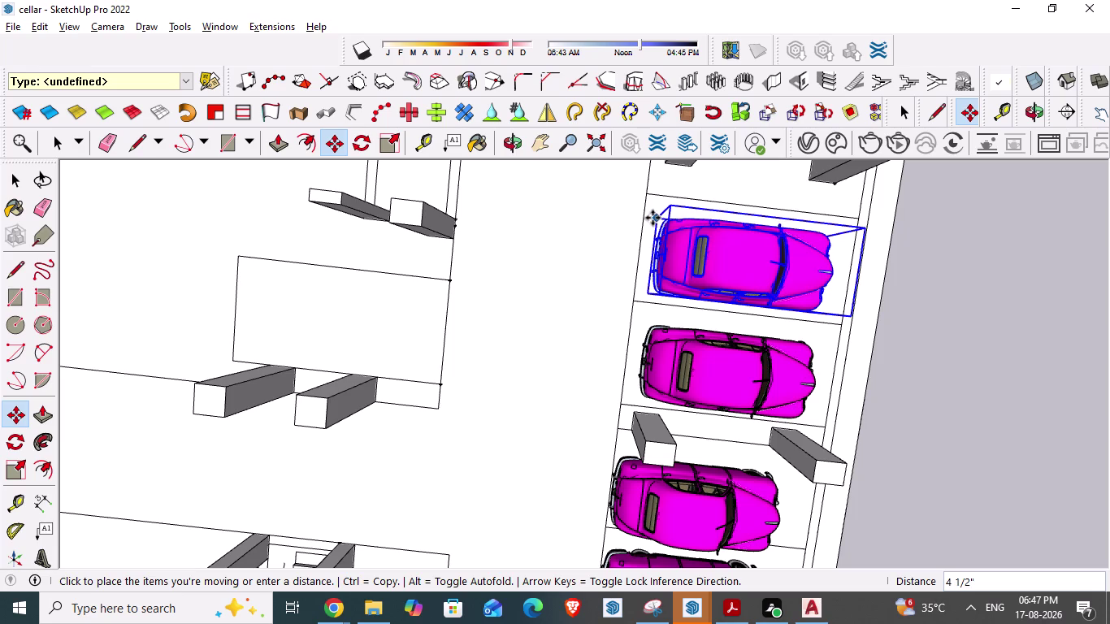
click(653, 218)
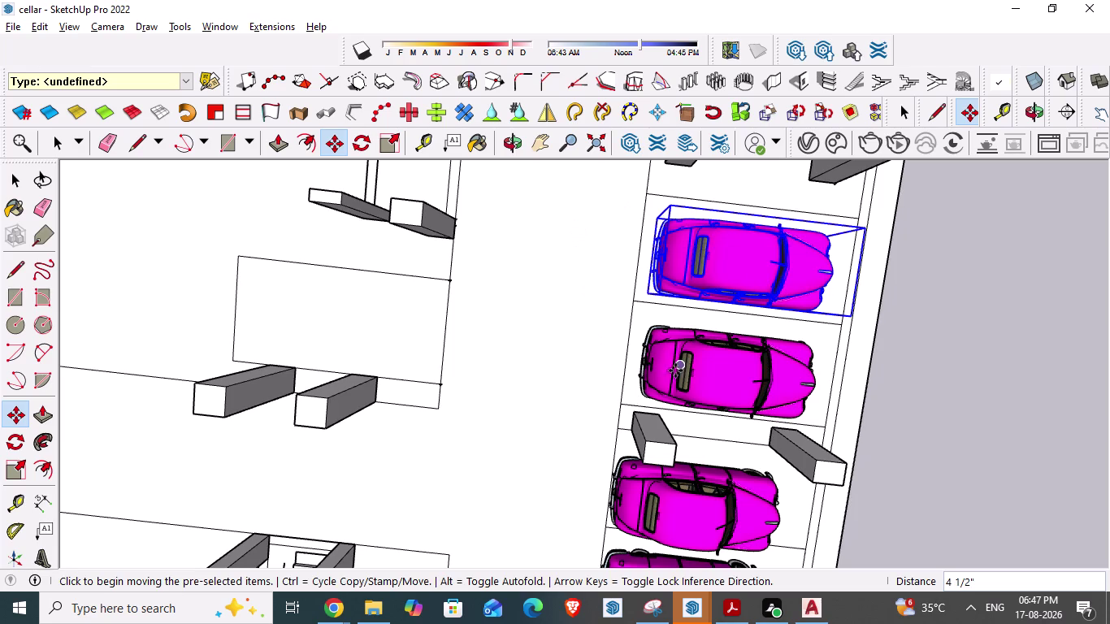
click(674, 371)
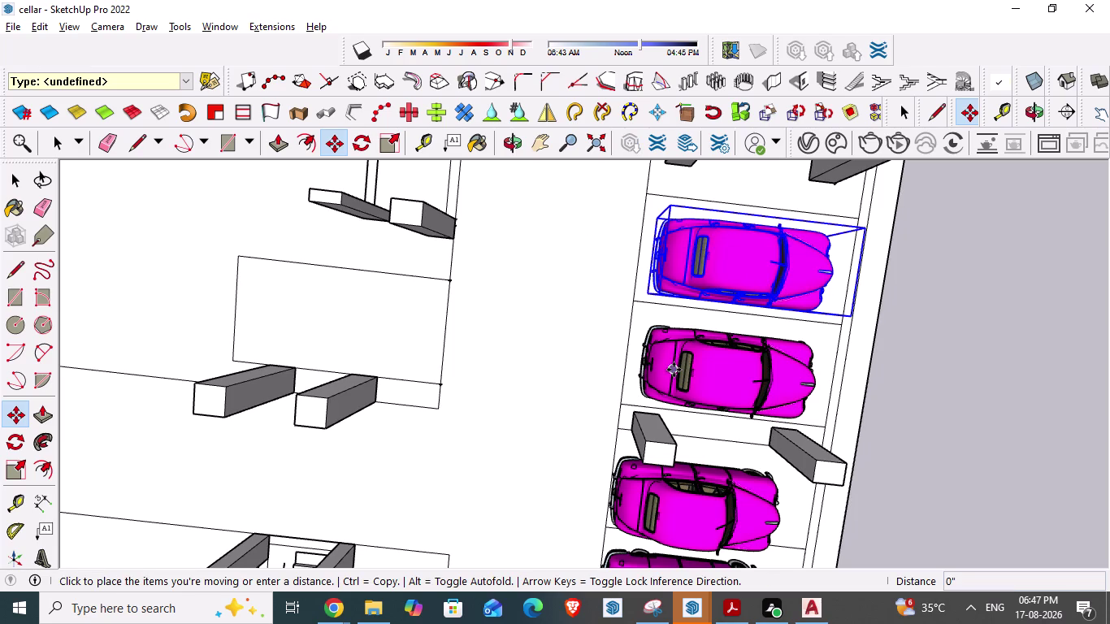
key(space)
Shift the second side-row car about 1'6" within its bay, then return to selecting.
click(648, 383)
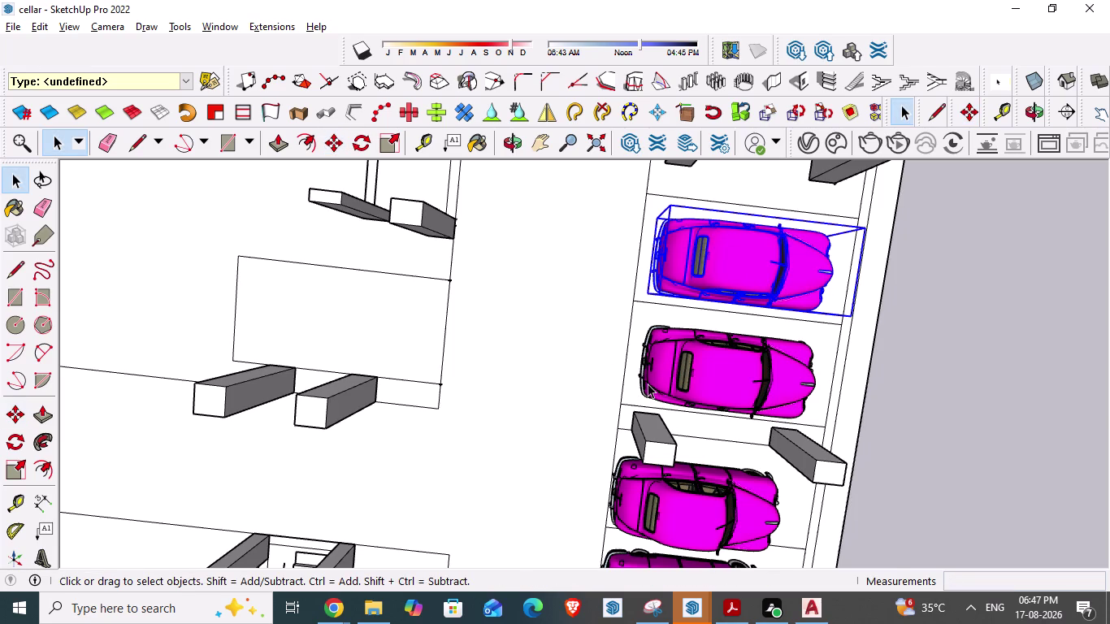
key(m)
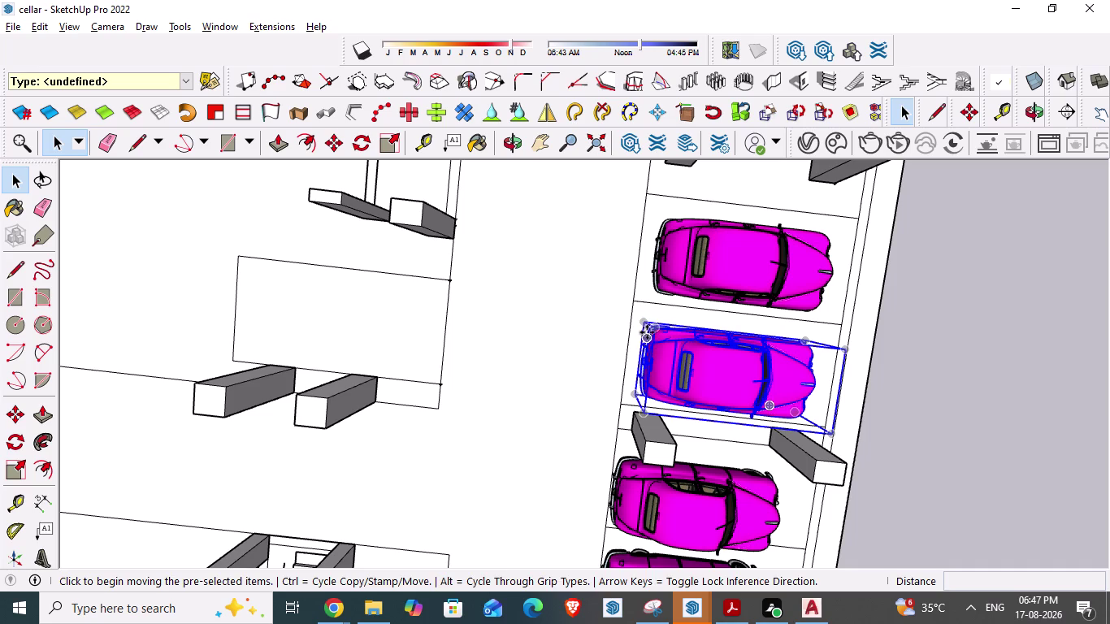
drag(652, 331, 653, 319)
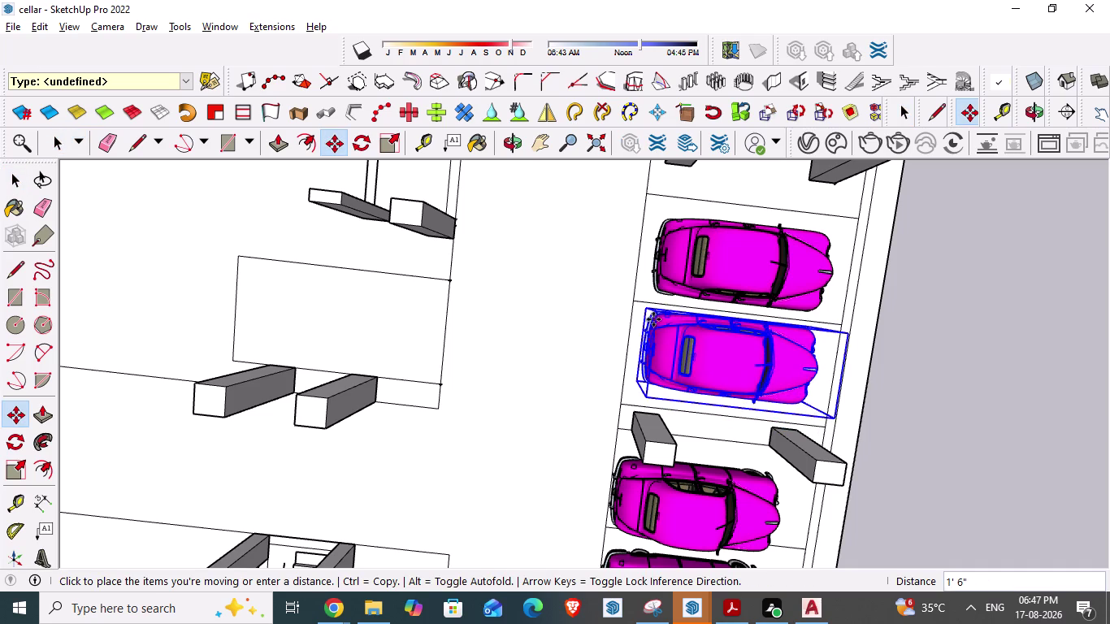
drag(653, 319, 651, 323)
click(651, 323)
click(651, 324)
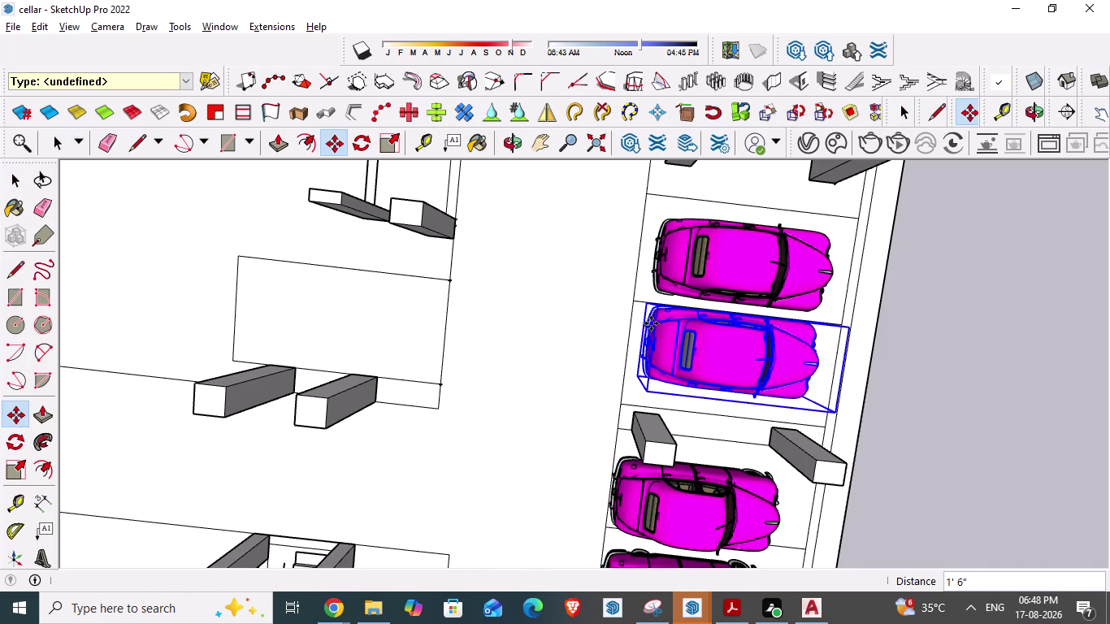
key(space)
scroll(down, 3)
scroll(down, 3)
middle_drag(577, 424, 695, 433)
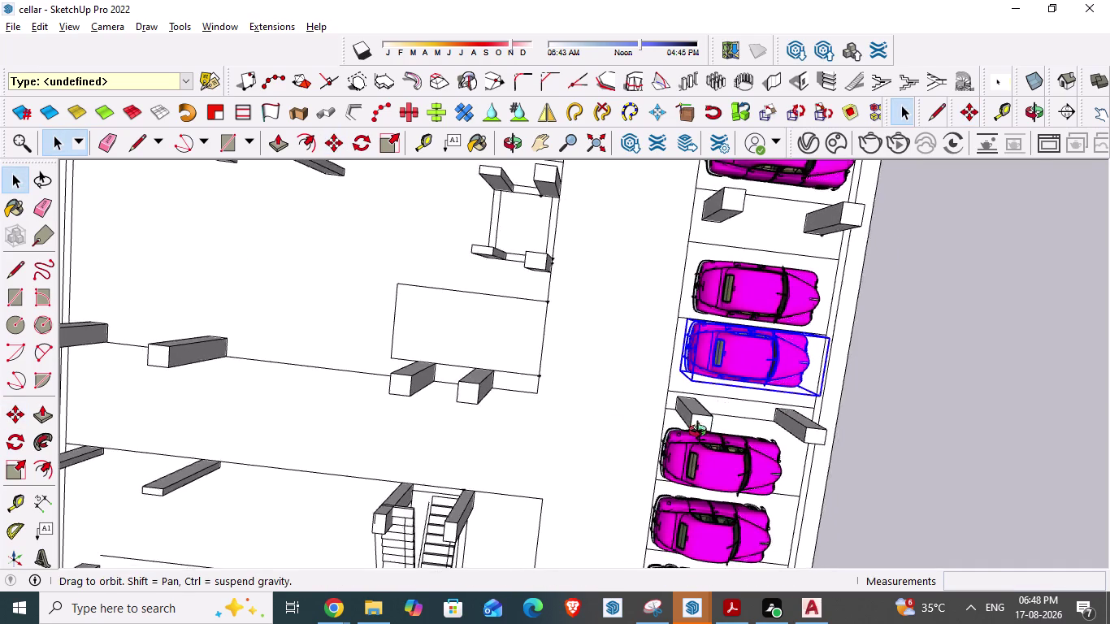
Orbit and zoom around the cellar to inspect the filled parking row.
middle_drag(696, 433, 828, 411)
key(space)
scroll(down, 3)
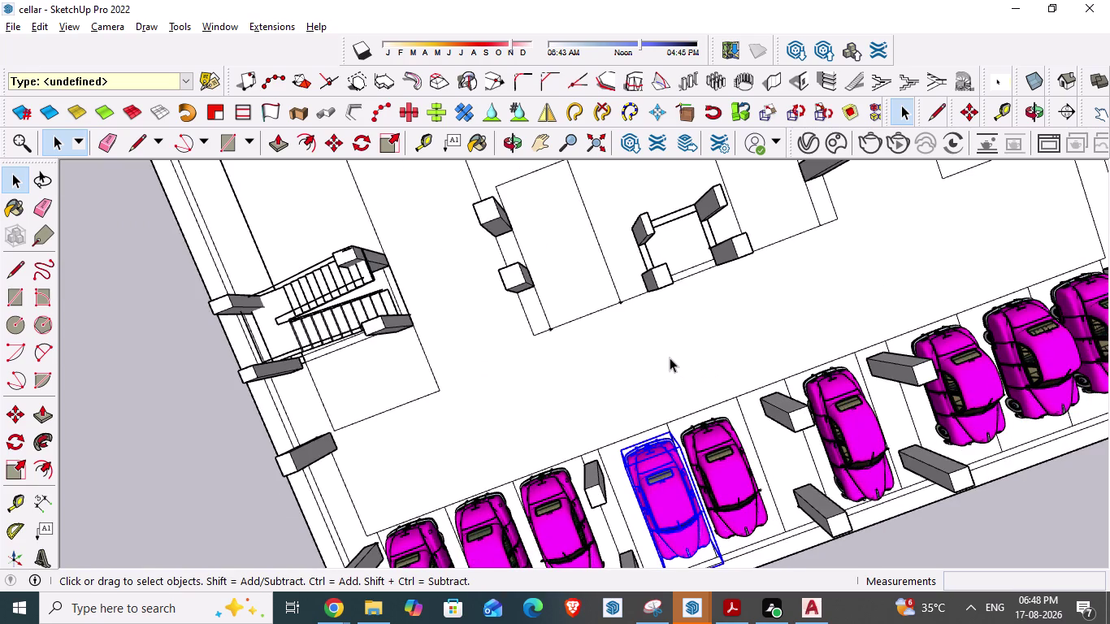
key(space)
scroll(down, 3)
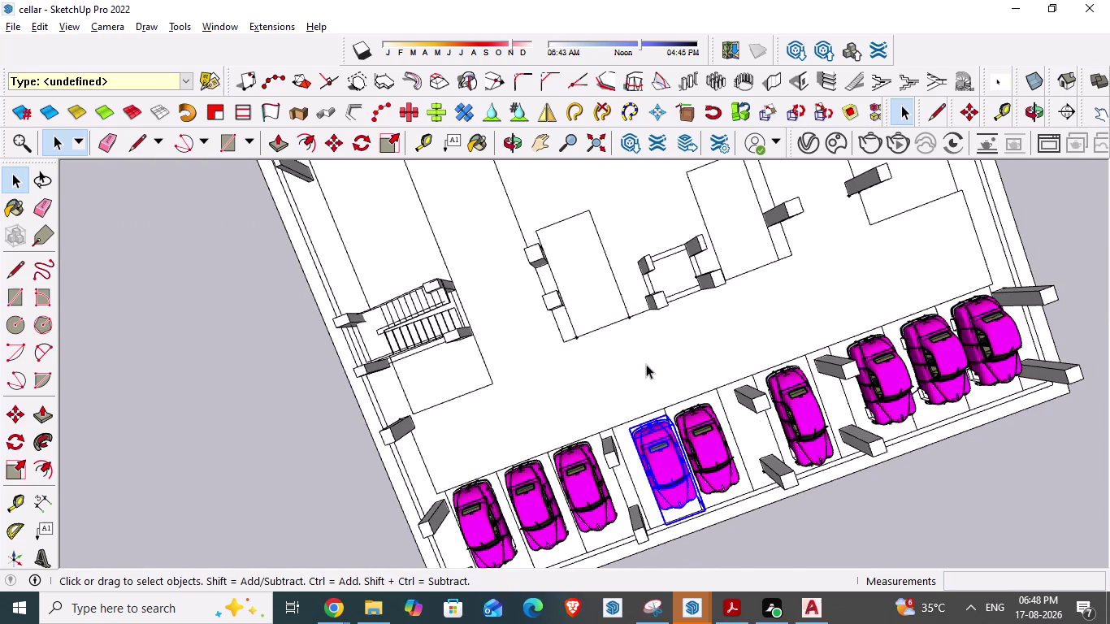
key(Escape)
key(space)
key(space)
click(867, 539)
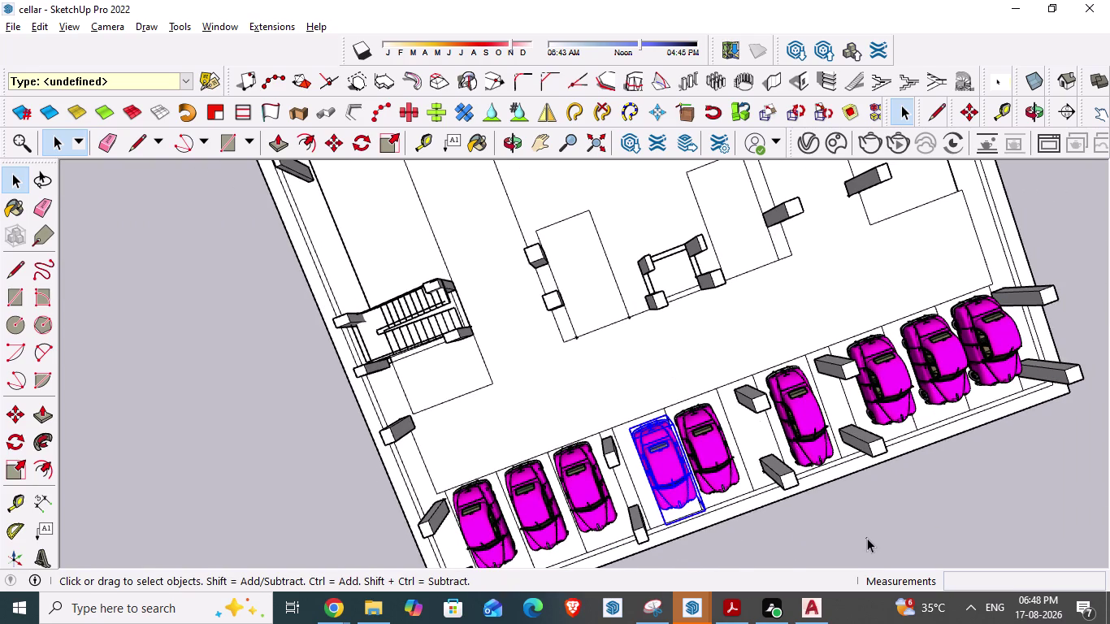
scroll(down, 3)
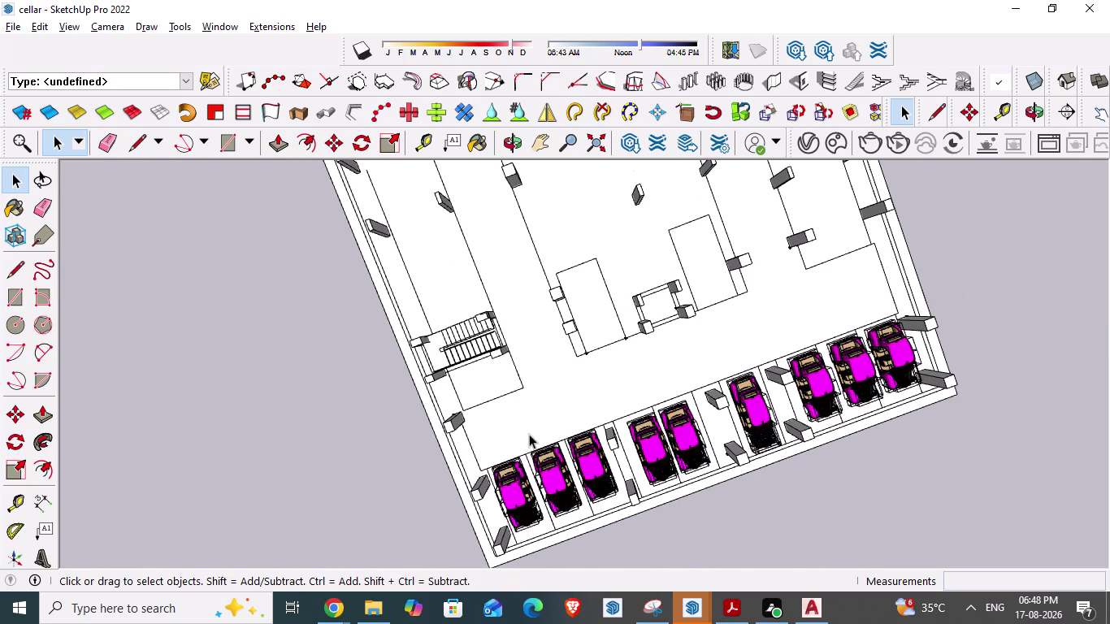
View the cellar from above along the pink car row, then switch to the Packard1948 window.
middle_drag(529, 434, 333, 364)
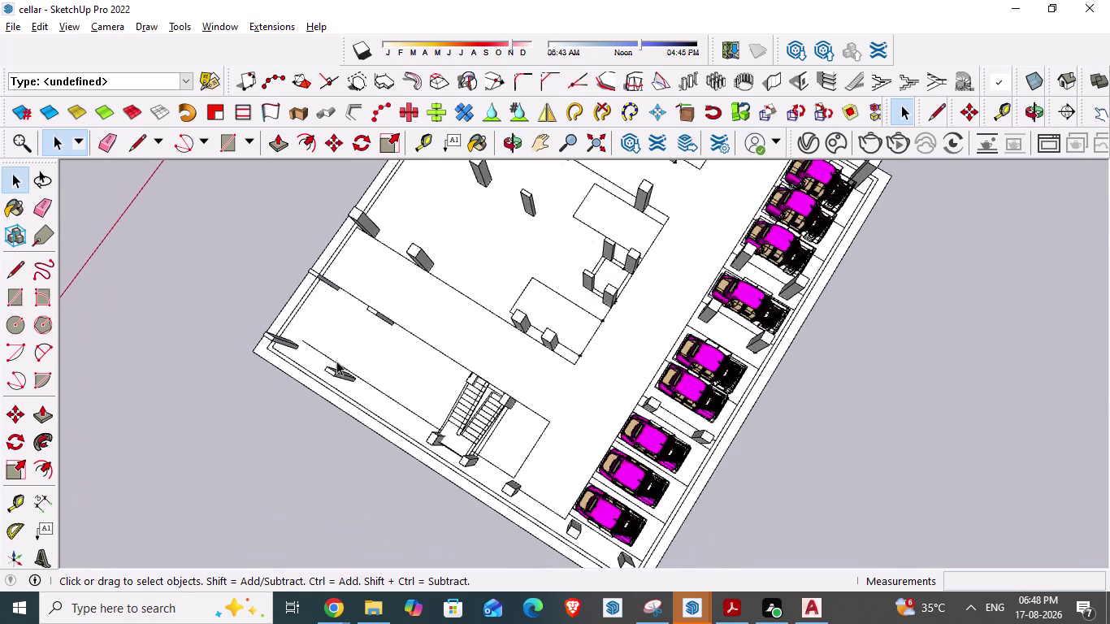
scroll(down, 3)
middle_drag(360, 486, 856, 407)
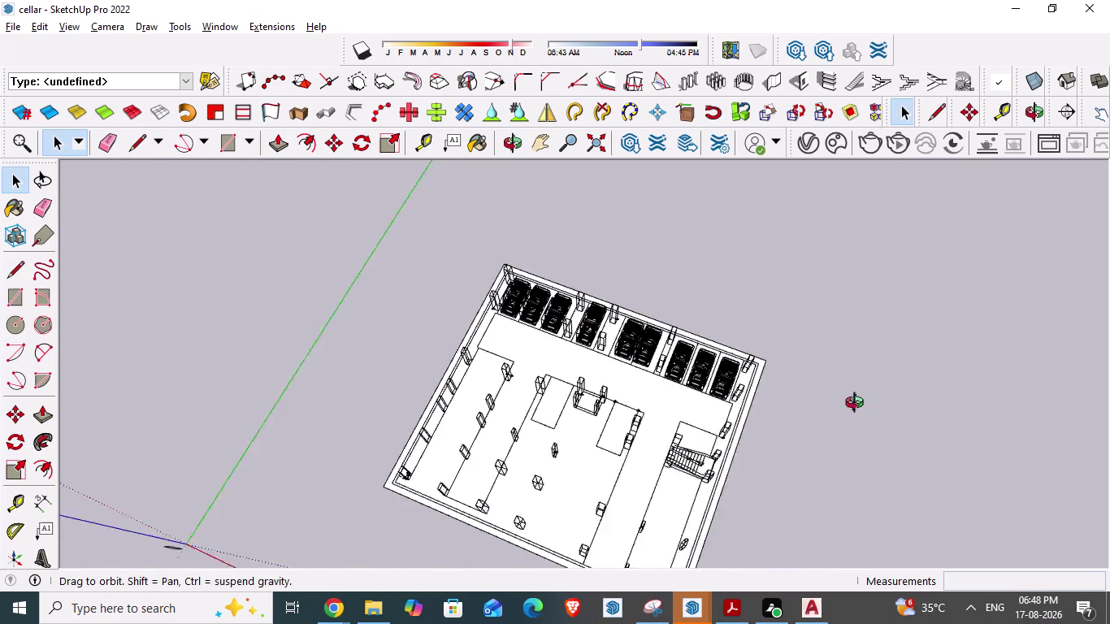
middle_drag(856, 406, 888, 378)
scroll(up, 3)
middle_drag(459, 384, 497, 419)
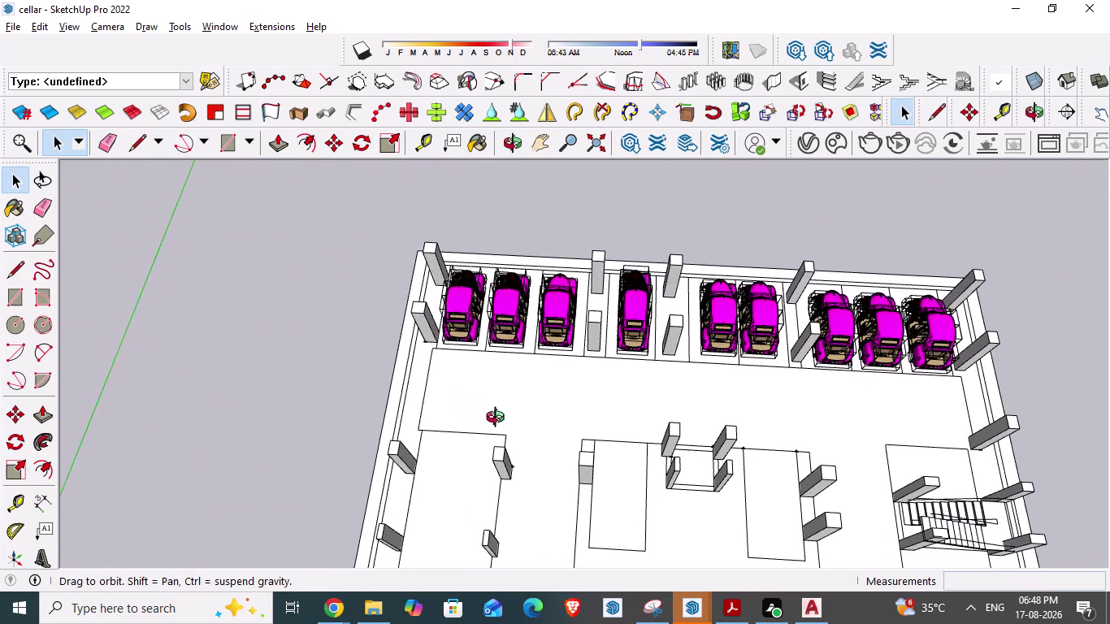
middle_drag(497, 420, 499, 419)
scroll(down, 3)
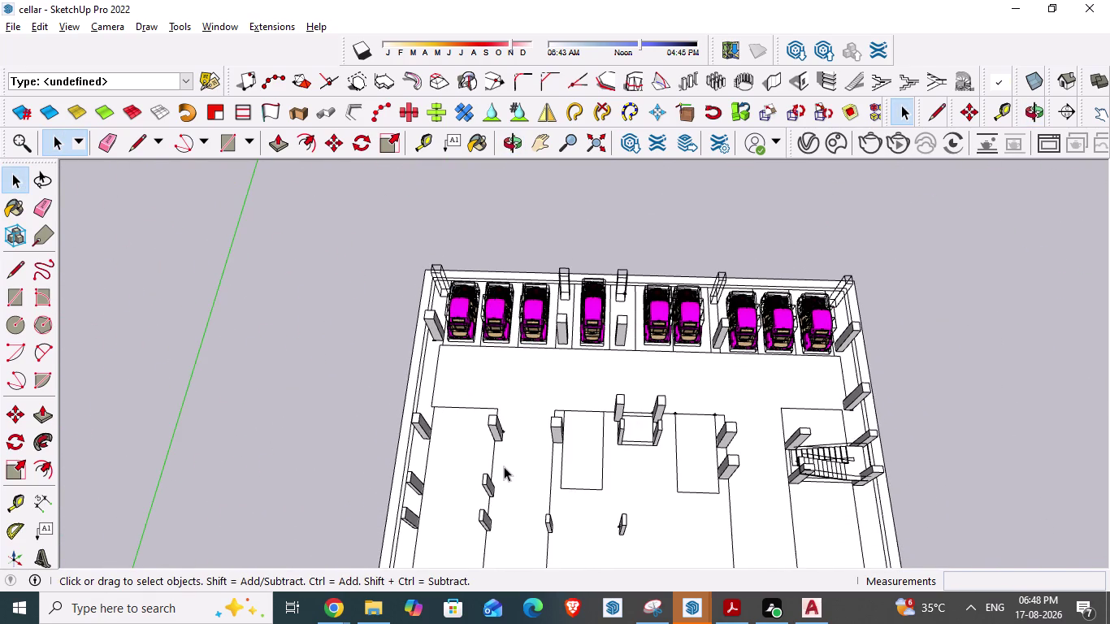
key(alt+Tab)
Switch between the Packard1948 model and the AutoCAD parking plan to compare them.
key(alt+Tab)
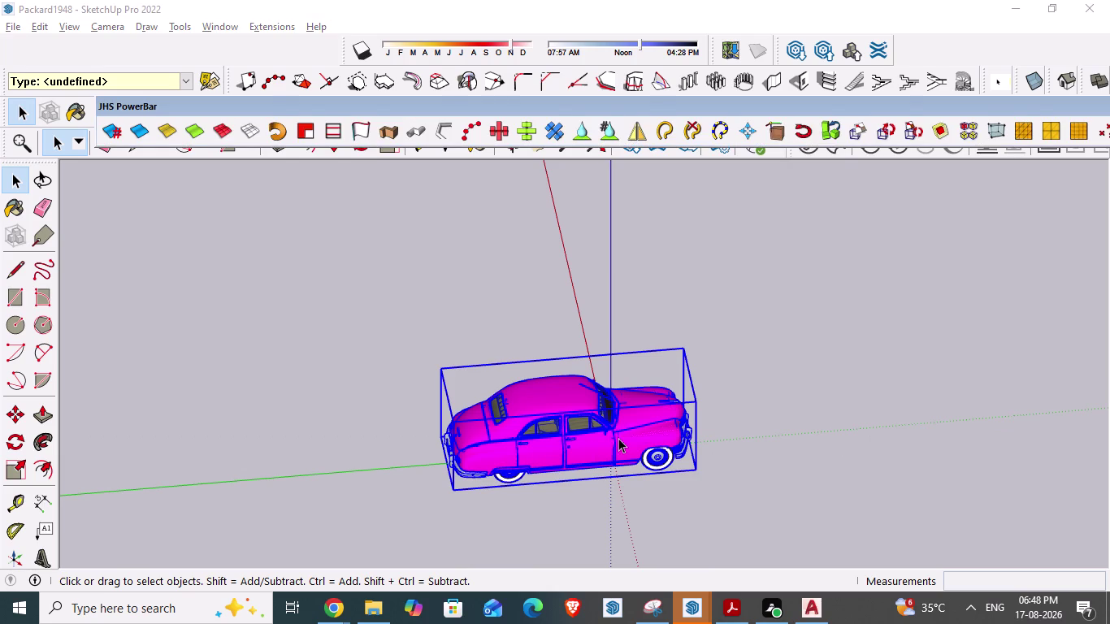
key(alt+Tab)
key(alt+Tab)
key(alt+Tab)
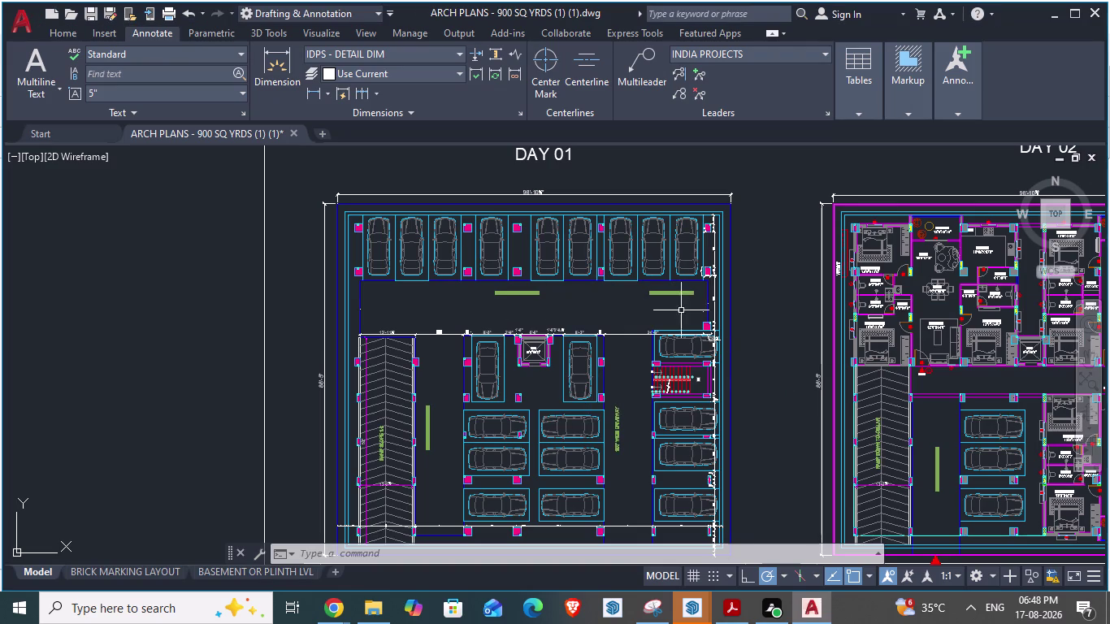
scroll(down, 3)
scroll(up, 3)
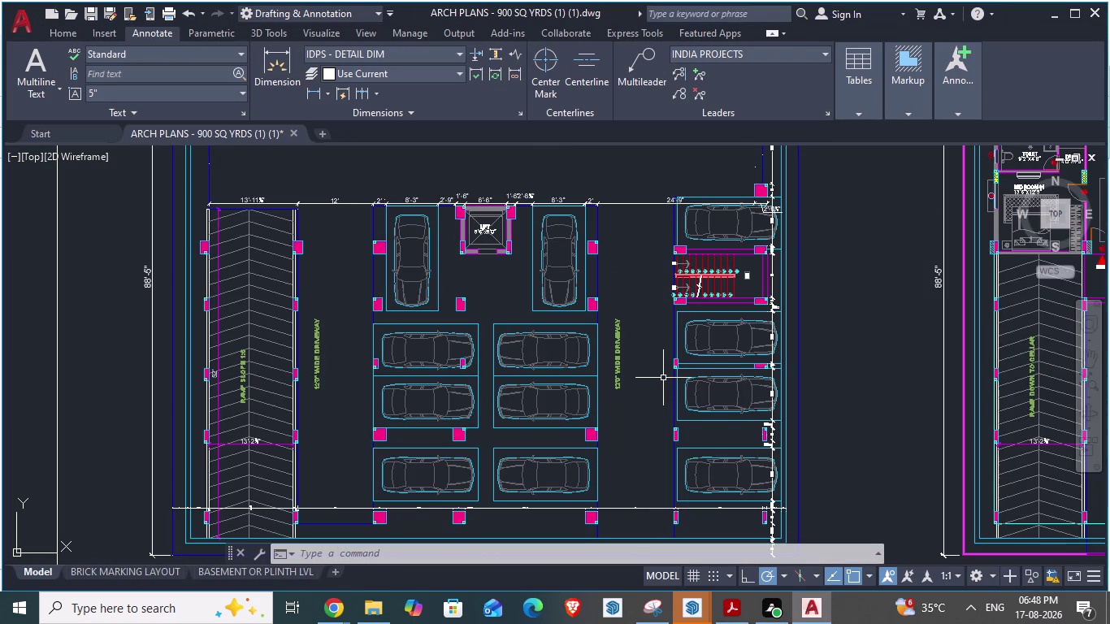
key(alt+Tab)
Zoom and orbit around the car model.
scroll(down, 3)
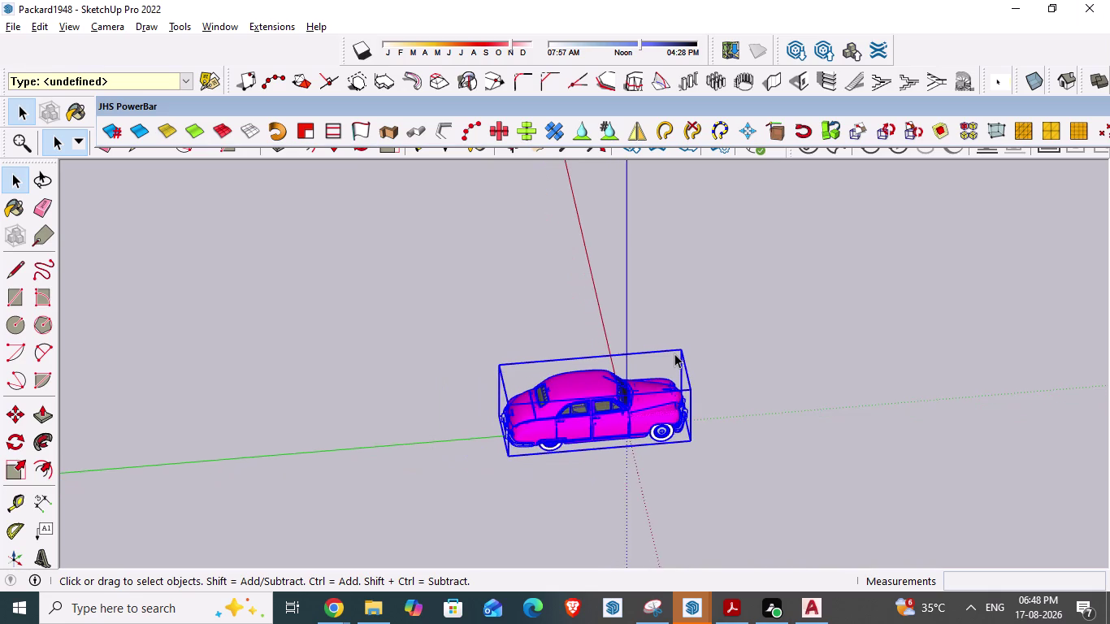
scroll(down, 3)
scroll(up, 3)
scroll(down, 3)
scroll(down, 3)
middle_drag(654, 382, 653, 424)
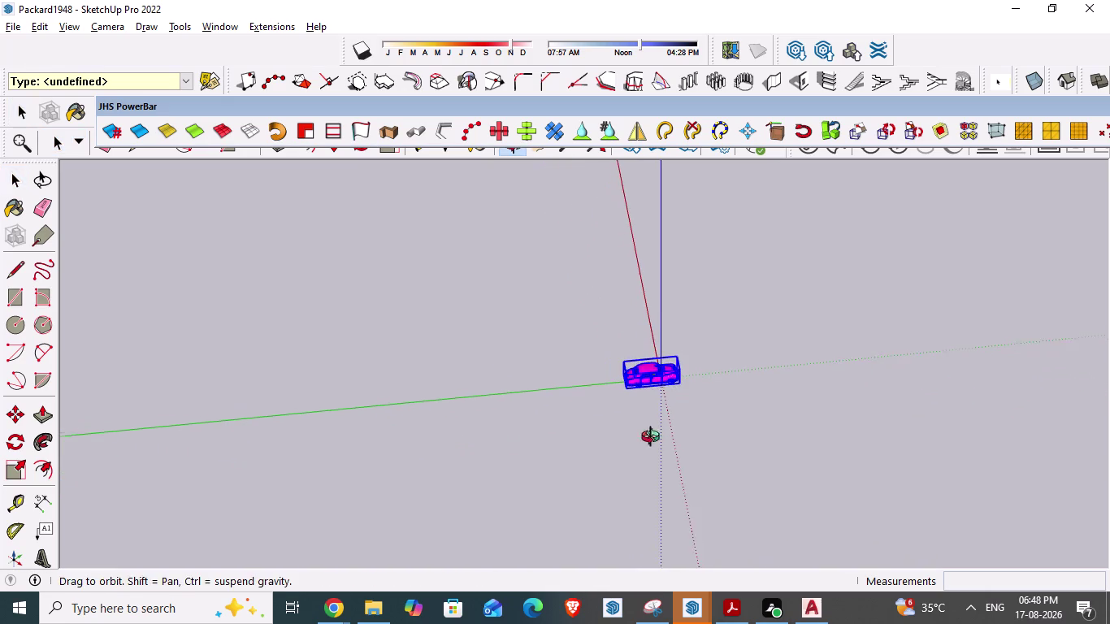
middle_drag(653, 424, 655, 451)
scroll(down, 3)
Cycle through the open windows back to the cellar model and pick the fourth-bay car.
key(alt+Tab)
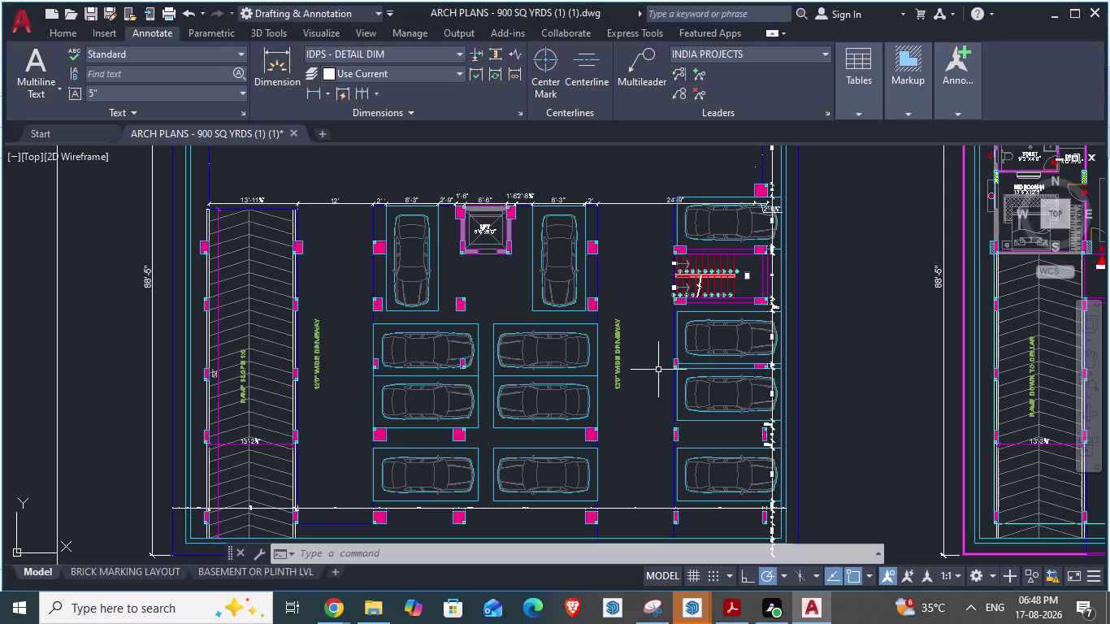
key(alt+Tab)
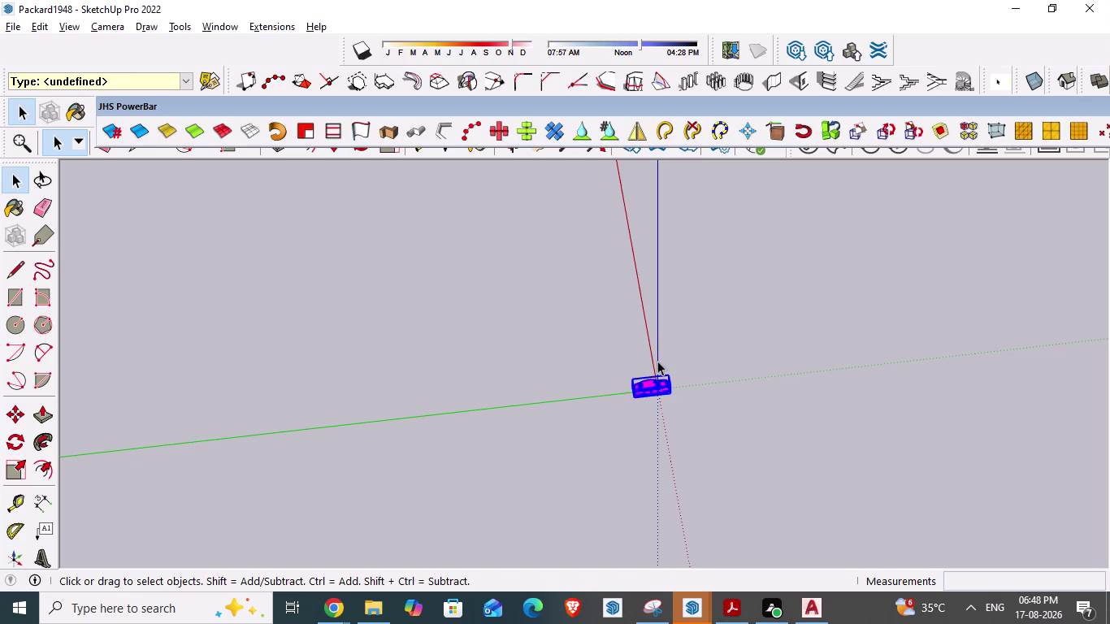
key(alt+Tab)
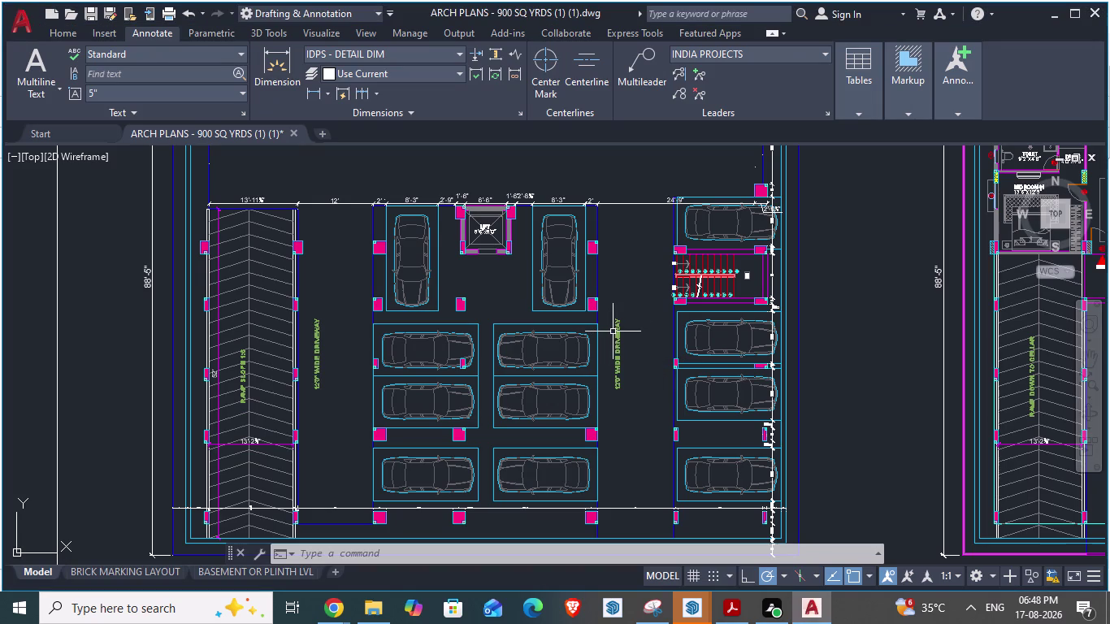
key(alt+Tab)
key(alt+Tab)
key(alt+Tab)
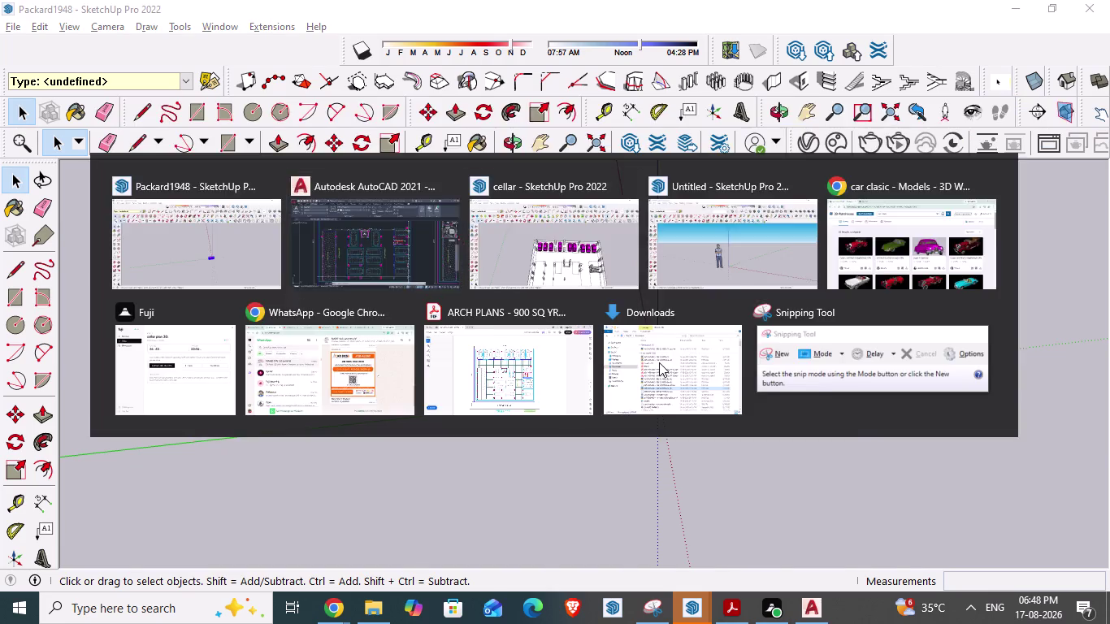
middle_drag(532, 355, 540, 432)
scroll(up, 3)
click(595, 295)
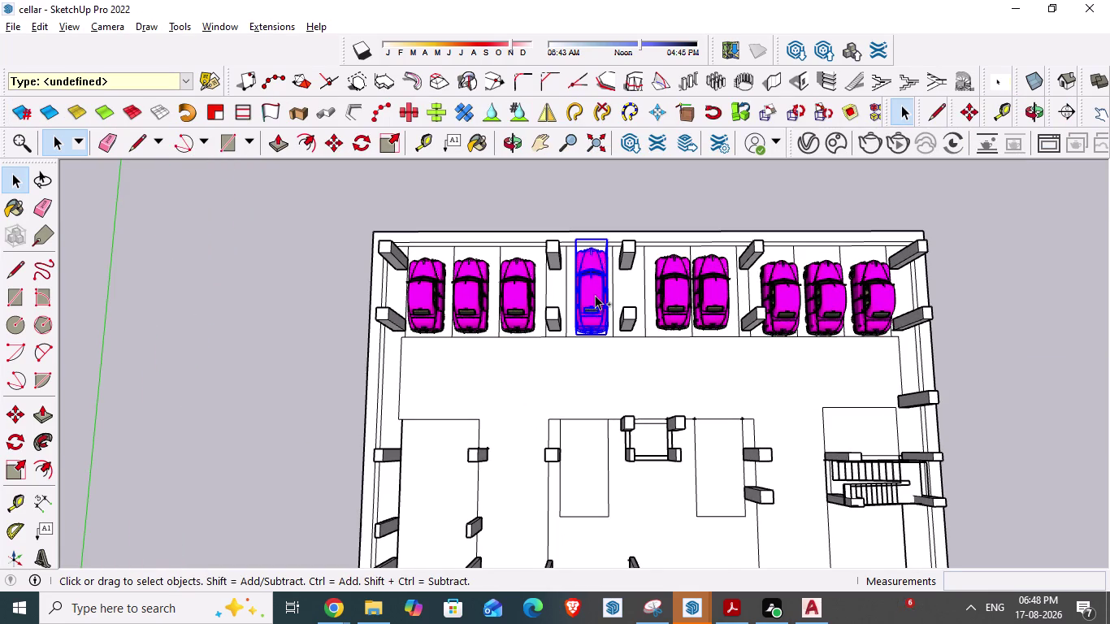
Copy the fourth-bay pink car and drop the duplicate outside the cellar's right side.
key(ctrl+c)
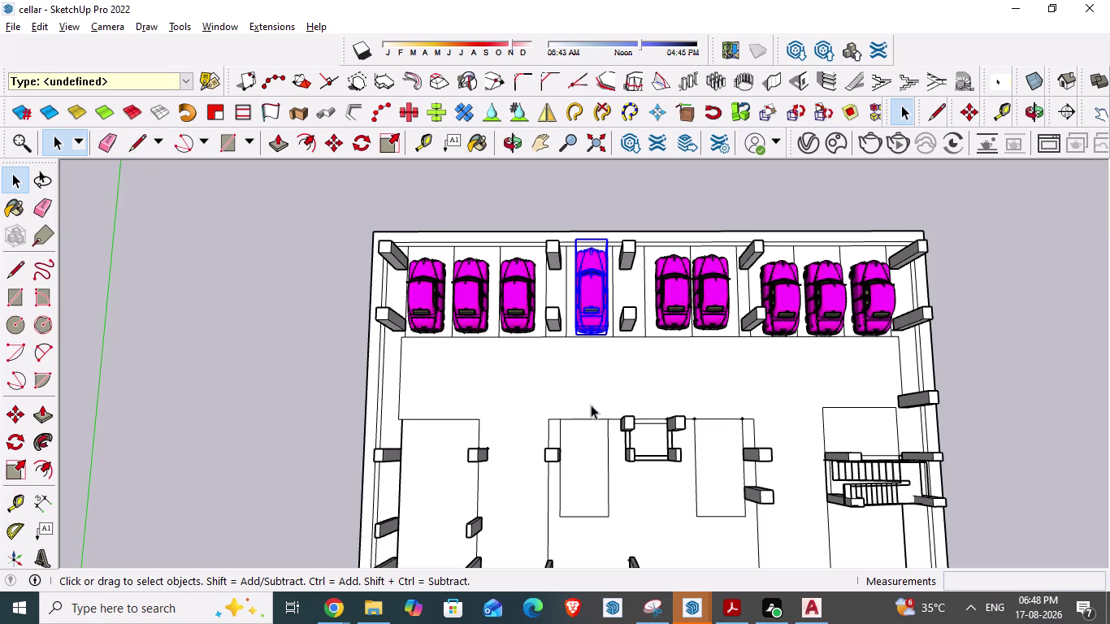
scroll(down, 3)
scroll(down, 3)
scroll(down, 3)
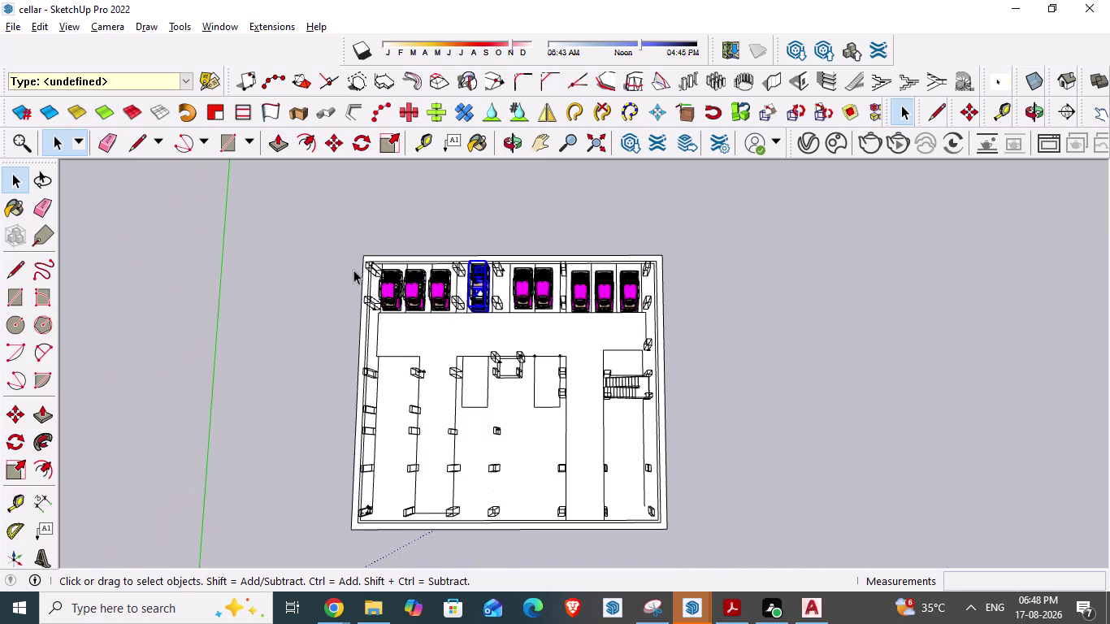
scroll(down, 3)
scroll(up, 3)
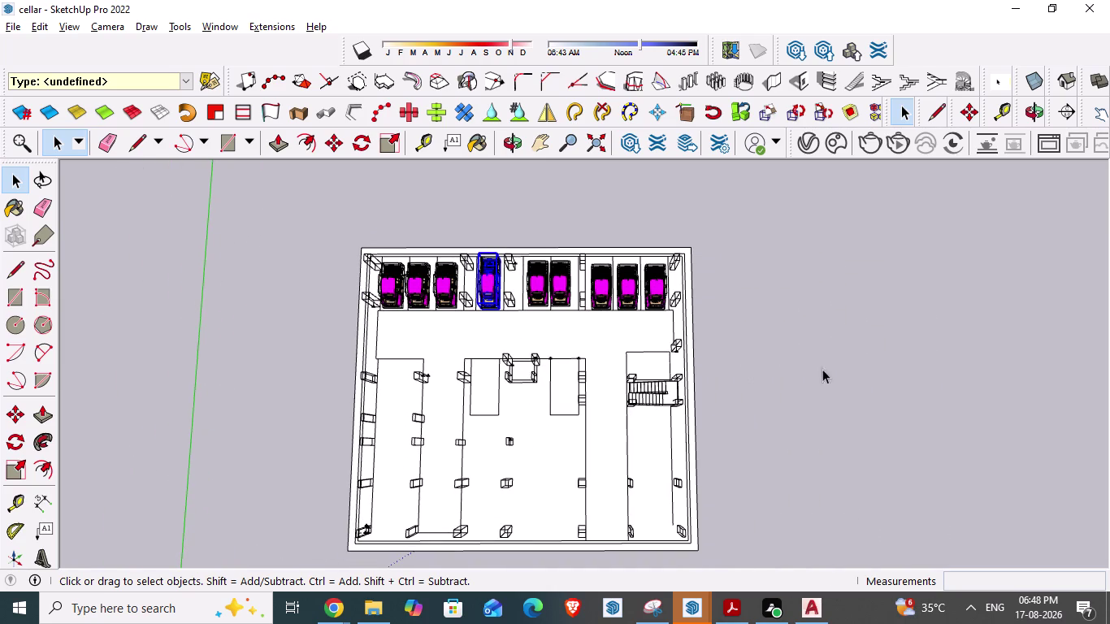
key(ctrl+v)
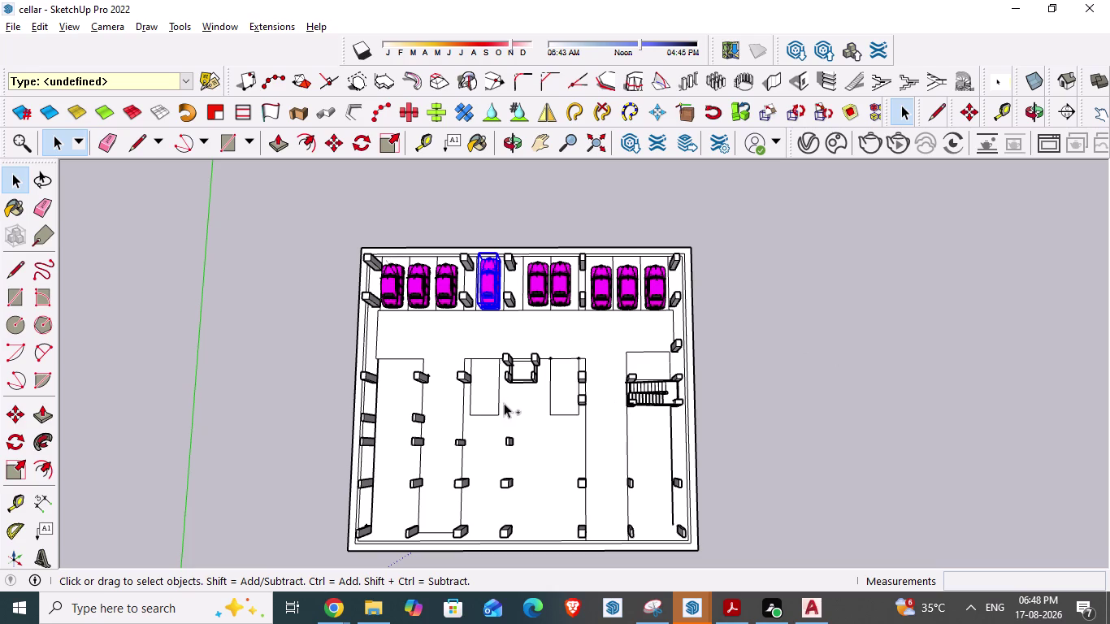
scroll(up, 3)
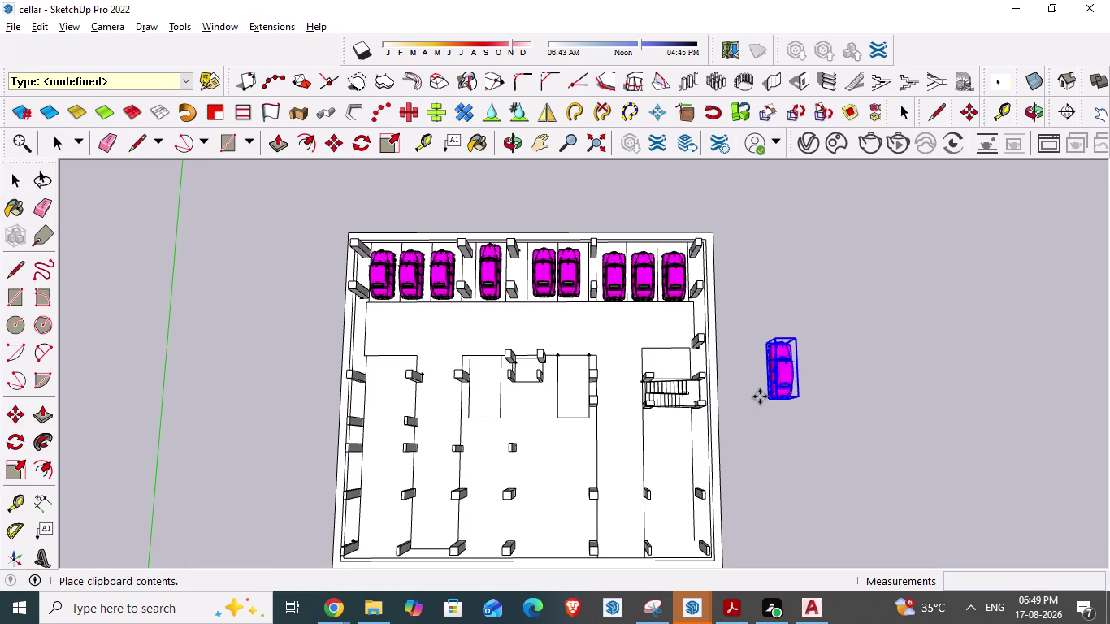
click(760, 397)
Orbit and zoom to a low perspective side view of the pasted car.
middle_drag(812, 445, 475, 310)
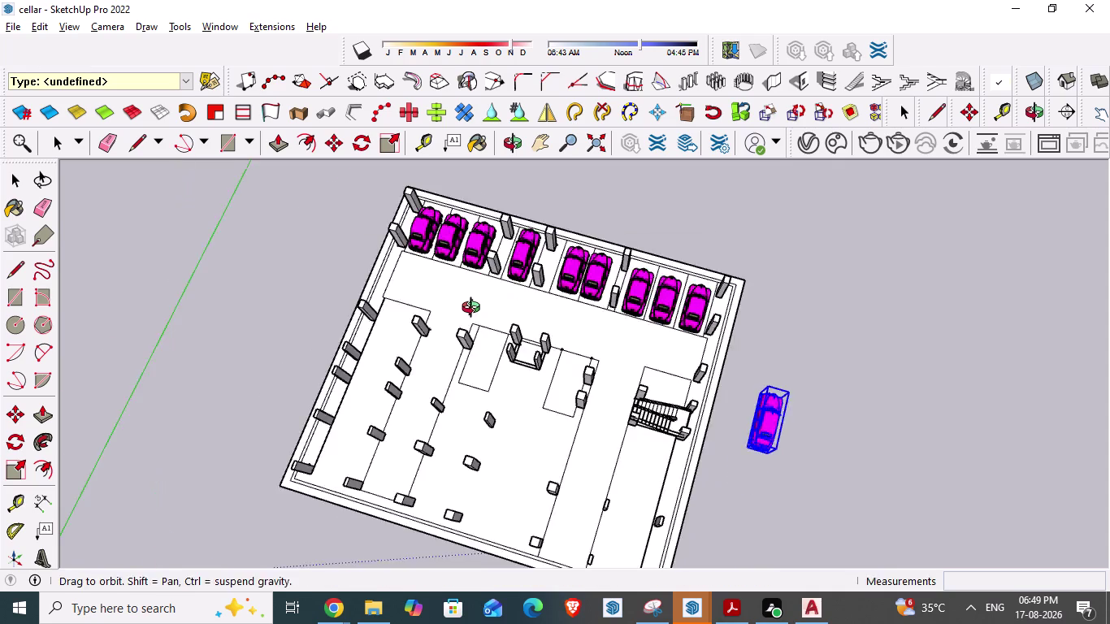
scroll(down, 3)
scroll(up, 3)
scroll(up, 3)
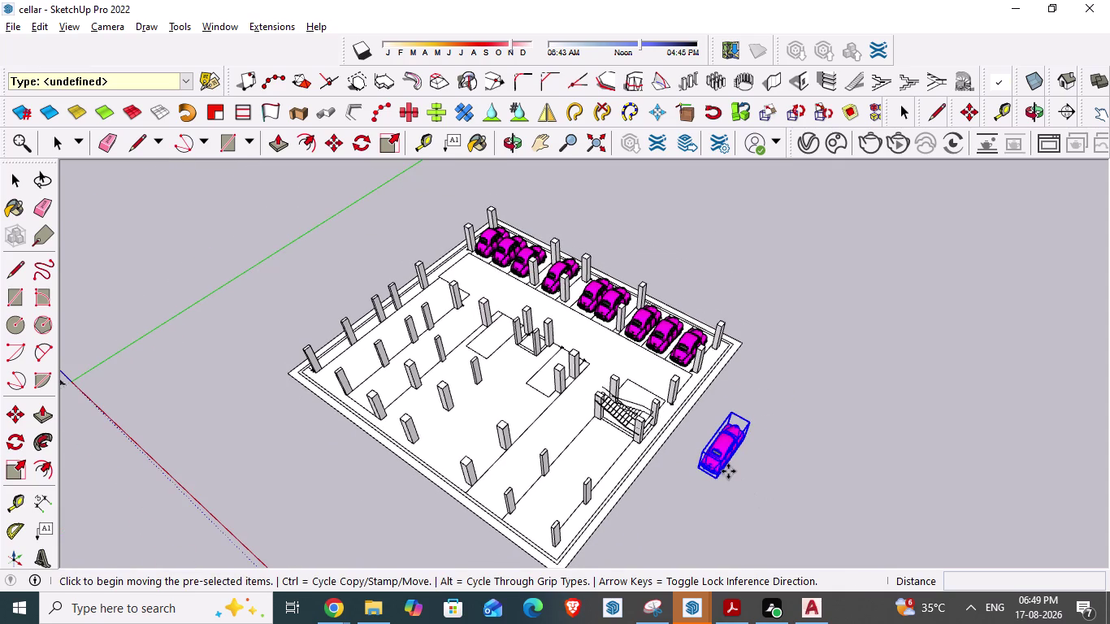
scroll(up, 3)
scroll(up, 3)
middle_drag(703, 481, 573, 410)
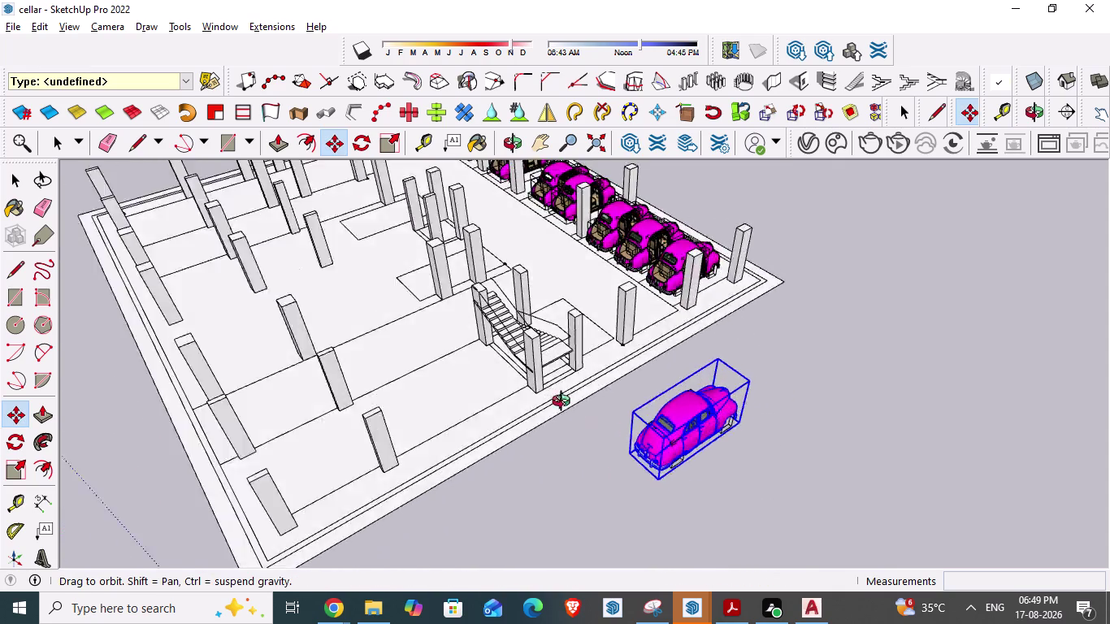
middle_drag(573, 410, 537, 378)
scroll(up, 3)
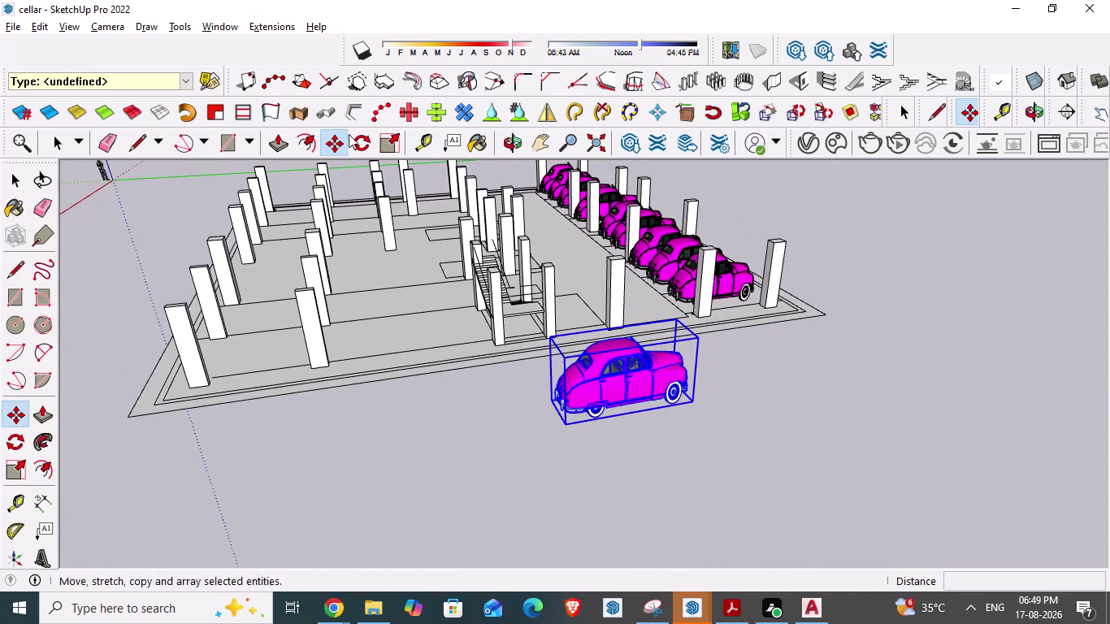
click(368, 151)
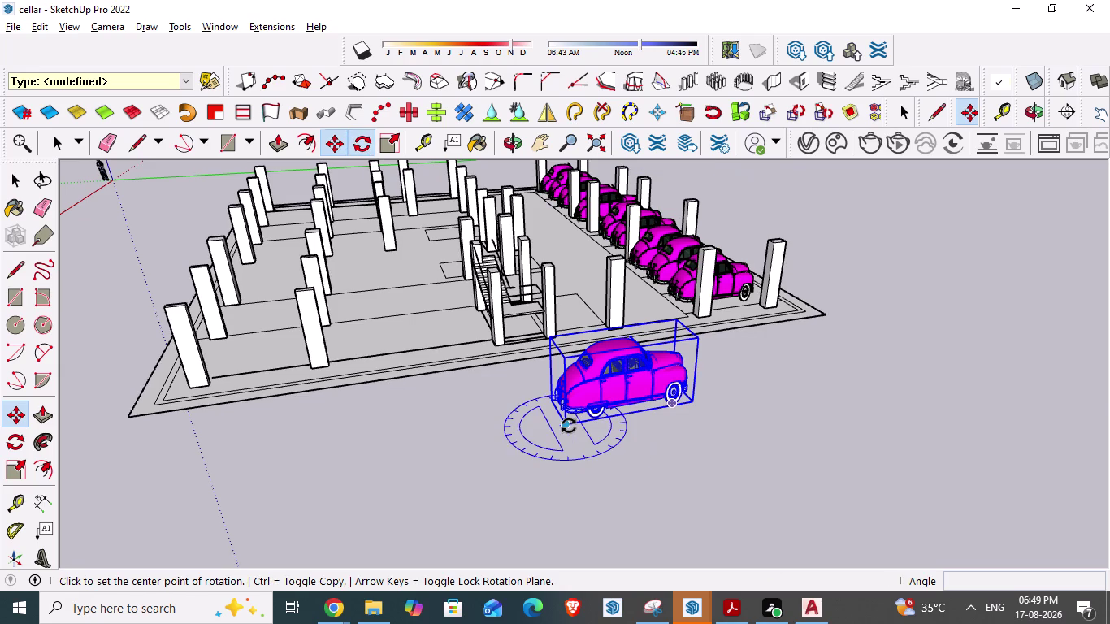
Rotate the copied pink car 180 degrees about its corner.
click(569, 426)
click(689, 406)
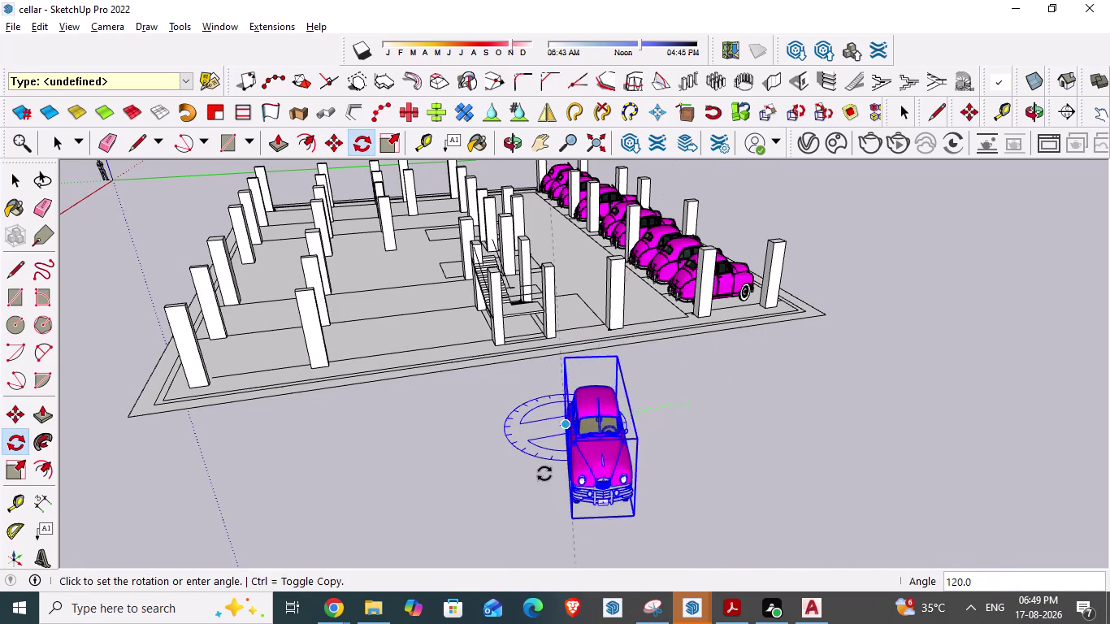
text(180)
key(Return)
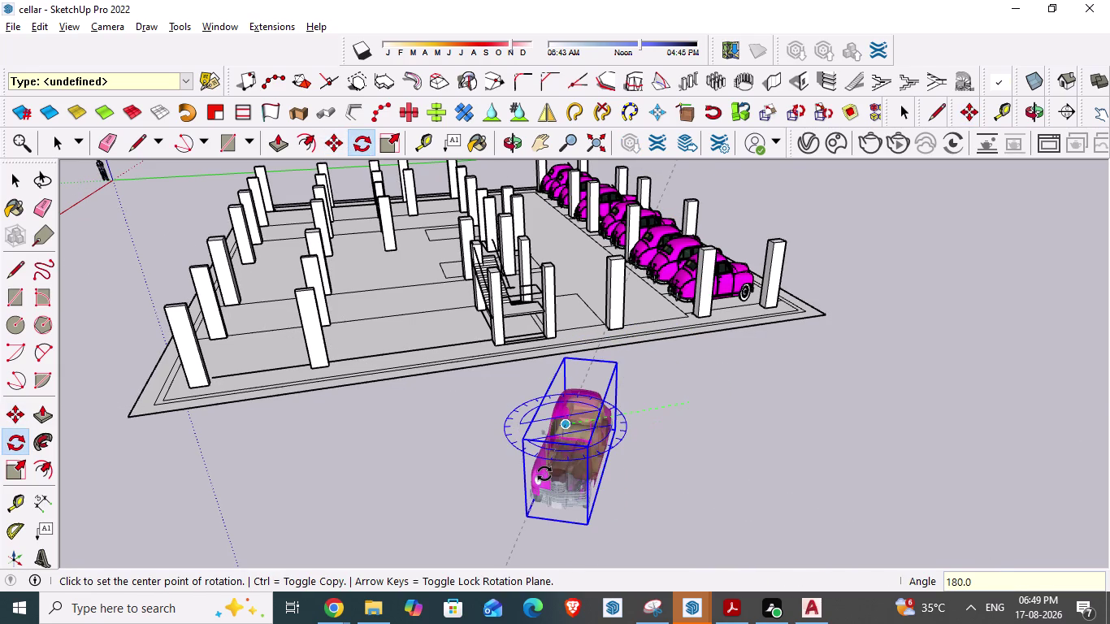
scroll(down, 3)
middle_drag(645, 413, 640, 457)
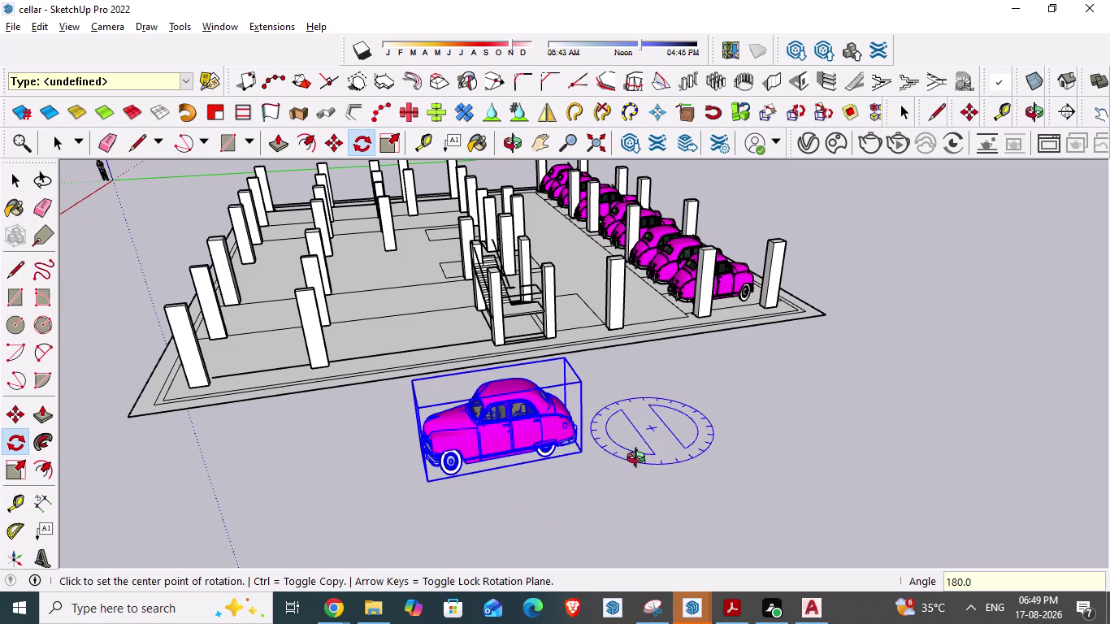
middle_drag(640, 458, 624, 567)
scroll(down, 3)
scroll(down, 3)
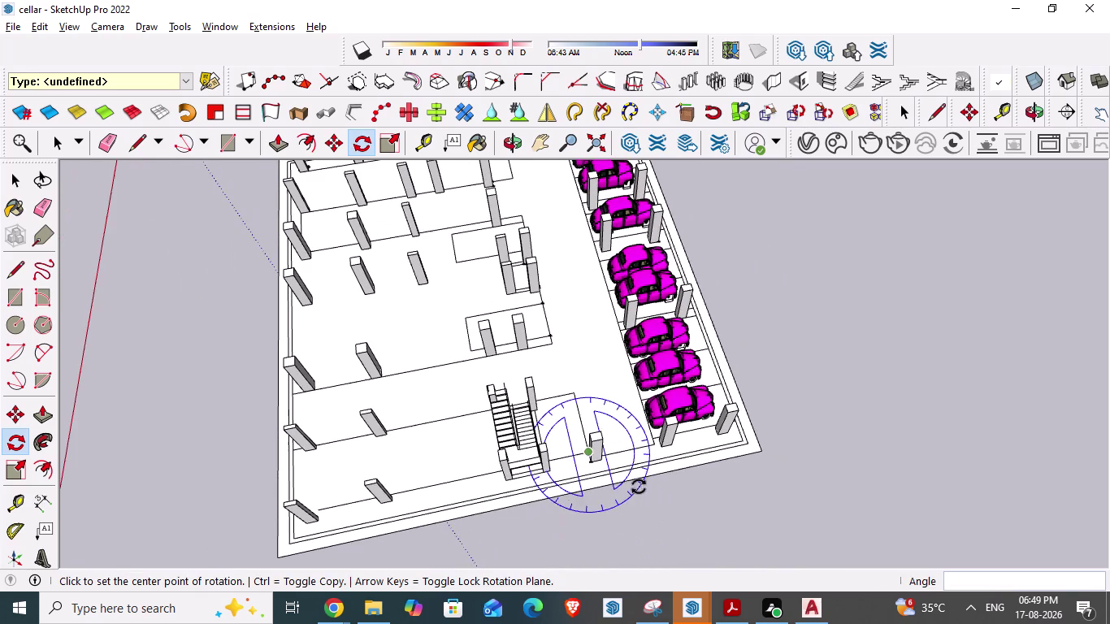
Move the turned car into the parking bay beside the staircase.
key(space)
scroll(down, 3)
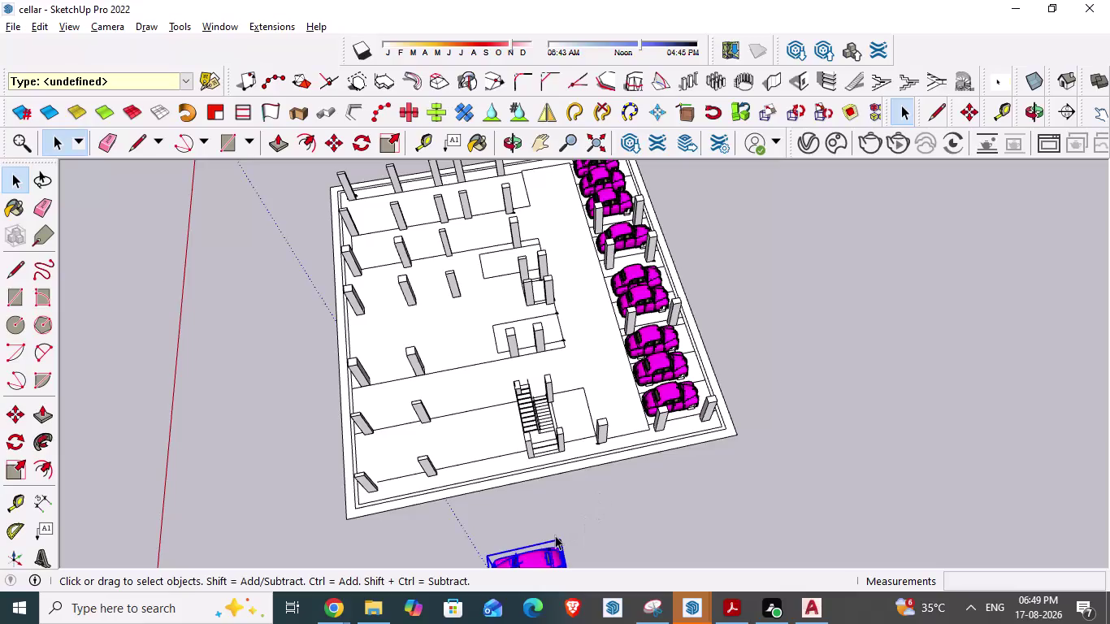
click(535, 553)
key(m)
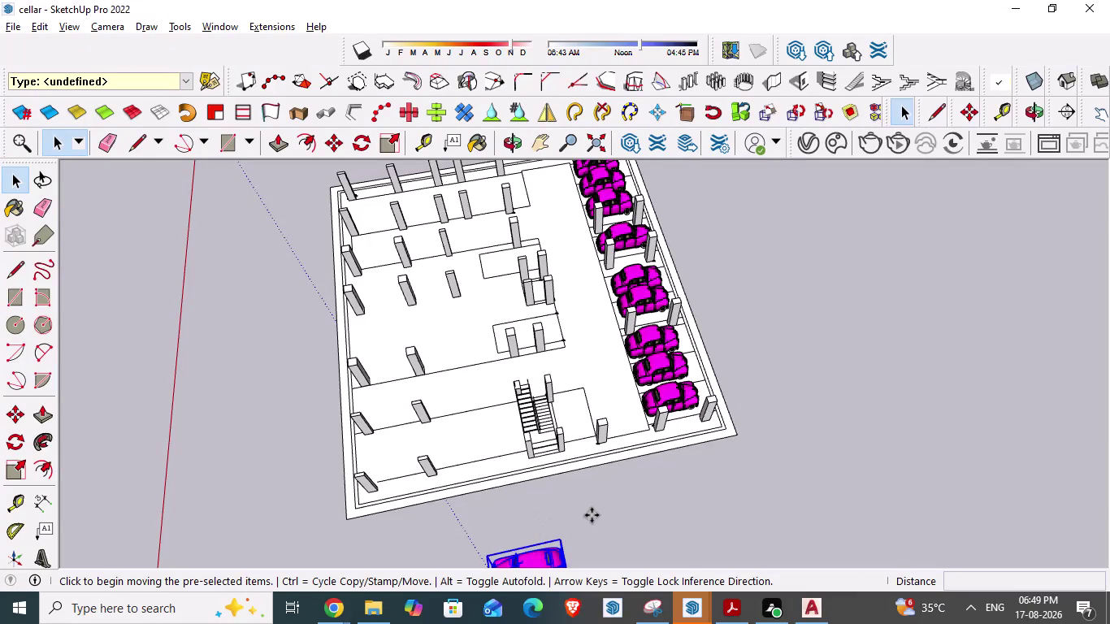
middle_drag(591, 515, 360, 473)
scroll(up, 3)
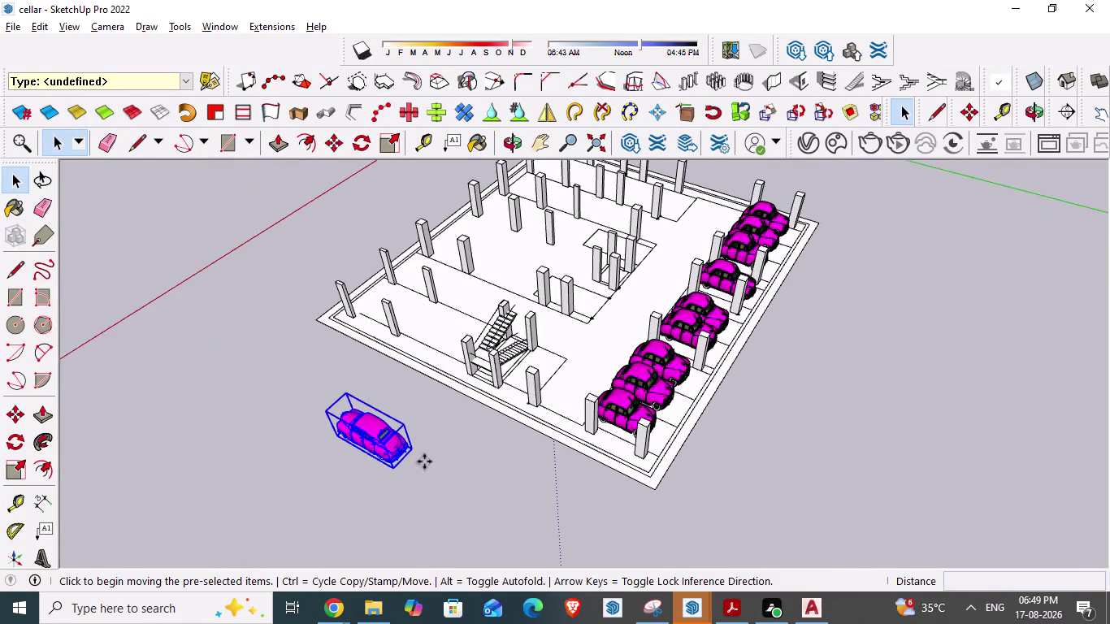
scroll(up, 3)
scroll(up, 3)
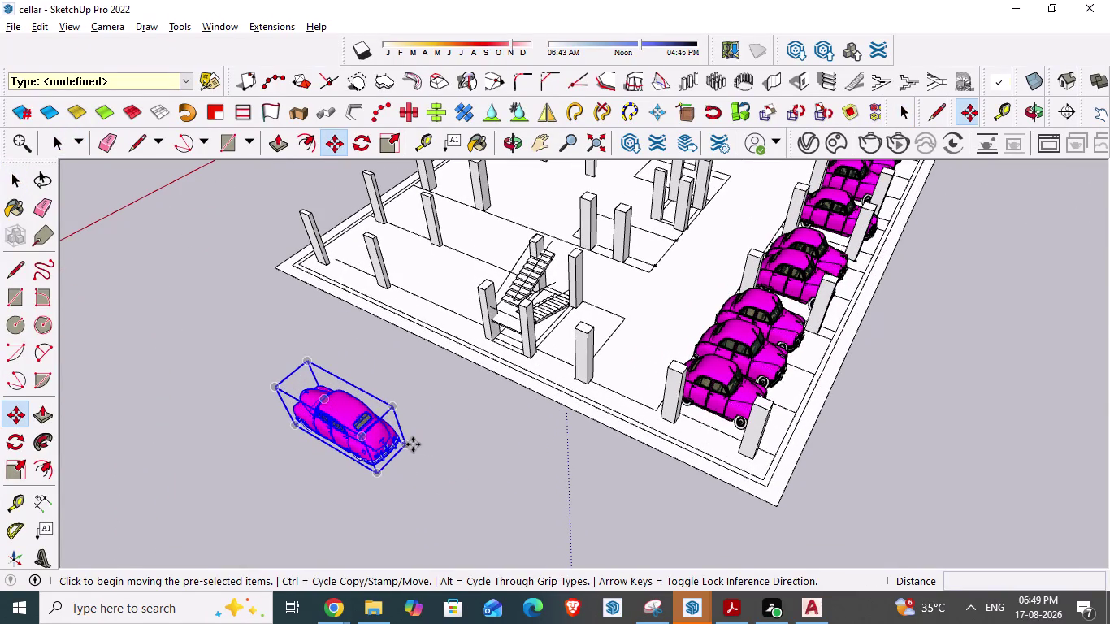
drag(408, 444, 650, 246)
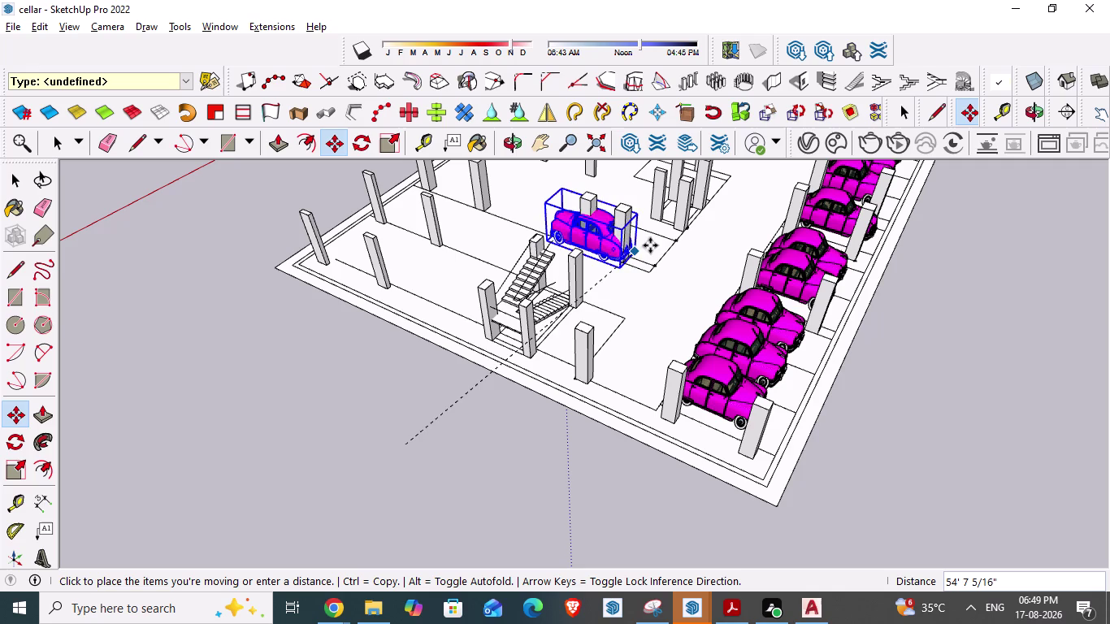
drag(650, 246, 664, 245)
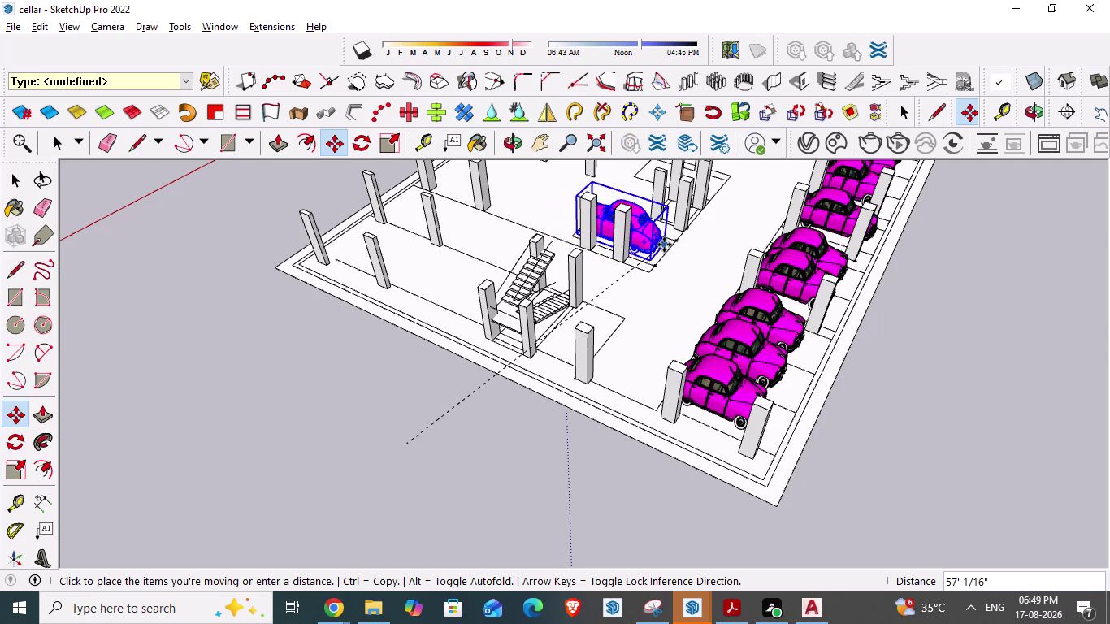
scroll(up, 3)
scroll(up, 3)
scroll(up, 3)
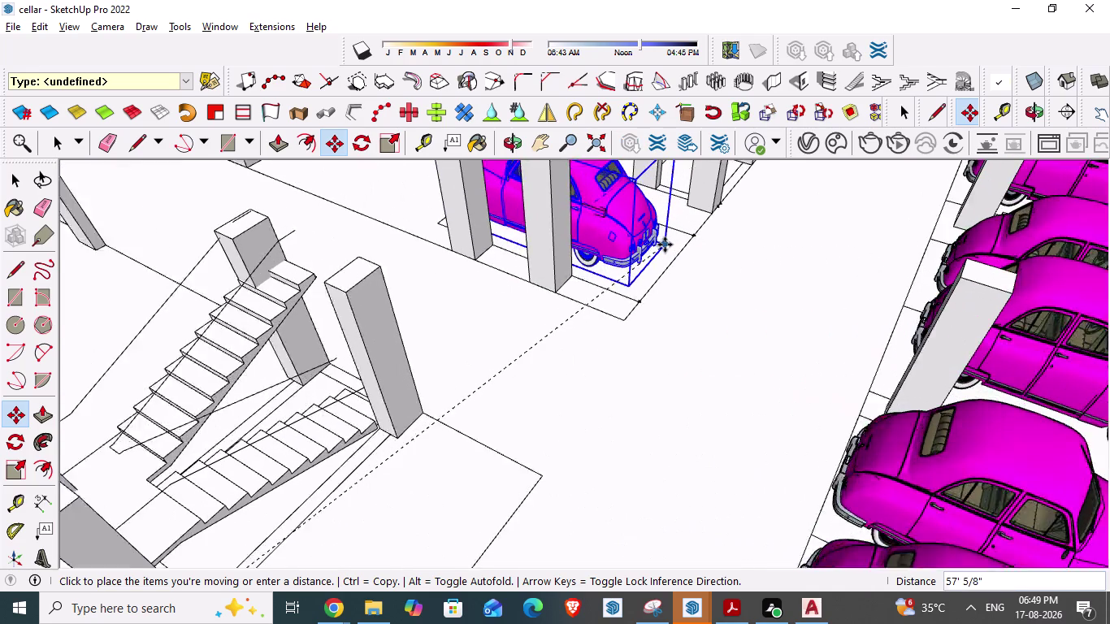
scroll(up, 3)
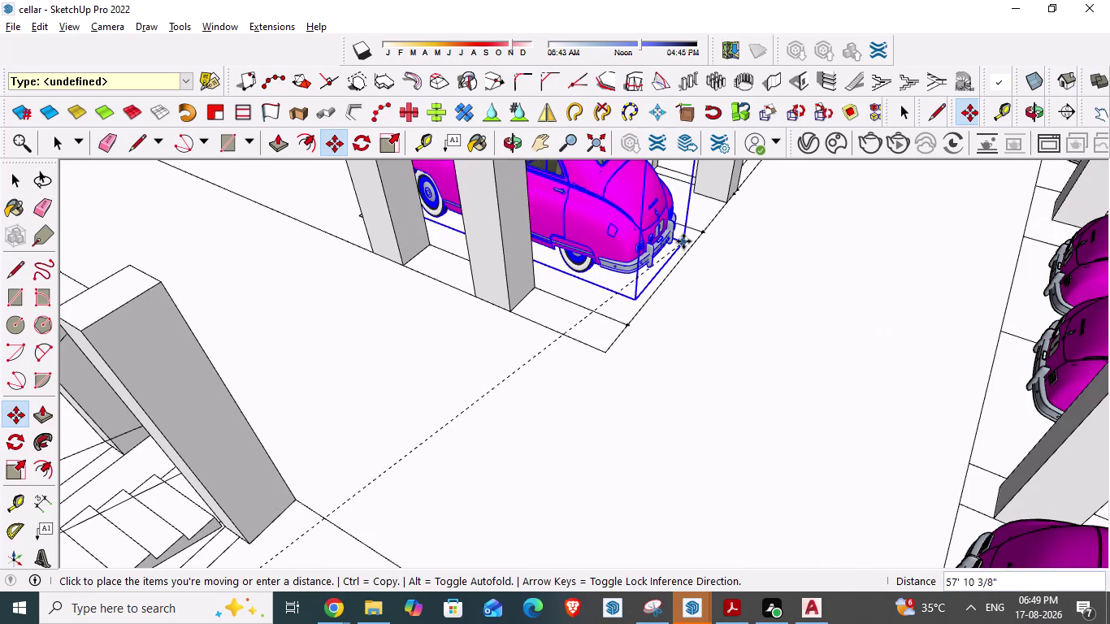
click(684, 241)
click(683, 242)
key(space)
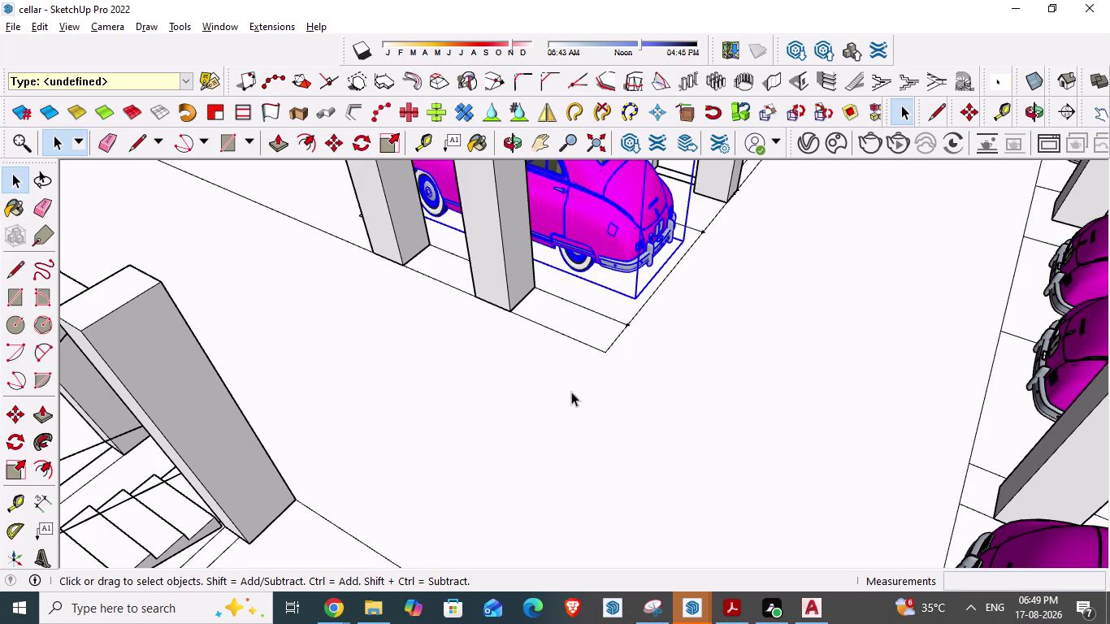
Look down on the parked car from above and clear the selection.
scroll(down, 3)
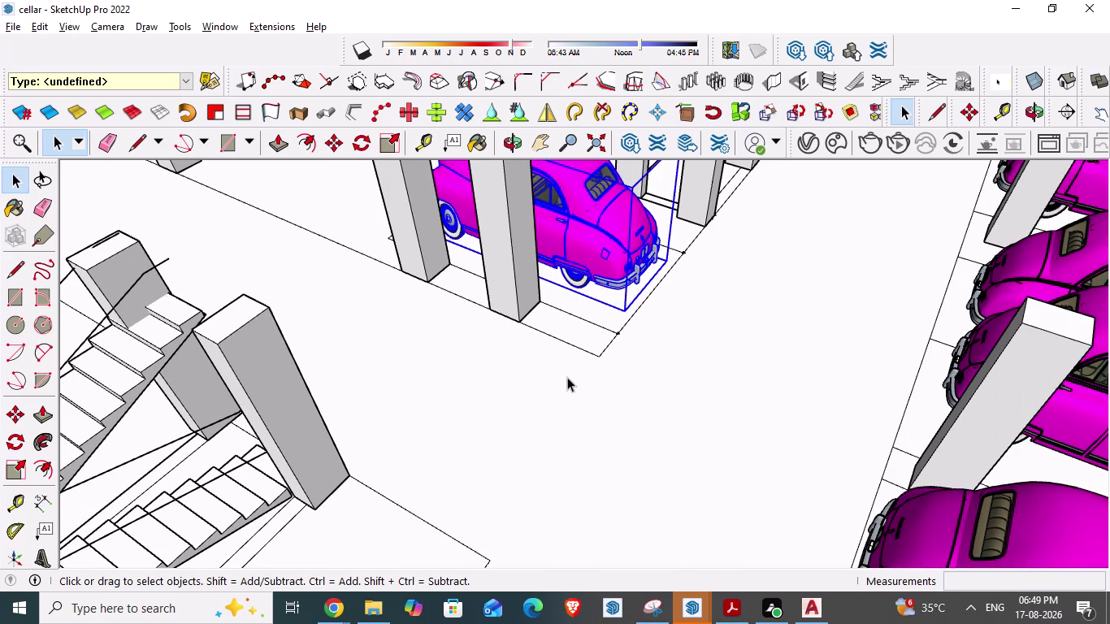
key(space)
scroll(down, 3)
middle_drag(645, 352, 399, 416)
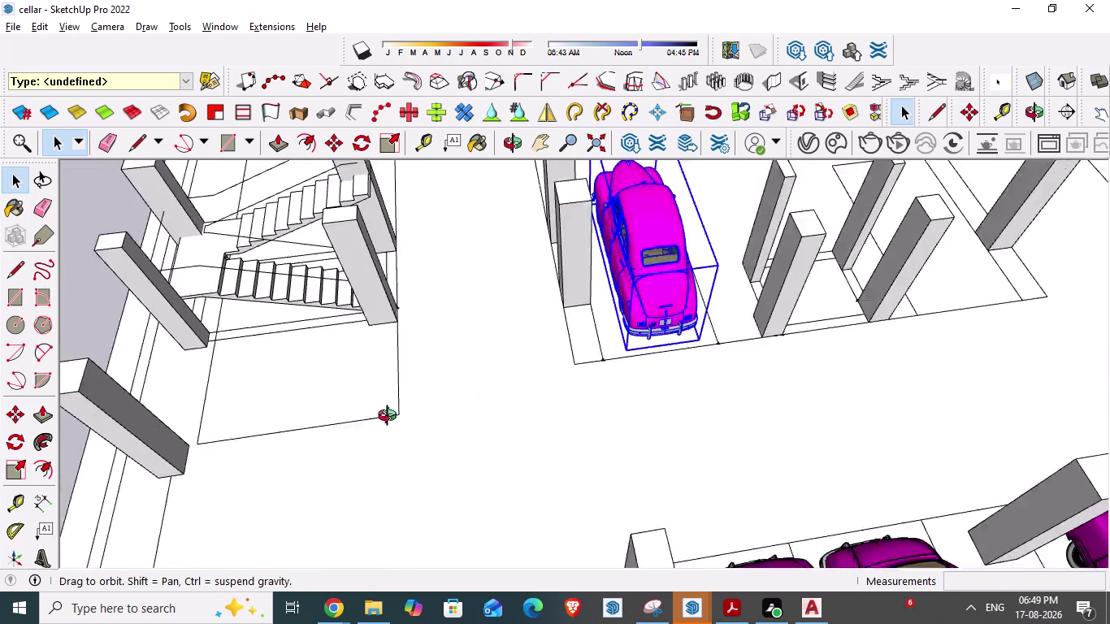
middle_drag(399, 416, 373, 423)
scroll(down, 3)
middle_drag(474, 326, 464, 377)
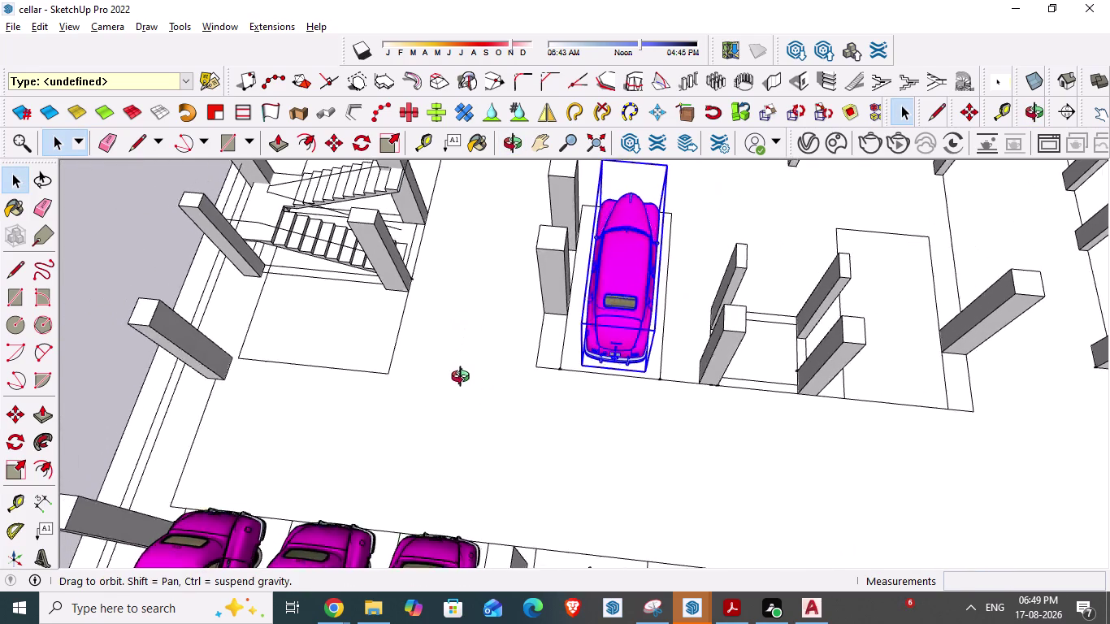
middle_drag(464, 376, 464, 385)
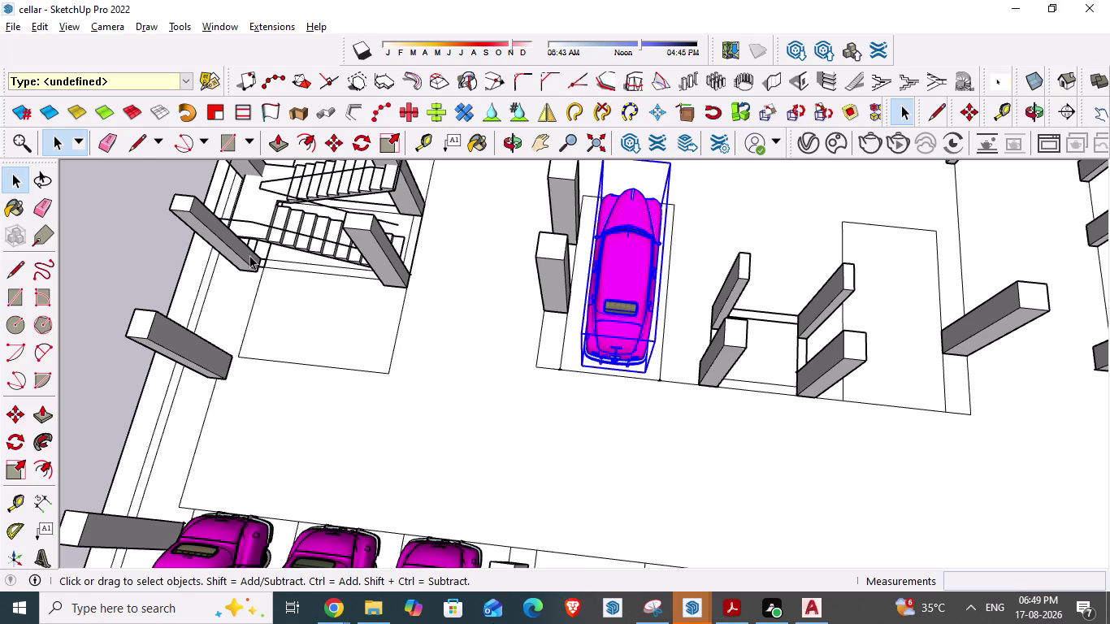
click(145, 261)
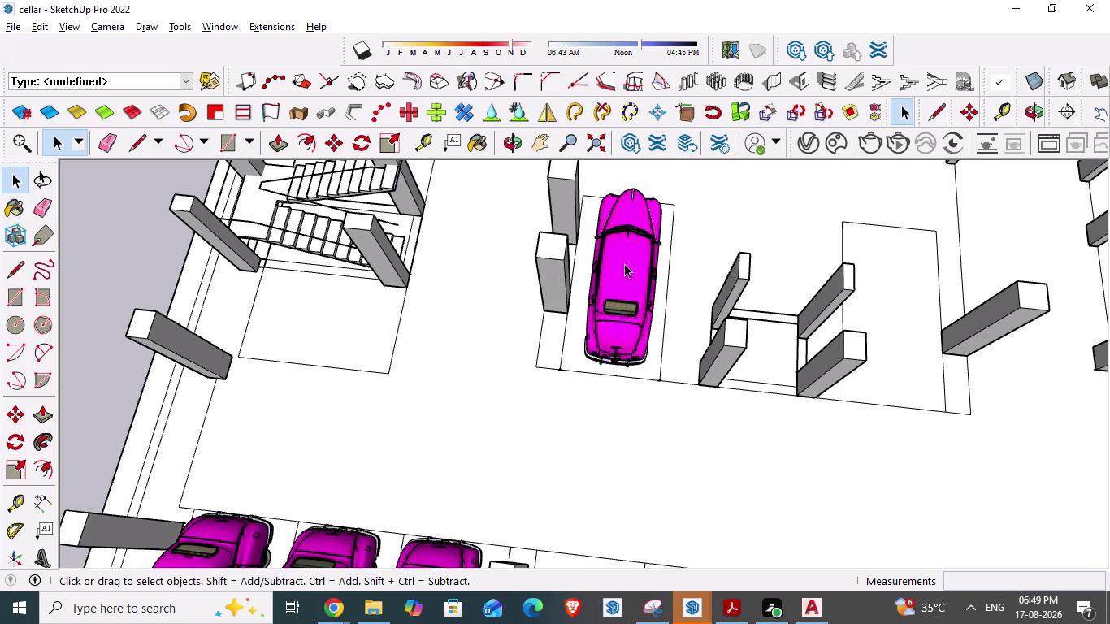
middle_drag(624, 264, 631, 327)
Copy and paste the stair-side car, then cancel placing the pasted copy.
click(618, 287)
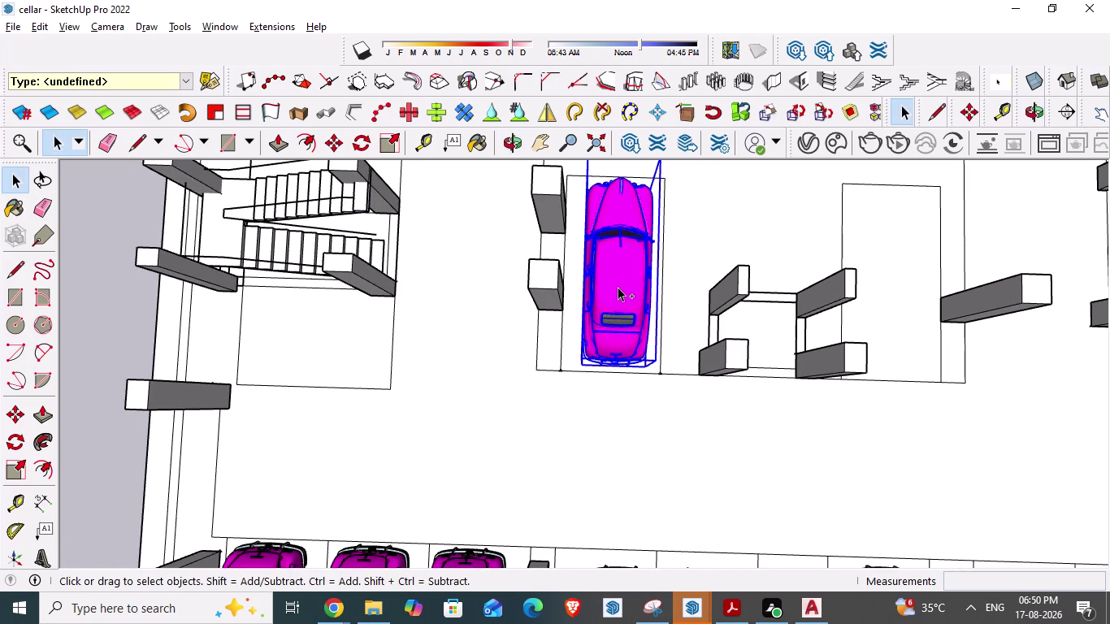
key(ctrl+c)
key(ctrl+v)
middle_drag(872, 317, 794, 287)
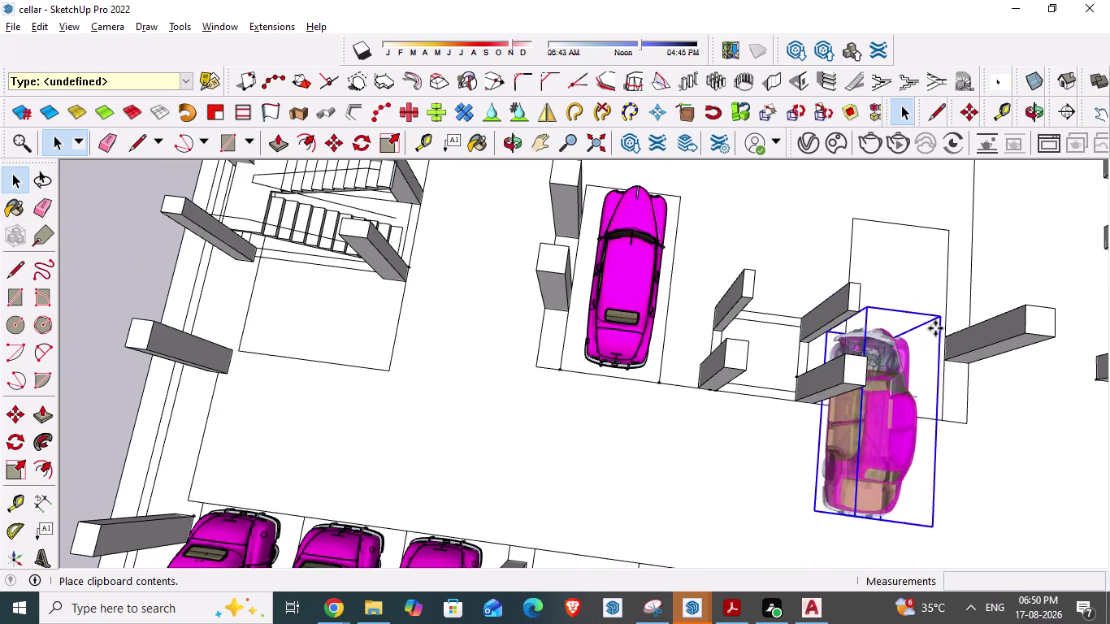
middle_drag(919, 313, 829, 279)
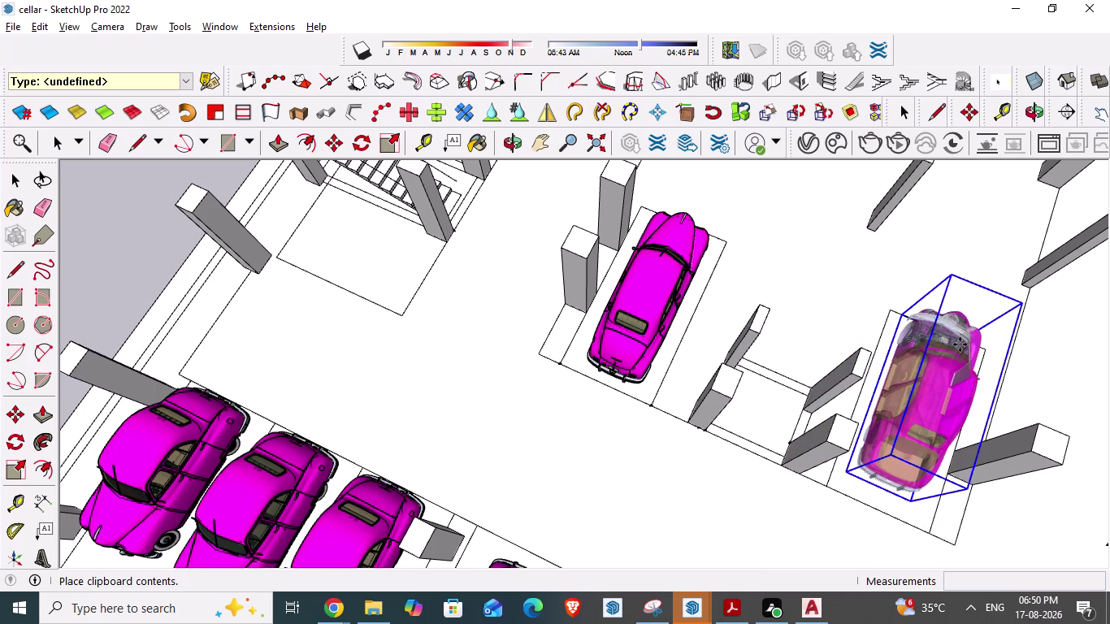
key(space)
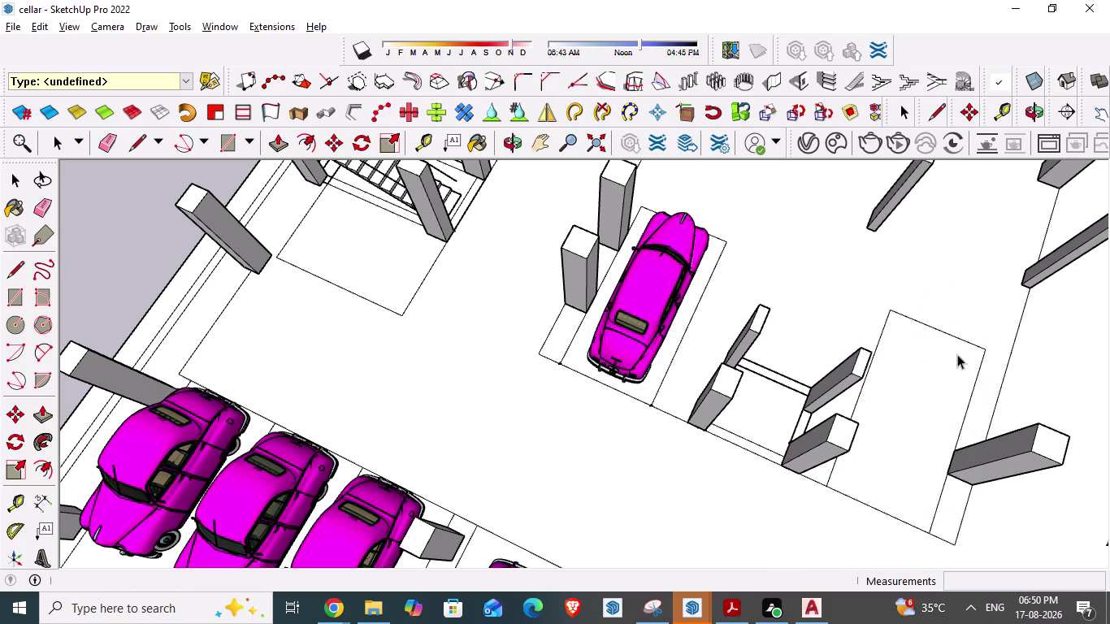
Zoom out to view the whole cellar, then paste the car again.
middle_drag(854, 405, 505, 290)
scroll(down, 3)
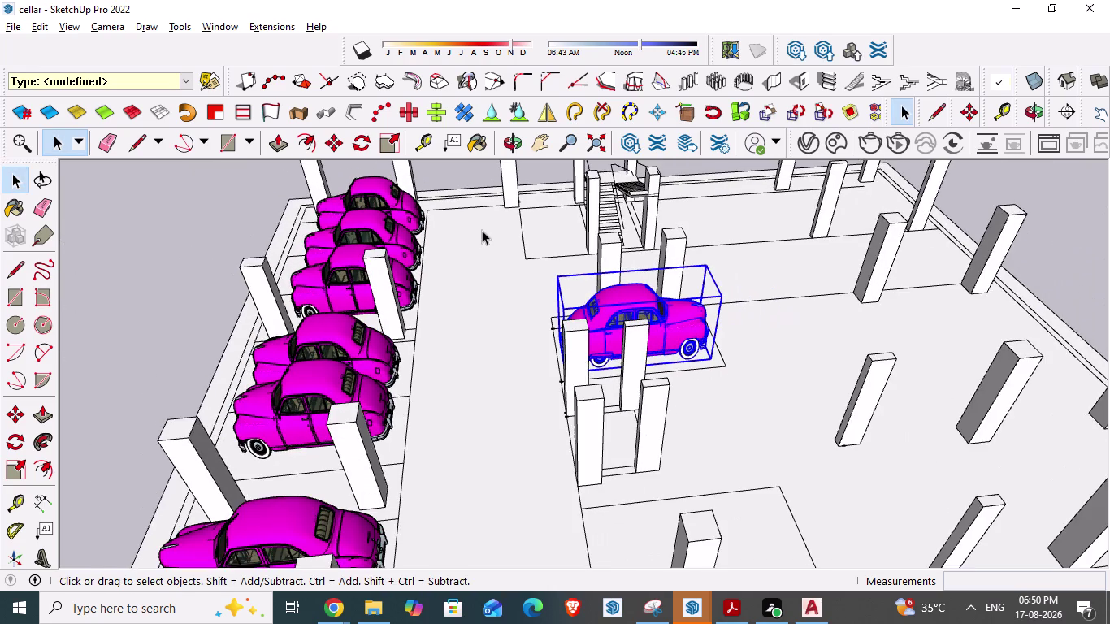
scroll(down, 3)
scroll(down, 3)
middle_drag(654, 339, 640, 340)
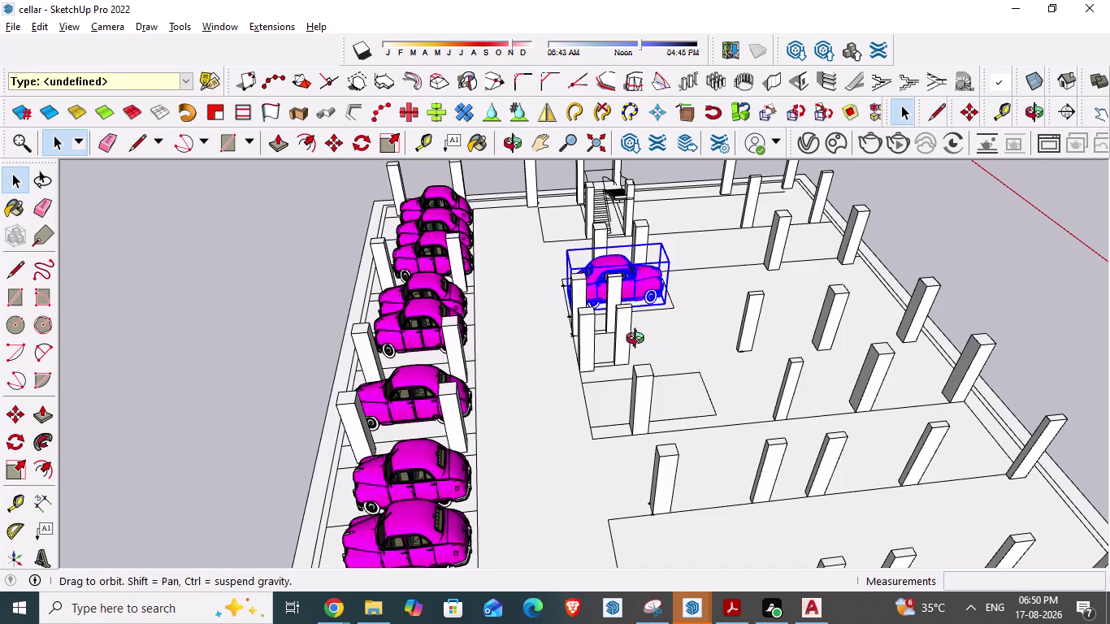
middle_drag(641, 340, 463, 326)
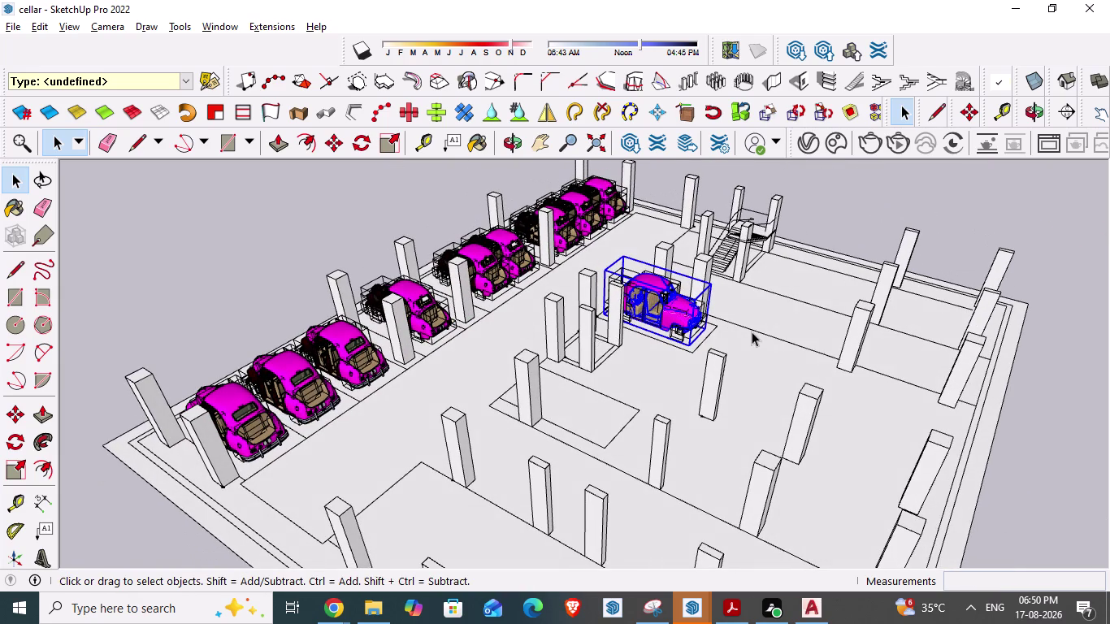
key(ctrl+v)
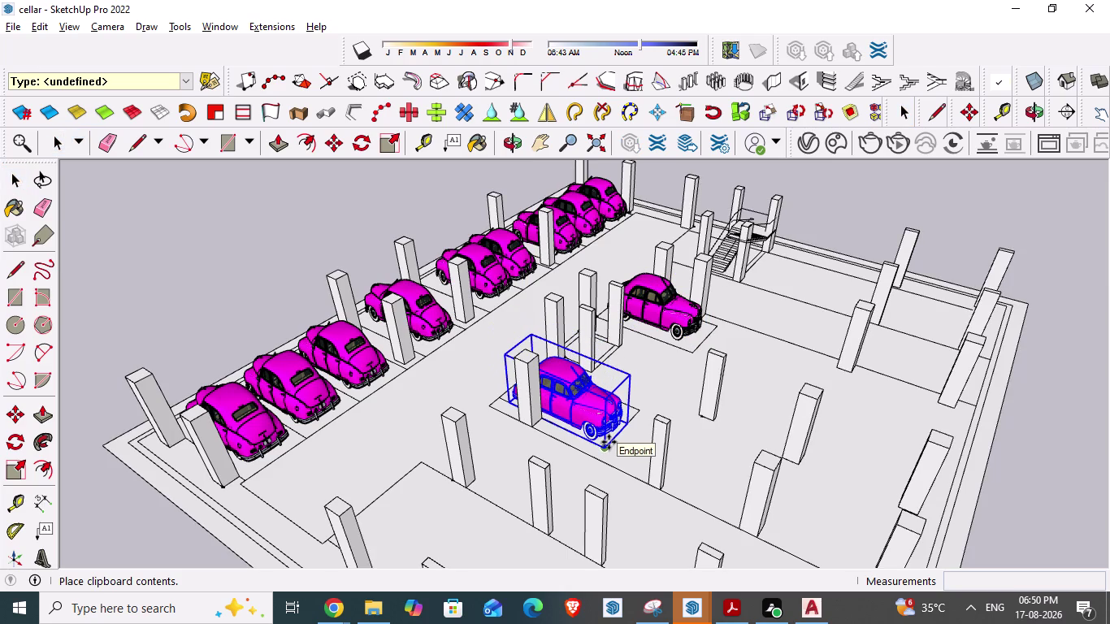
Drop the pasted pink car into the empty front bay and look down on the bays.
scroll(up, 3)
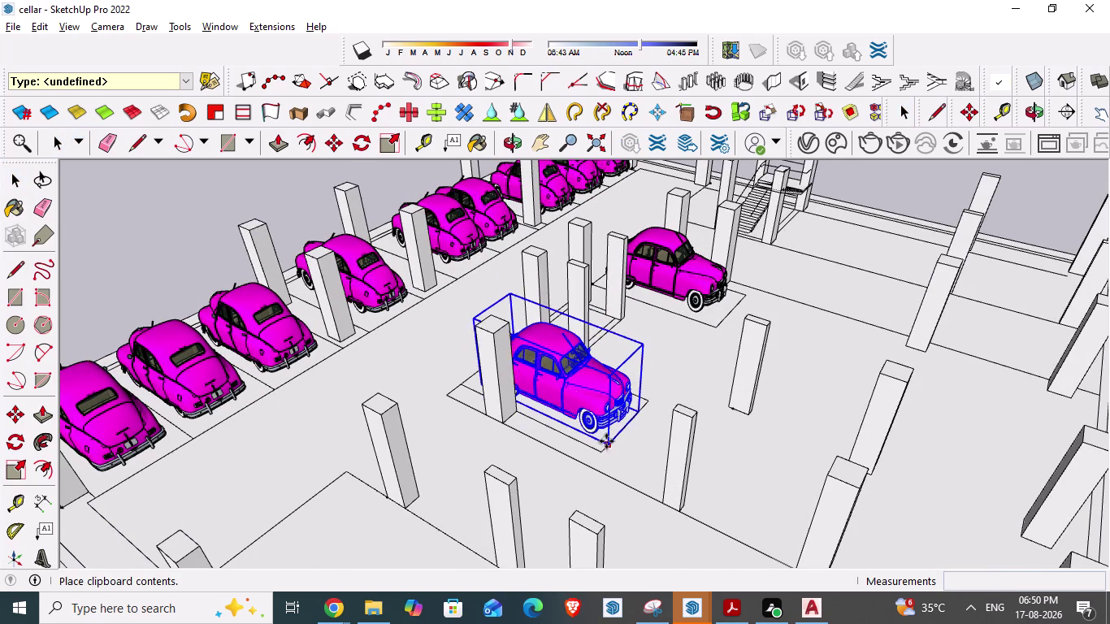
scroll(up, 3)
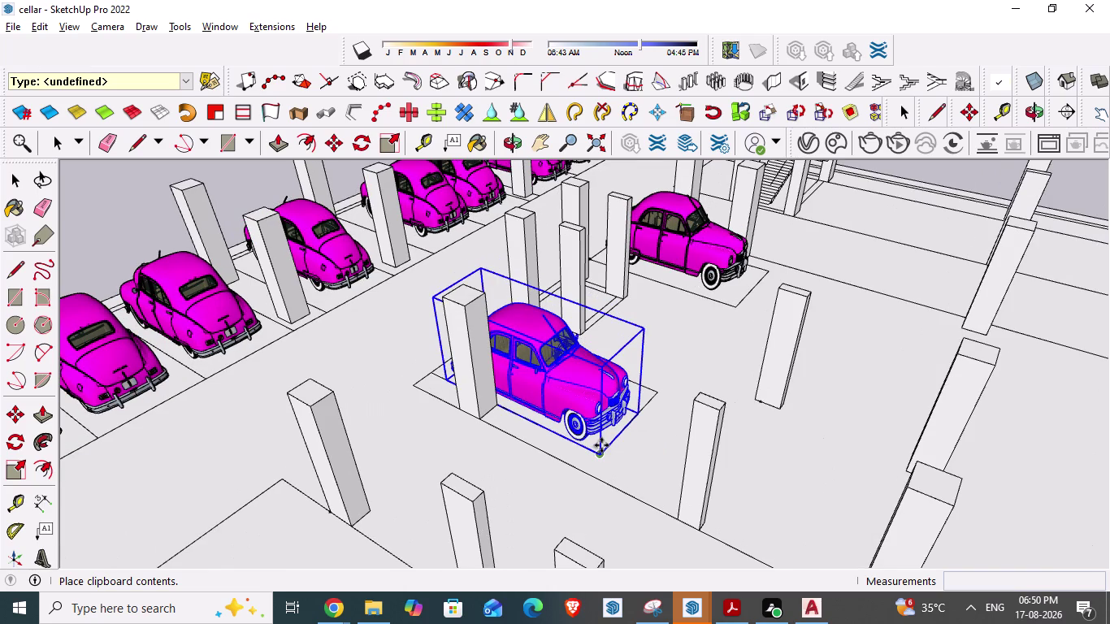
click(601, 446)
key(space)
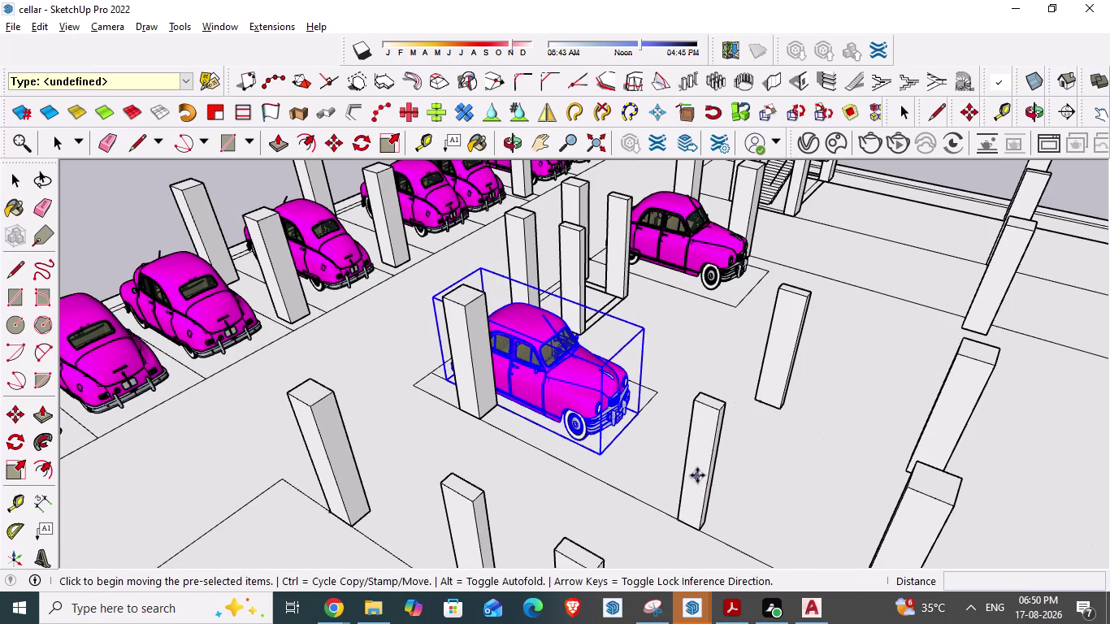
scroll(down, 3)
middle_drag(531, 447, 687, 500)
middle_drag(611, 435, 708, 556)
middle_drag(615, 449, 694, 528)
scroll(down, 3)
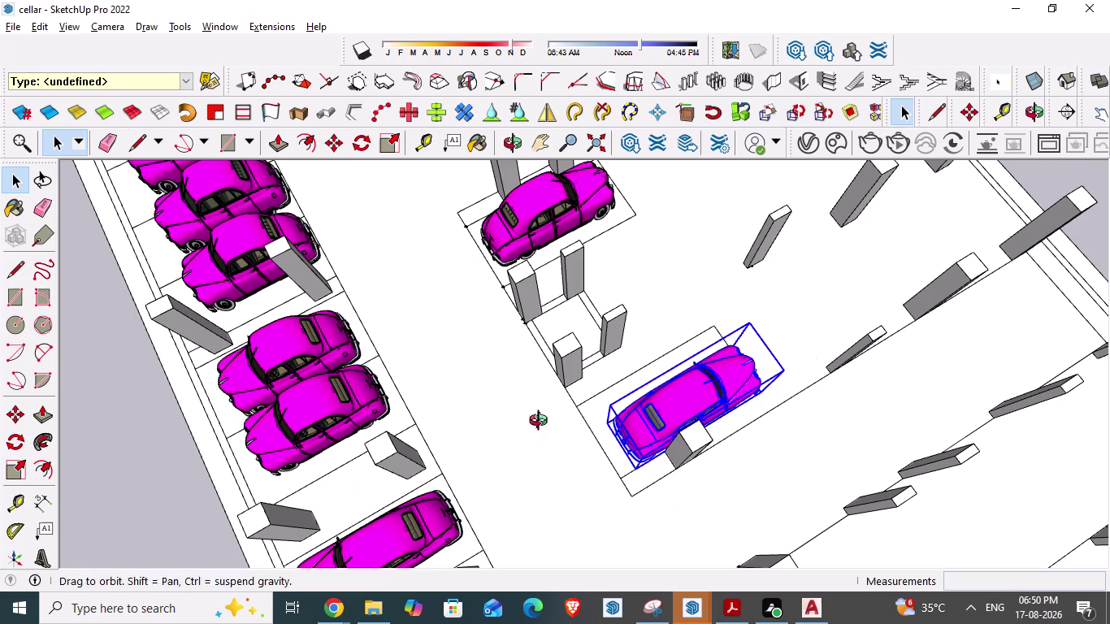
Slide the newly placed car slightly along its central bay.
middle_drag(539, 429, 615, 469)
middle_drag(470, 422, 469, 416)
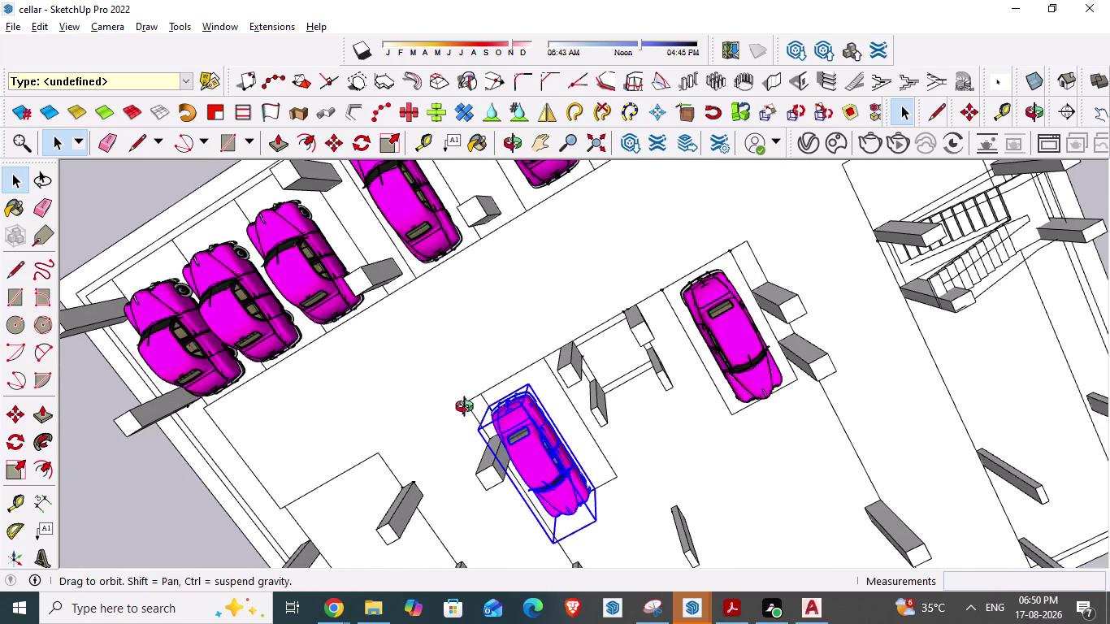
middle_drag(469, 416, 499, 318)
click(554, 460)
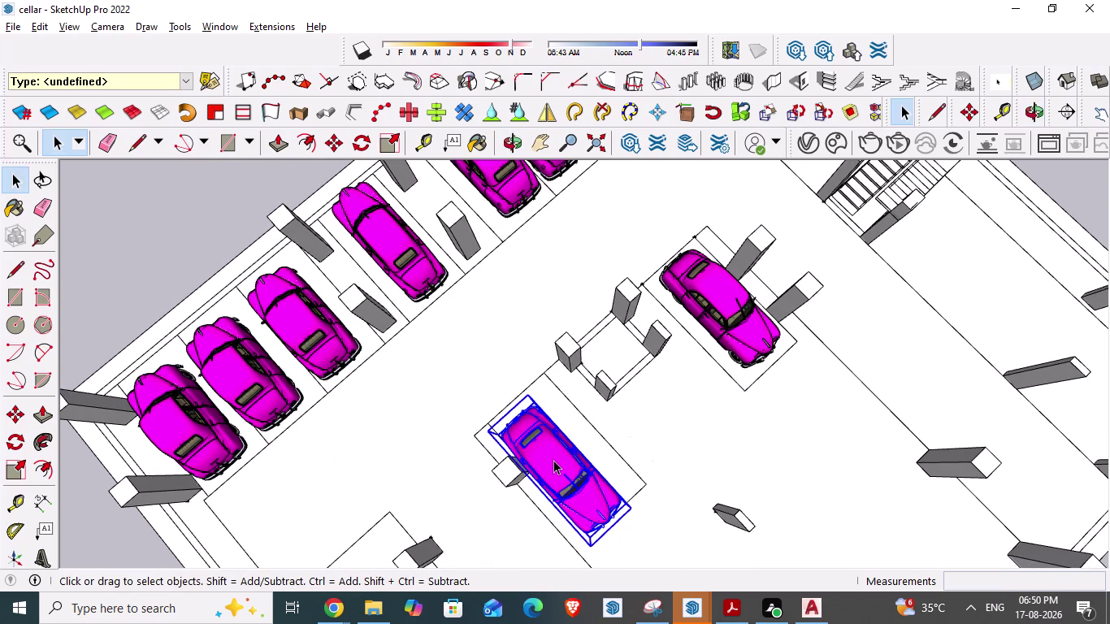
key(m)
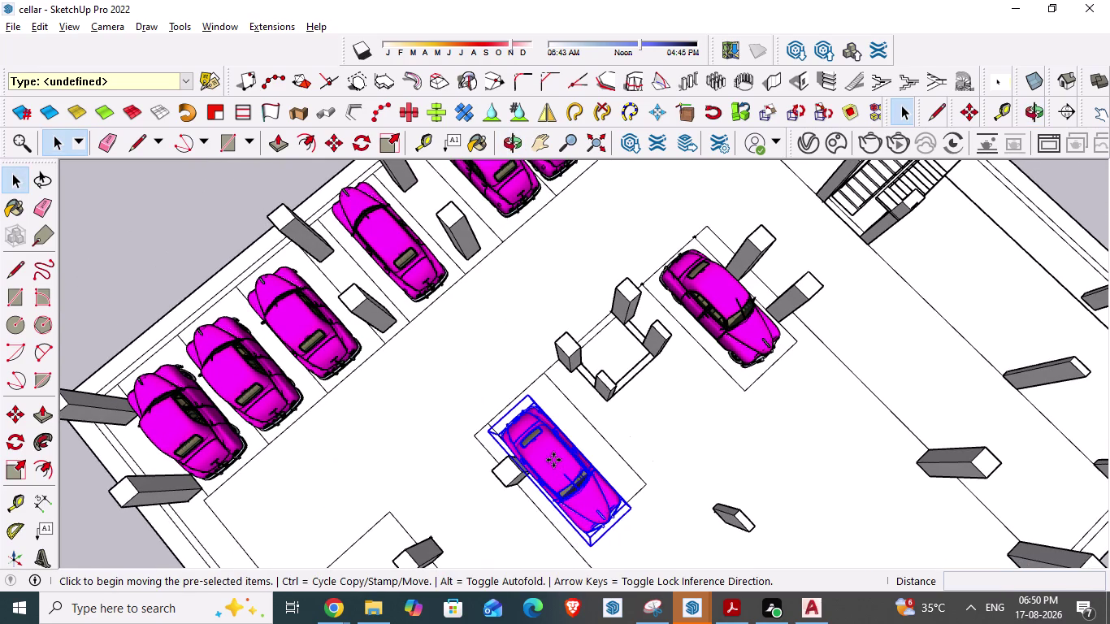
middle_drag(542, 417, 542, 469)
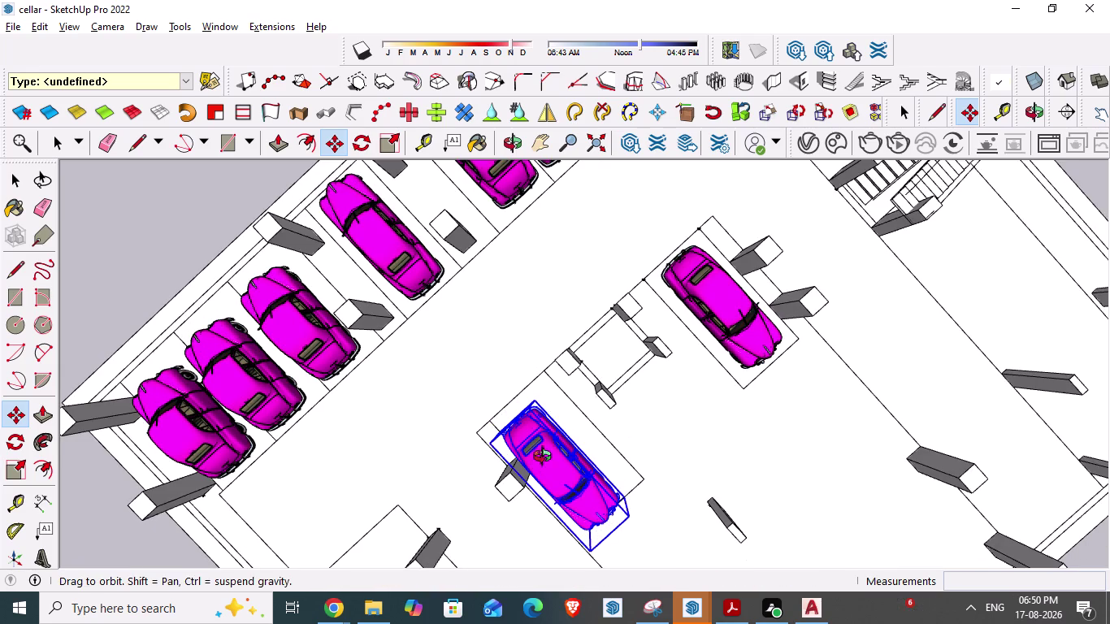
drag(533, 399, 539, 396)
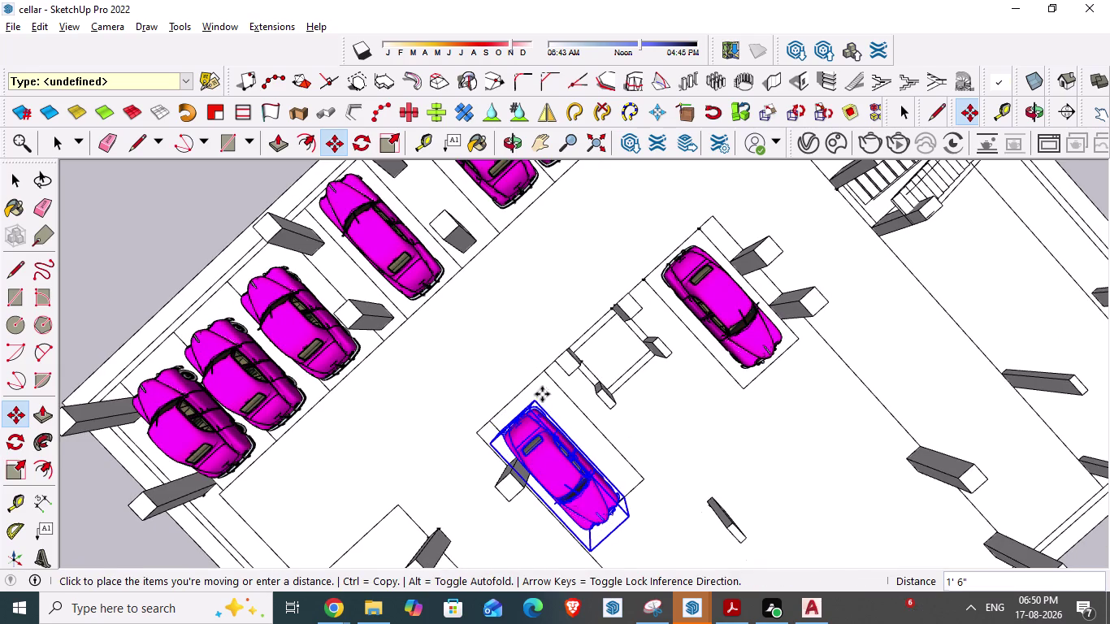
drag(538, 396, 542, 379)
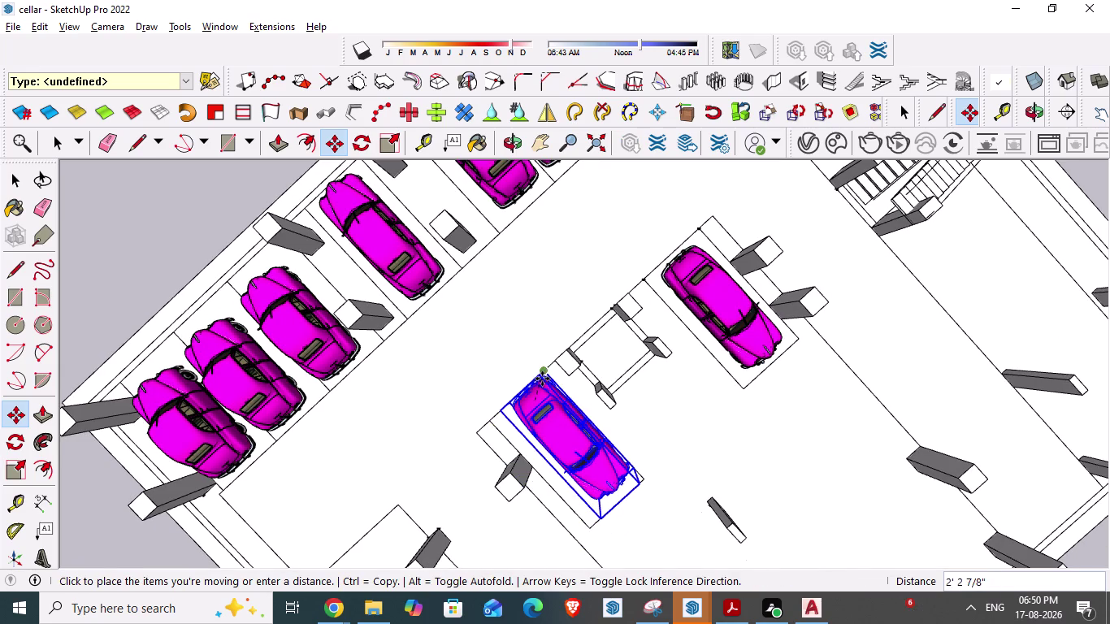
drag(542, 379, 540, 382)
click(539, 382)
key(space)
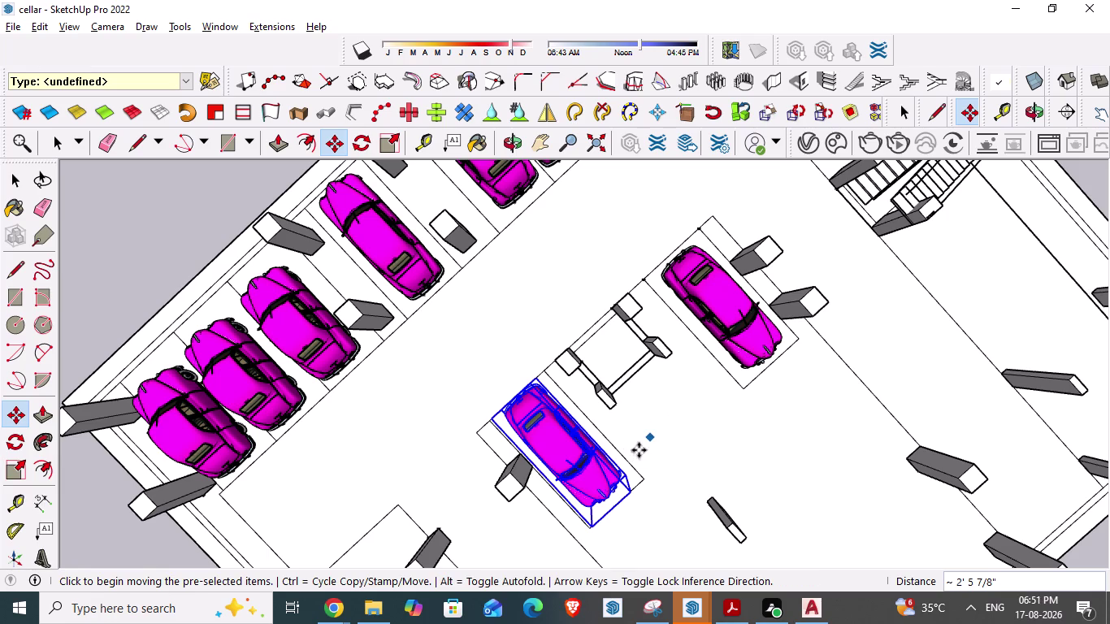
Reposition the car again, lining it up inside the bay.
middle_drag(533, 483, 651, 288)
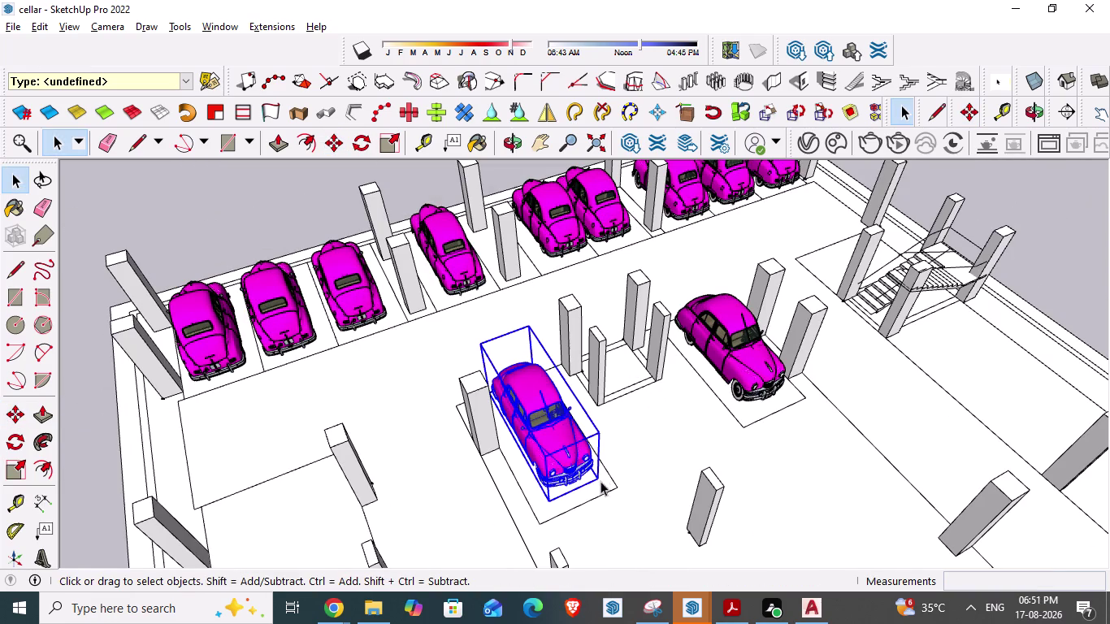
click(573, 480)
key(m)
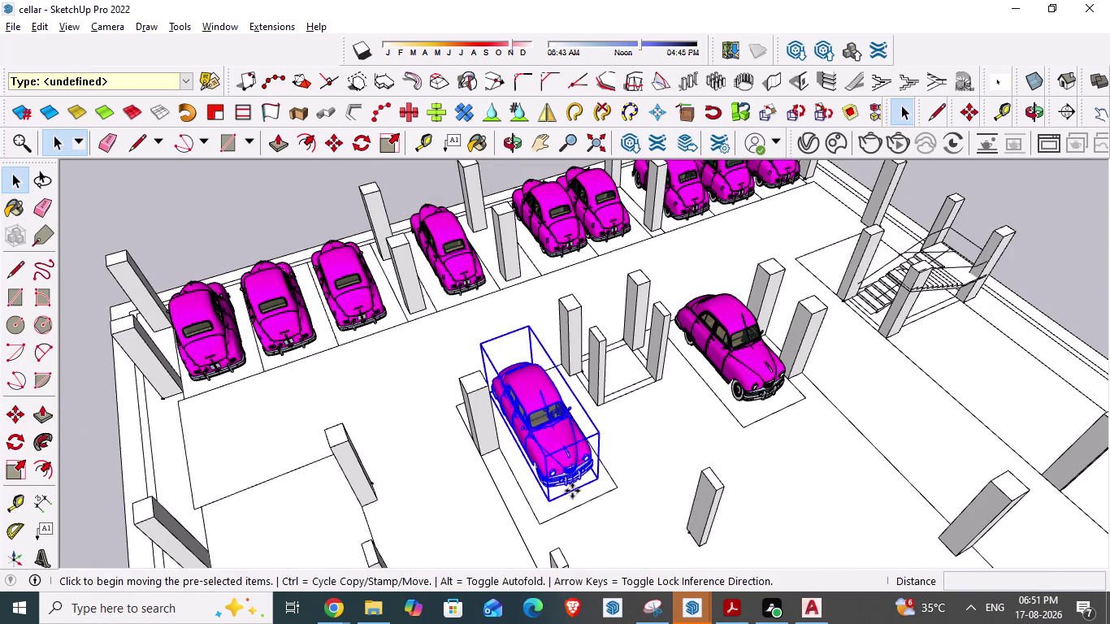
scroll(up, 3)
scroll(up, 3)
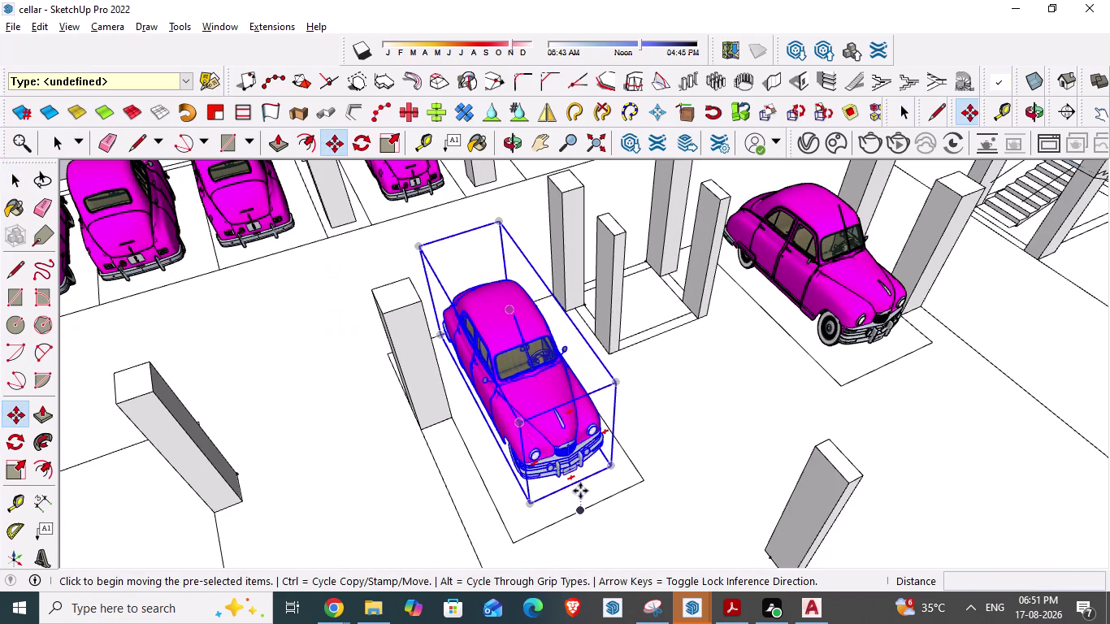
drag(531, 503, 529, 512)
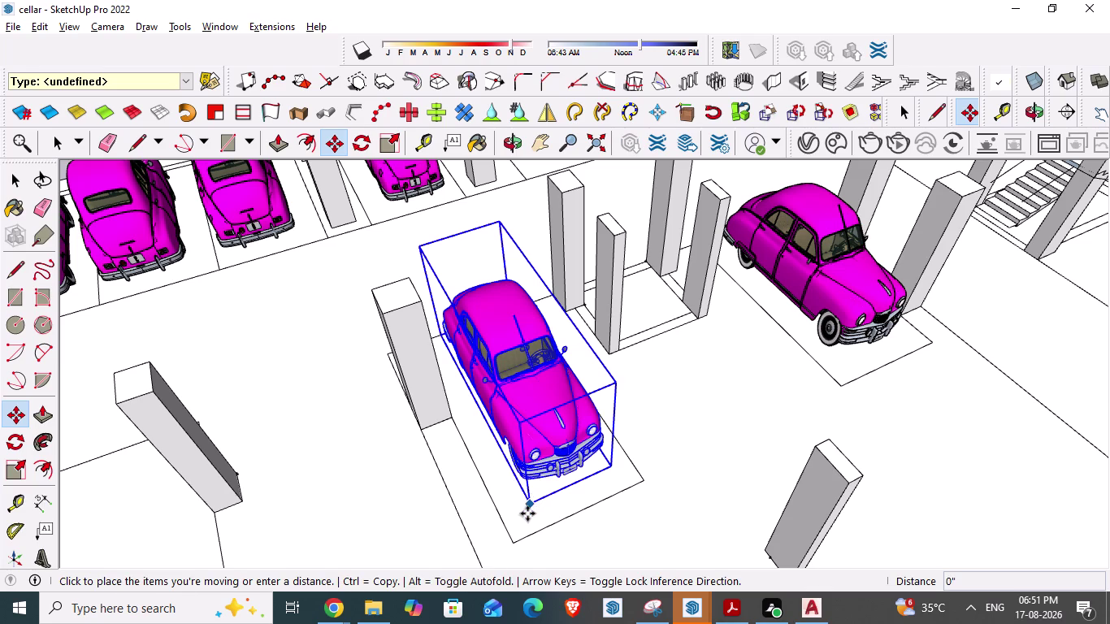
drag(529, 511, 523, 519)
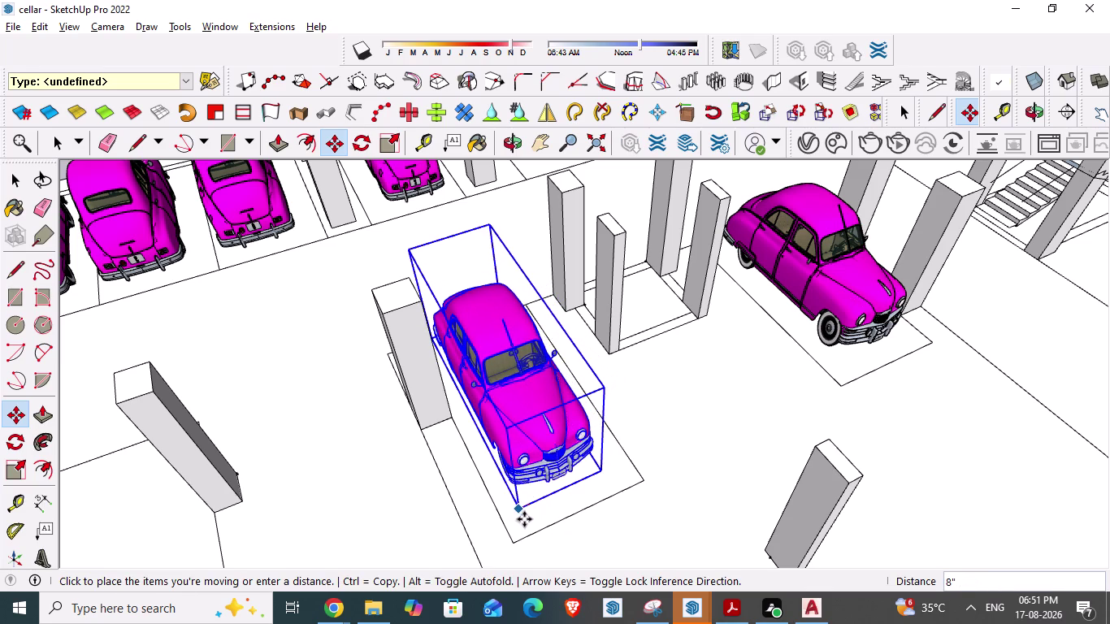
drag(524, 519, 519, 513)
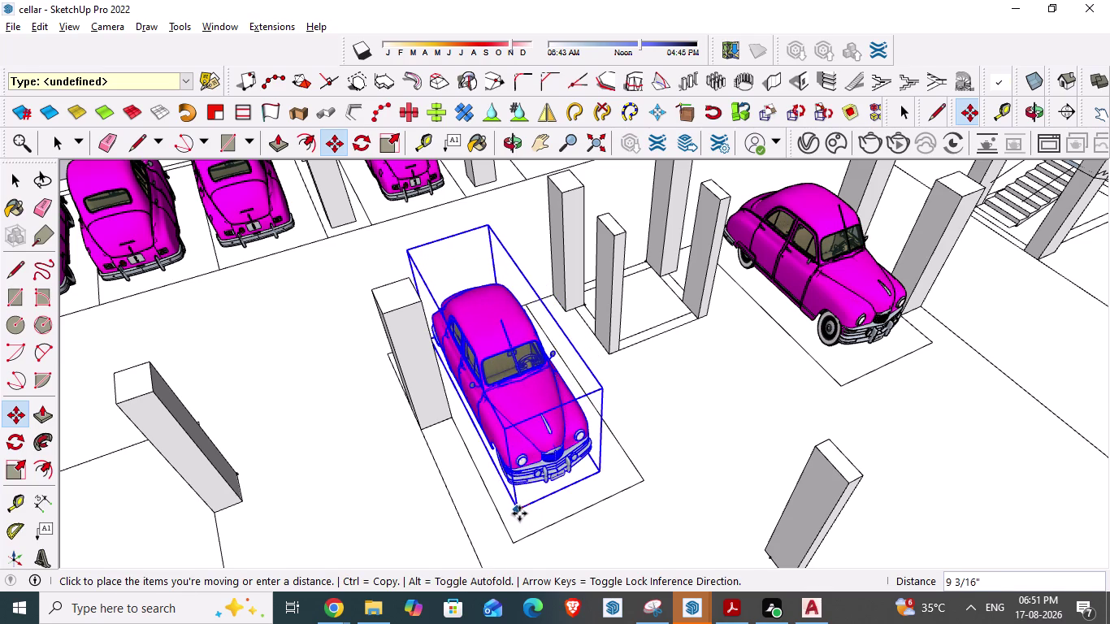
drag(520, 514, 528, 496)
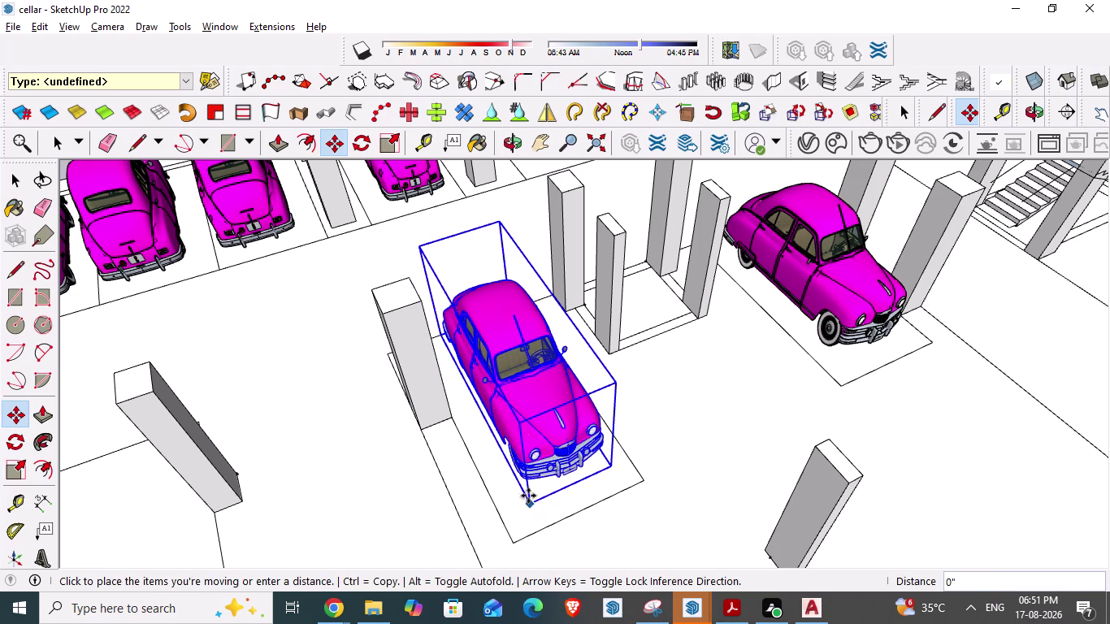
drag(529, 496, 525, 459)
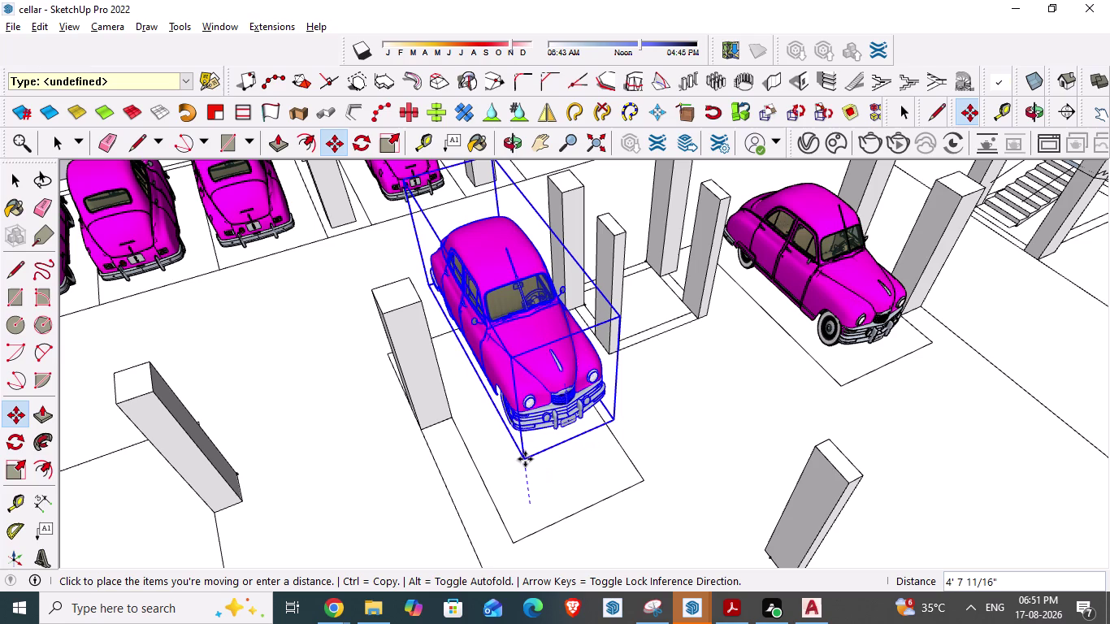
drag(525, 460, 526, 480)
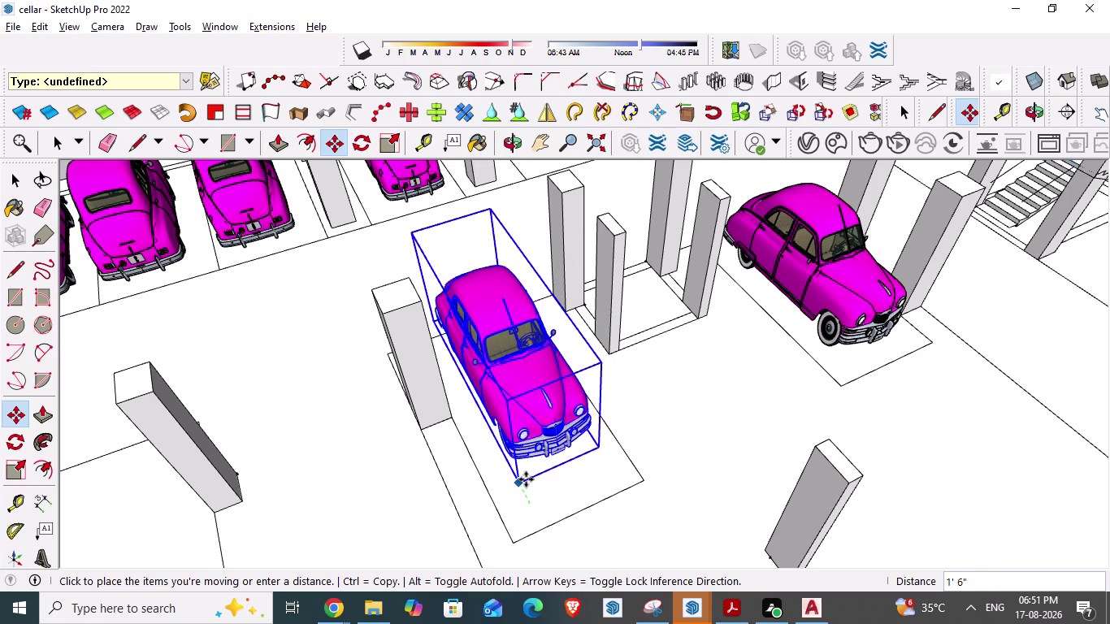
drag(526, 479, 528, 480)
click(528, 480)
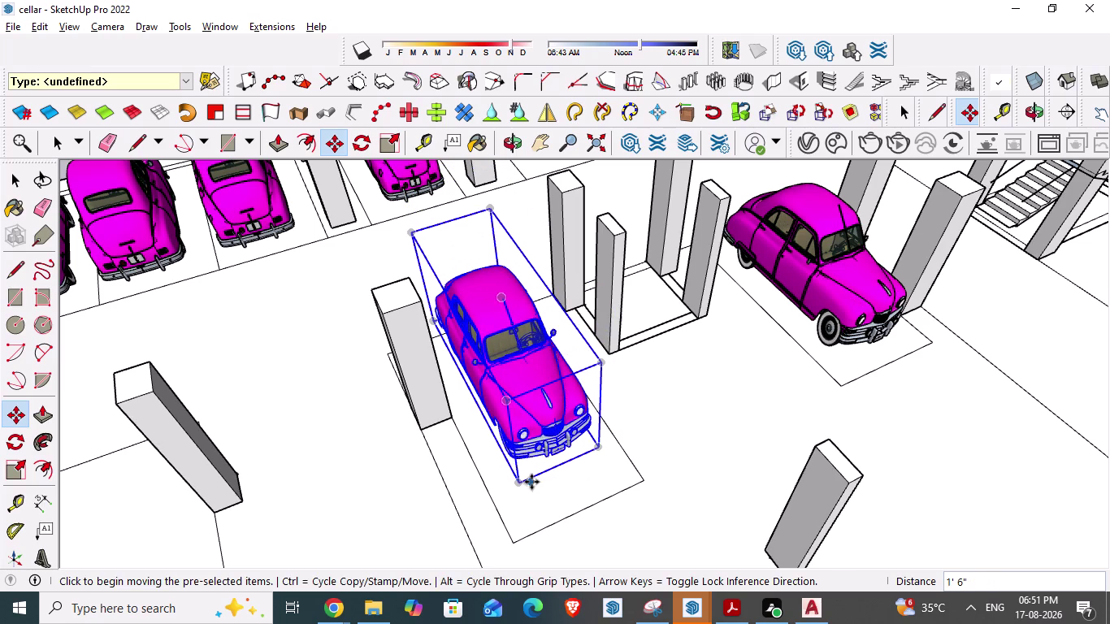
From a side view, shift the car about 1'6" onto its parking slab.
middle_drag(649, 460, 277, 417)
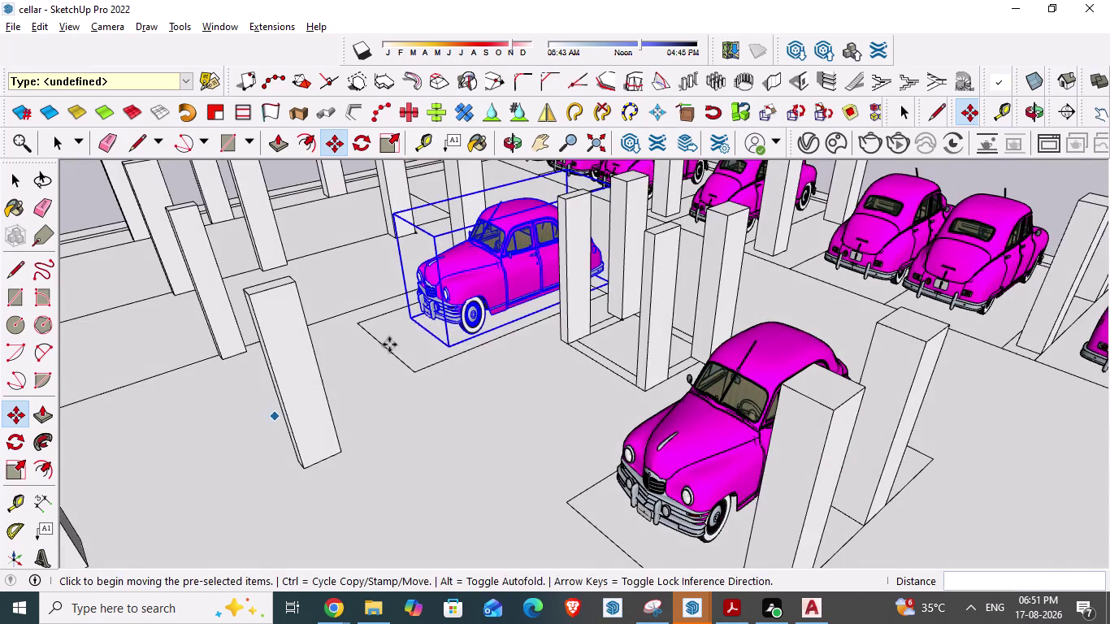
scroll(up, 3)
key(m)
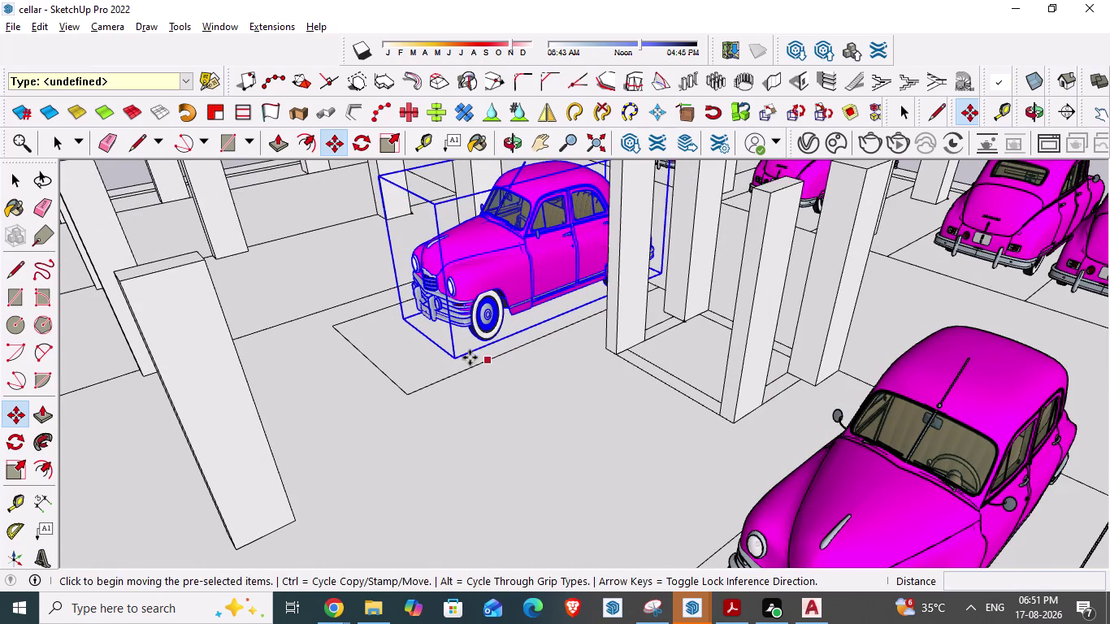
drag(456, 357, 429, 369)
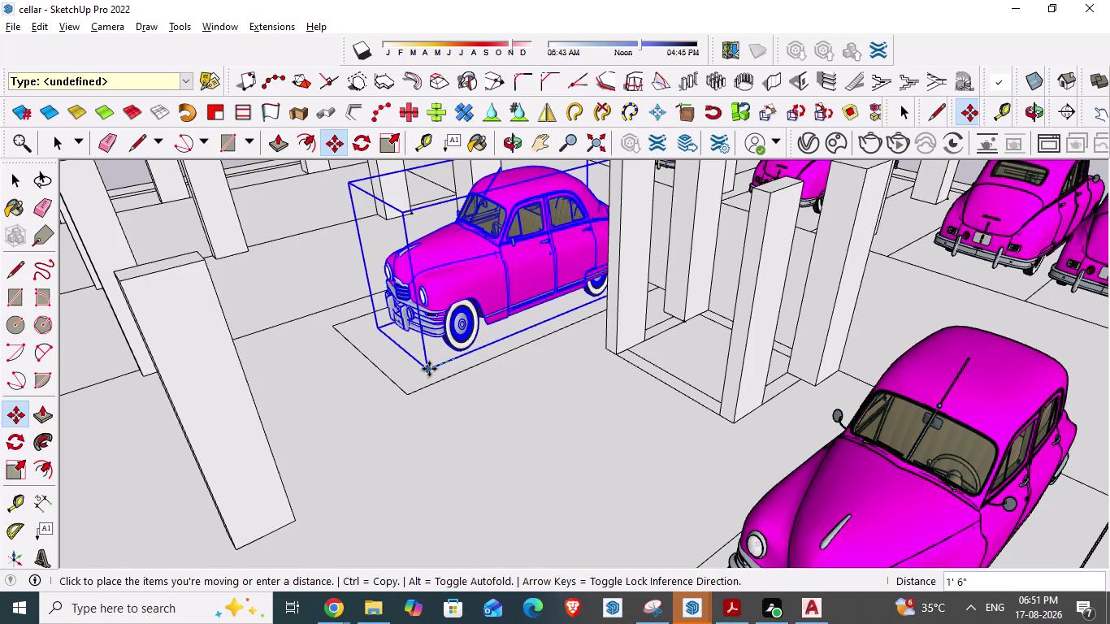
drag(430, 369, 427, 371)
click(428, 370)
key(space)
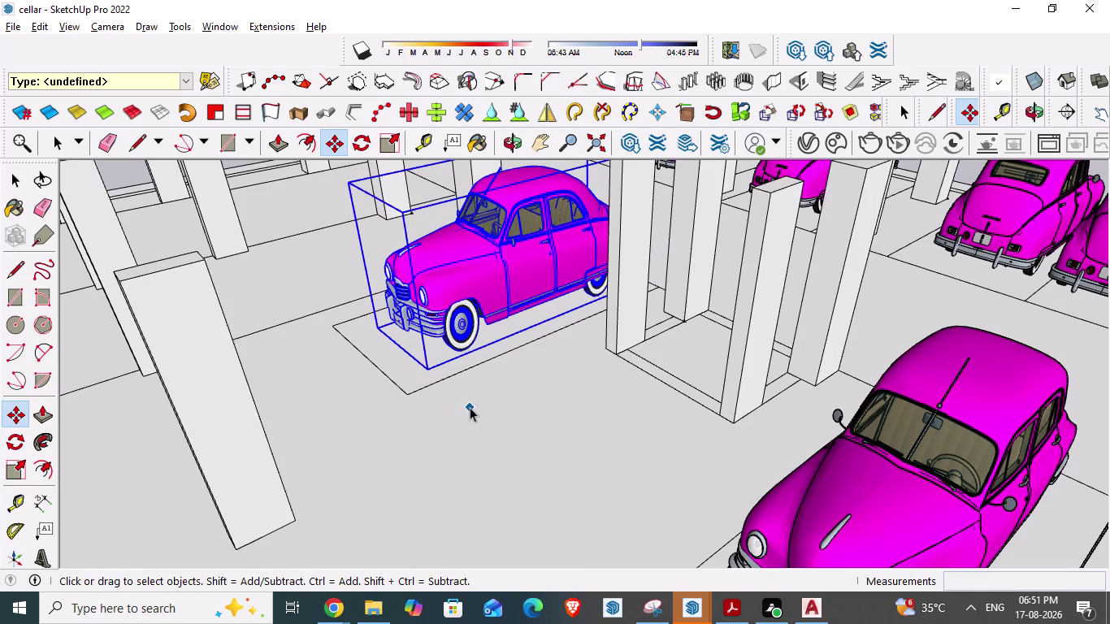
key(space)
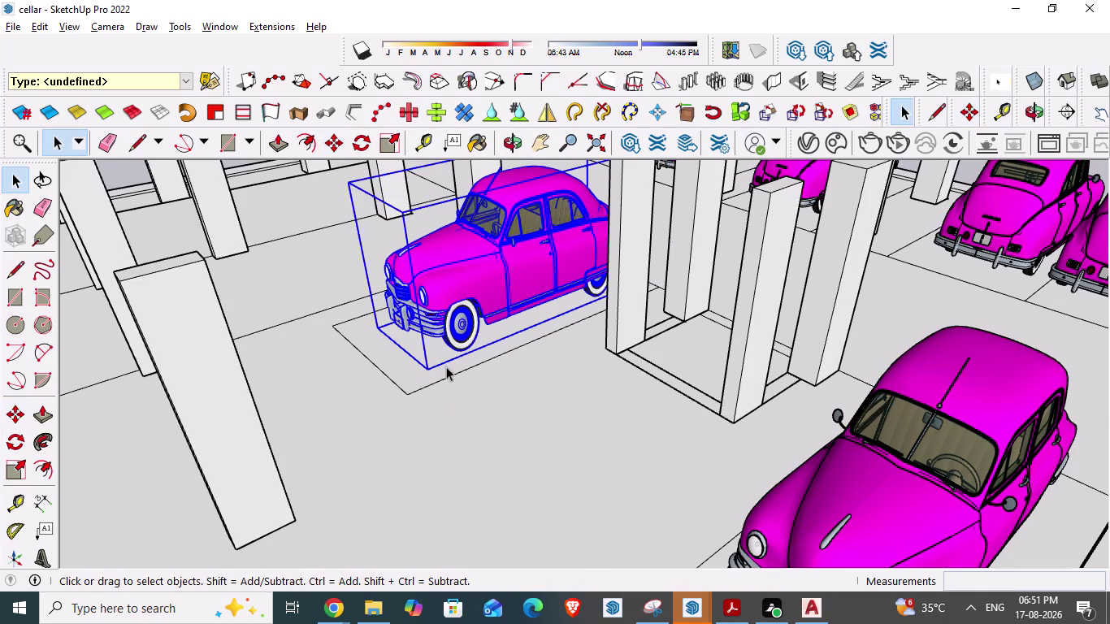
Deselect the car and zoom out over the cellar.
scroll(down, 3)
scroll(down, 3)
scroll(down, 3)
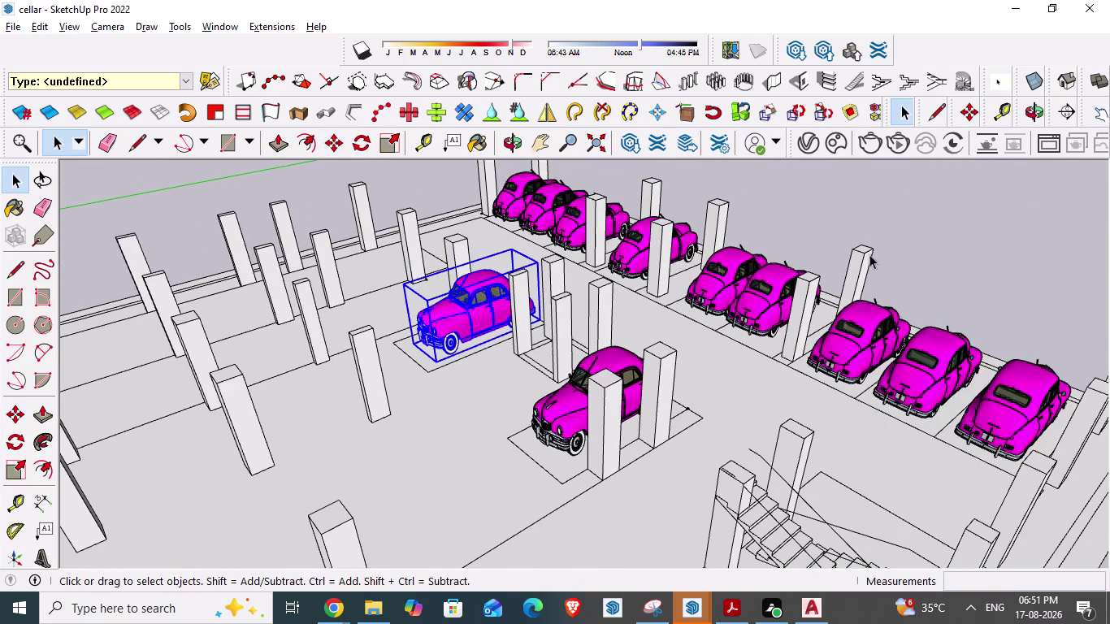
click(869, 254)
click(936, 243)
scroll(down, 3)
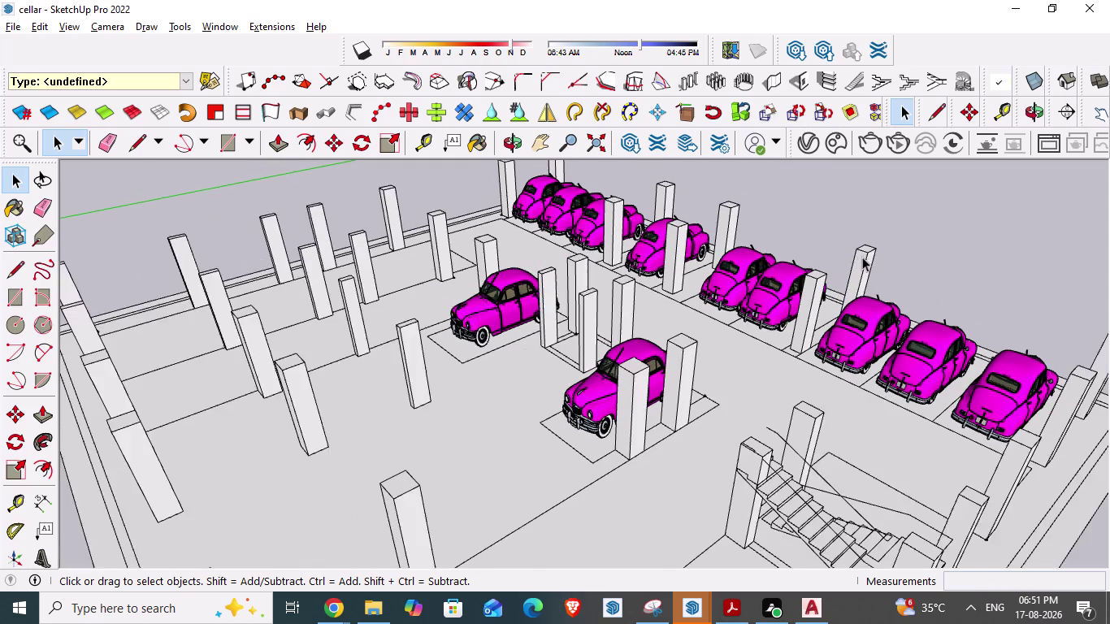
scroll(down, 3)
Orbit around the whole cellar toward the staircase, then show the window switcher.
middle_drag(549, 296, 714, 437)
scroll(down, 3)
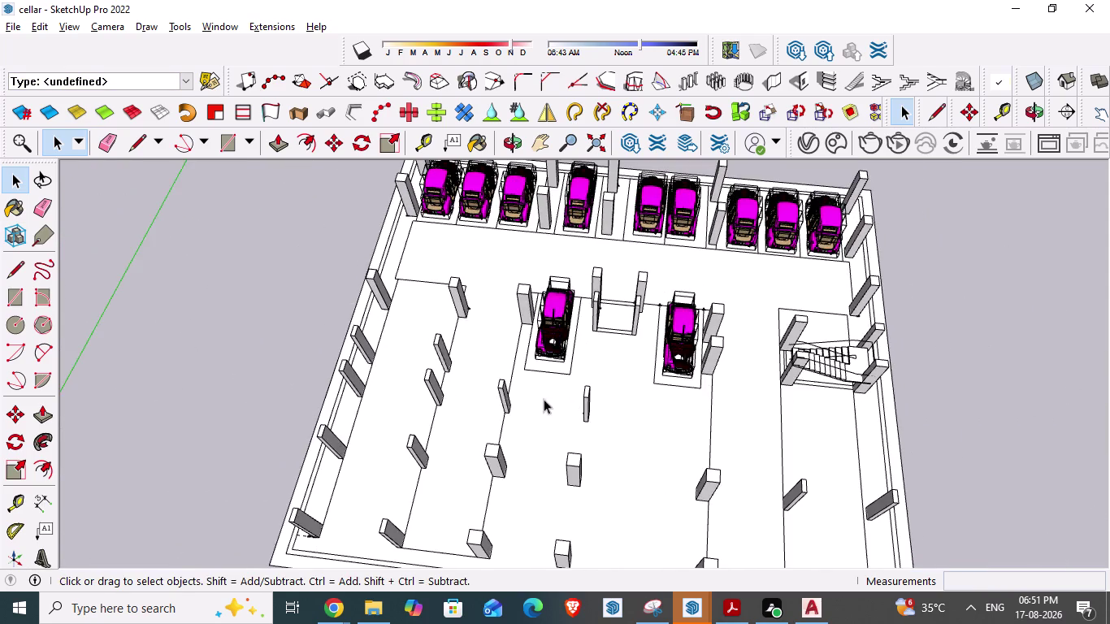
middle_drag(476, 400, 737, 329)
scroll(down, 3)
middle_drag(626, 431, 585, 479)
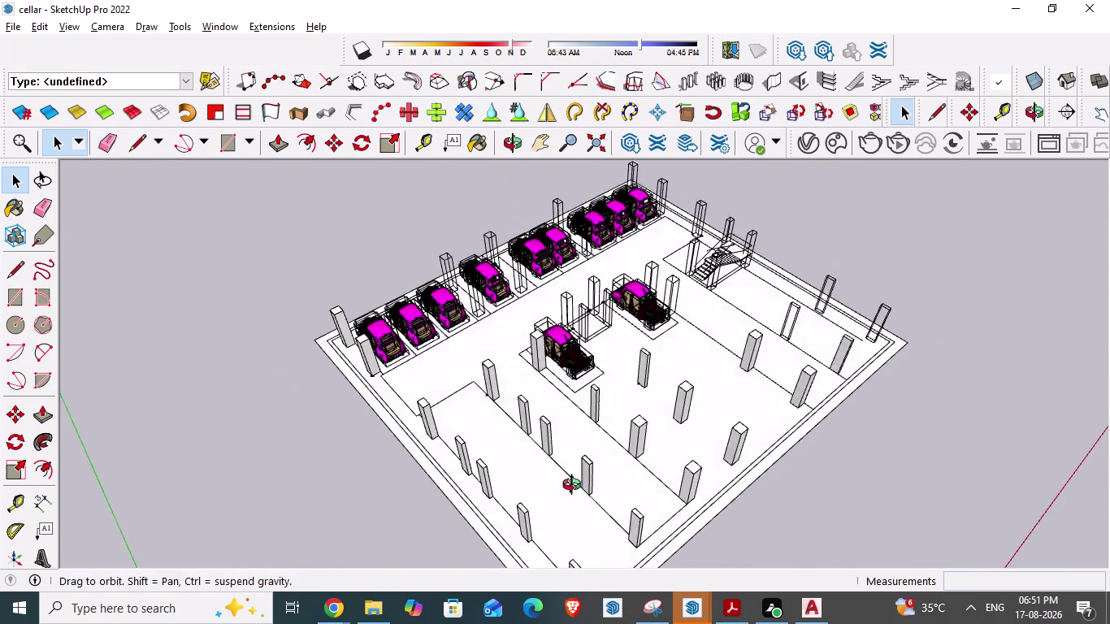
middle_drag(585, 478, 521, 514)
scroll(down, 3)
middle_drag(604, 441, 438, 404)
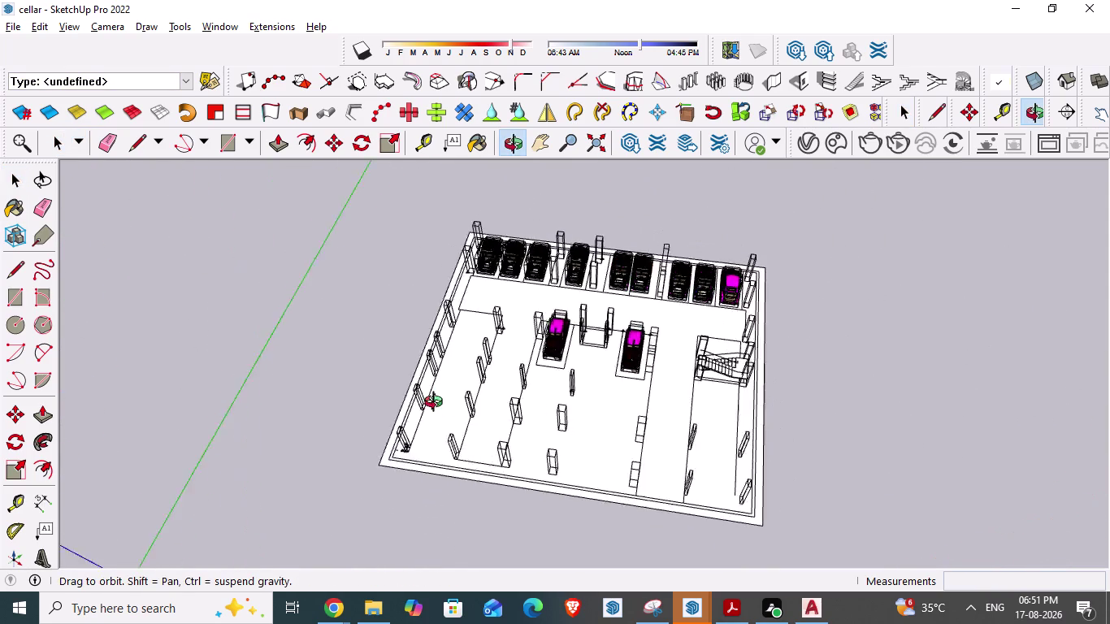
middle_drag(438, 404, 441, 404)
middle_drag(874, 417, 463, 443)
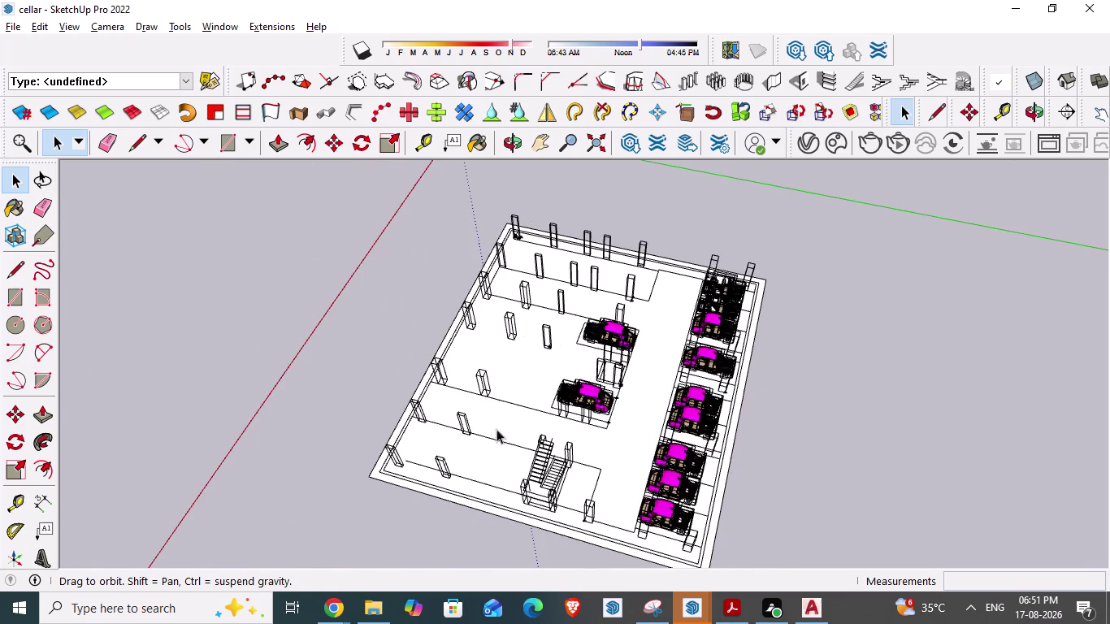
key(alt+Tab)
key(alt+Tab)
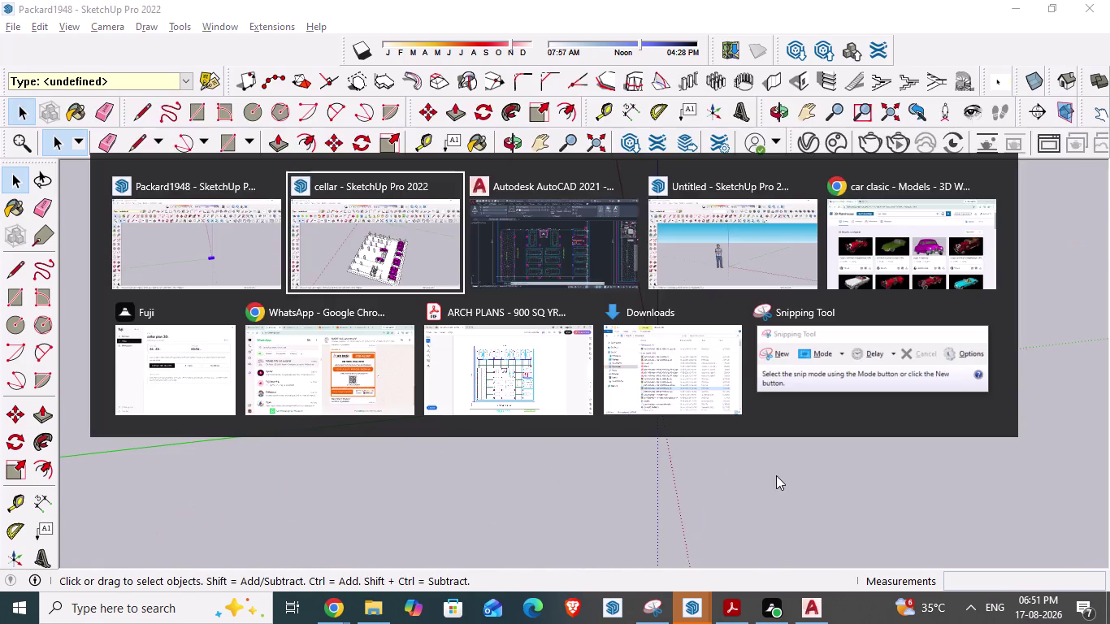
Check the bay layout in AutoCAD's ARCH PLANS drawing, then return to the SketchUp cellar.
key(alt+Tab)
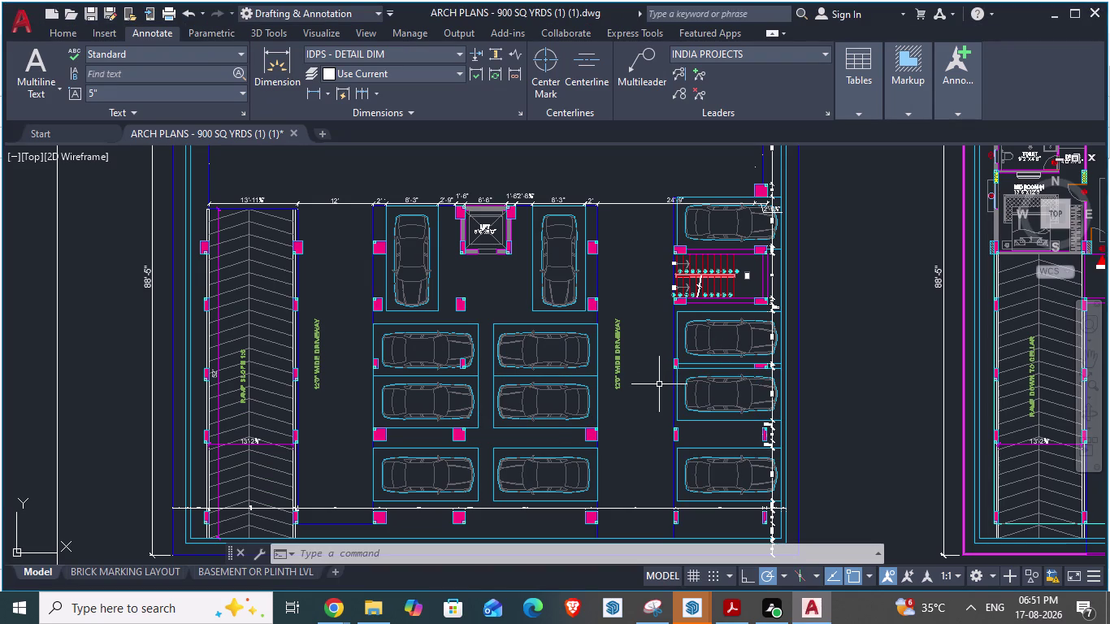
key(alt+Tab)
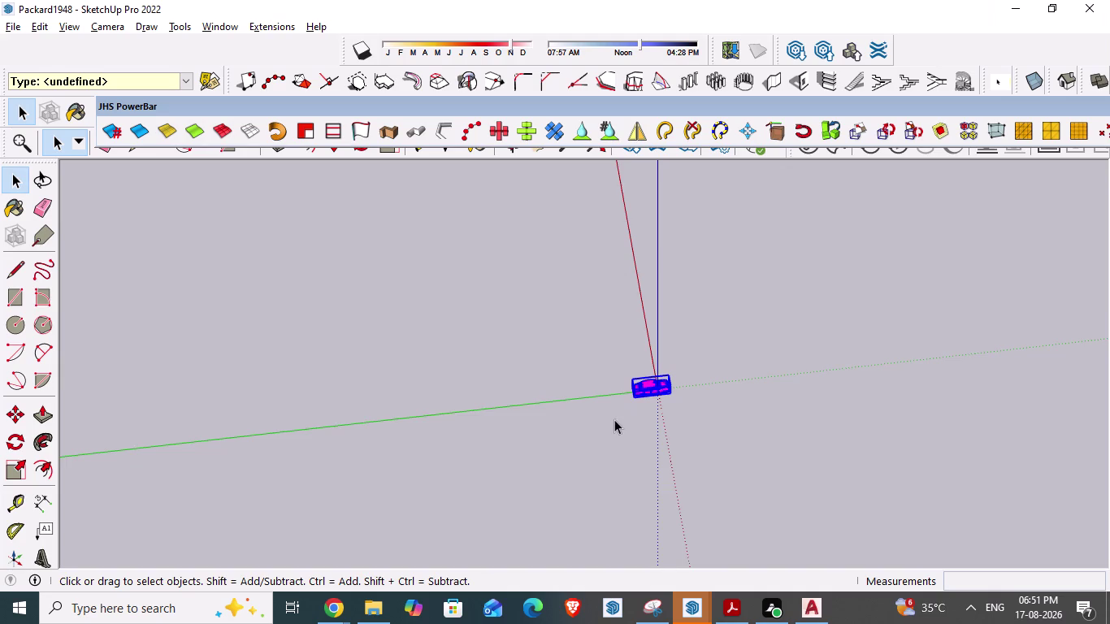
scroll(down, 3)
scroll(down, 3)
key(alt+Tab)
key(alt+Tab)
scroll(down, 3)
middle_drag(626, 427, 669, 516)
scroll(up, 3)
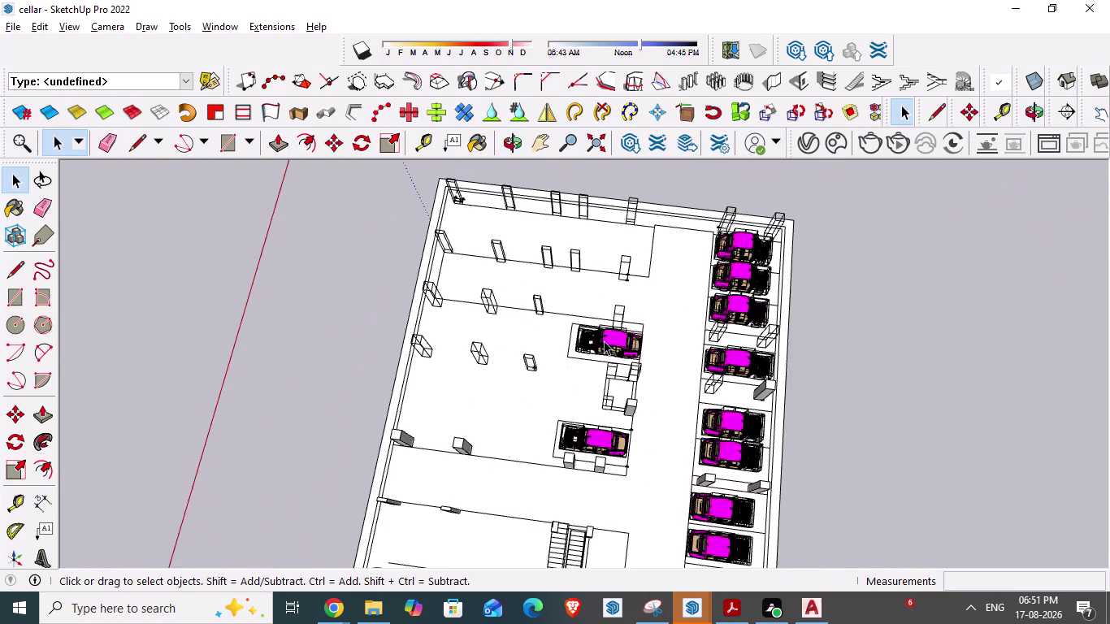
Copy and paste the pink car from the central bay.
scroll(up, 3)
scroll(up, 3)
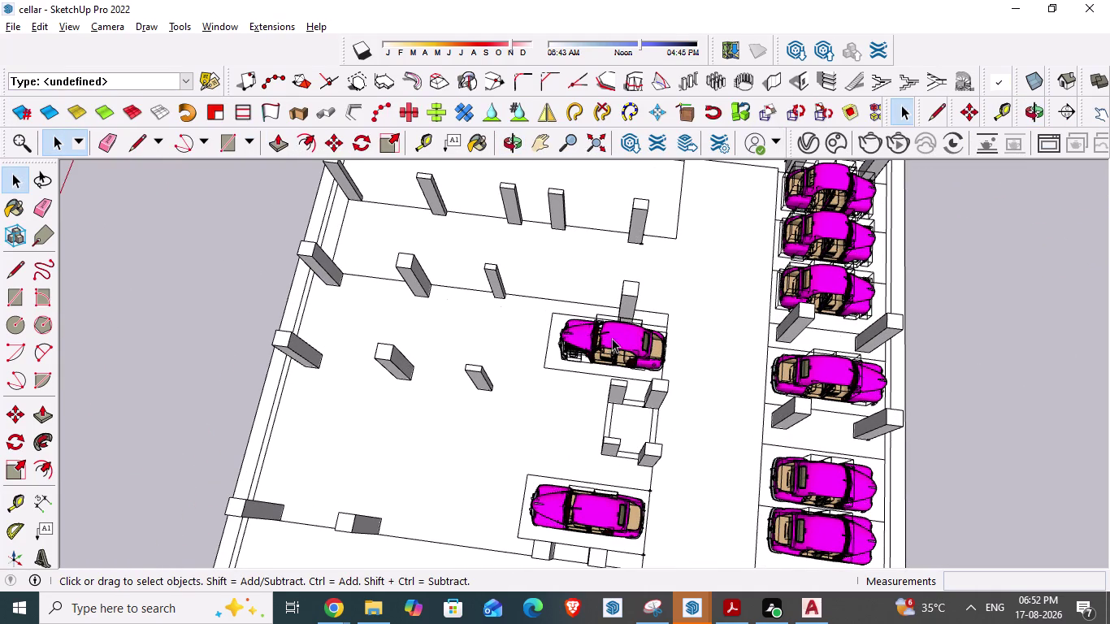
click(623, 338)
key(ctrl+c)
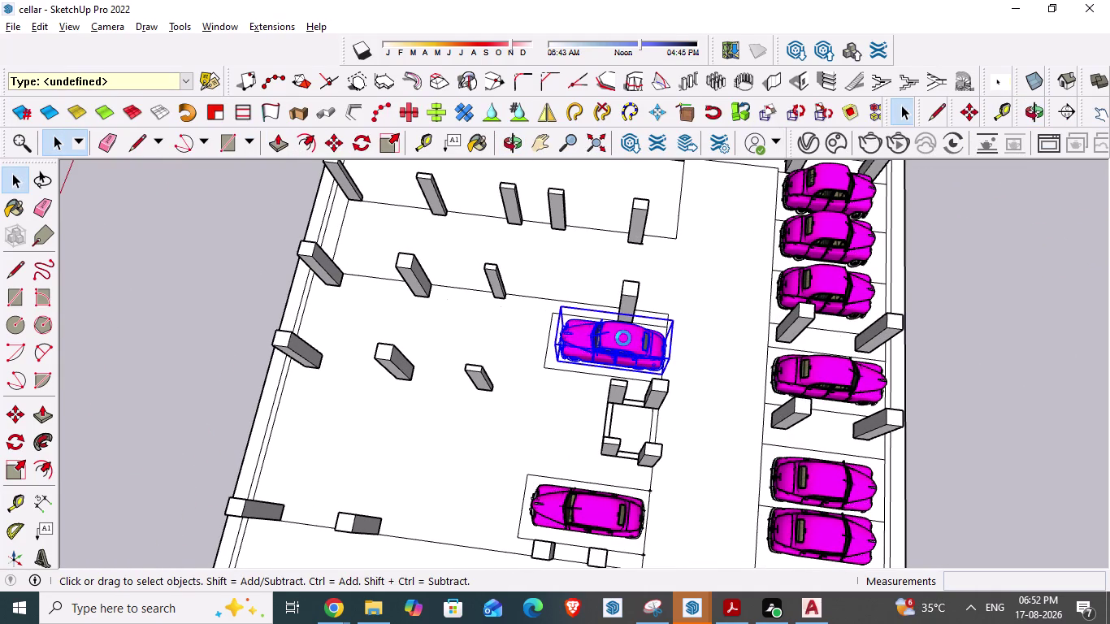
key(ctrl+v)
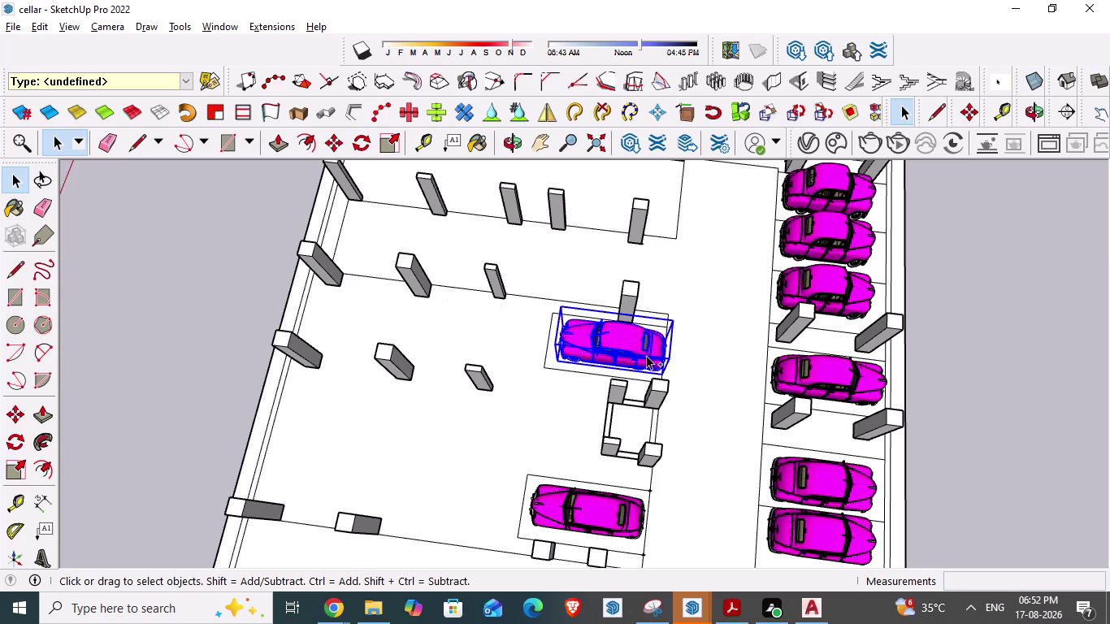
Place the pasted car in the empty bay beside the staircase and inspect it.
scroll(down, 3)
scroll(down, 3)
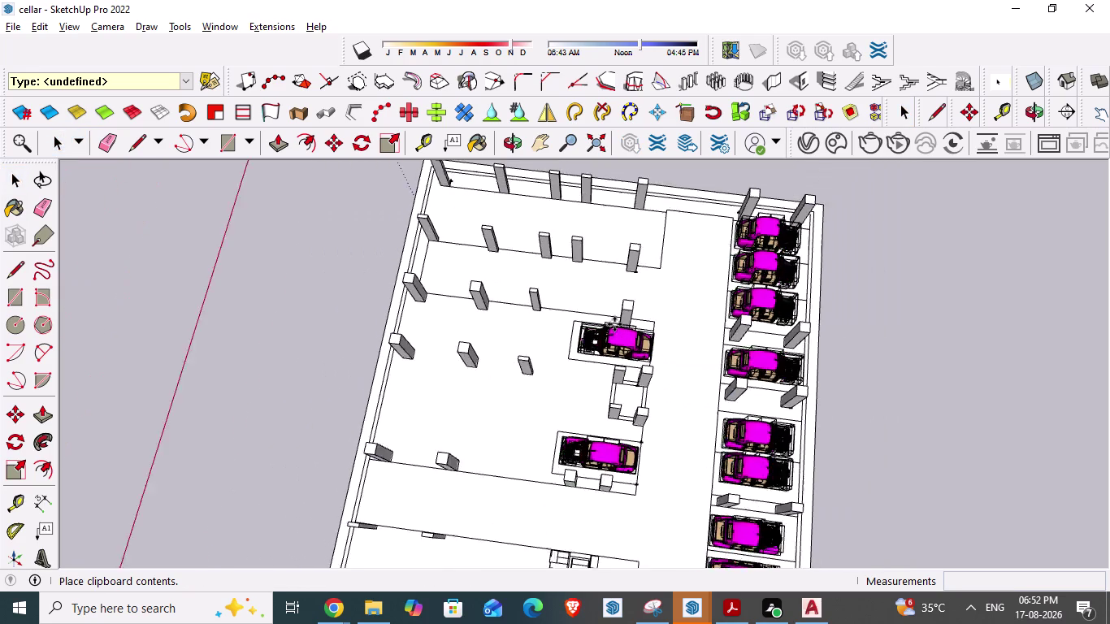
scroll(down, 3)
scroll(down, 3)
scroll(up, 3)
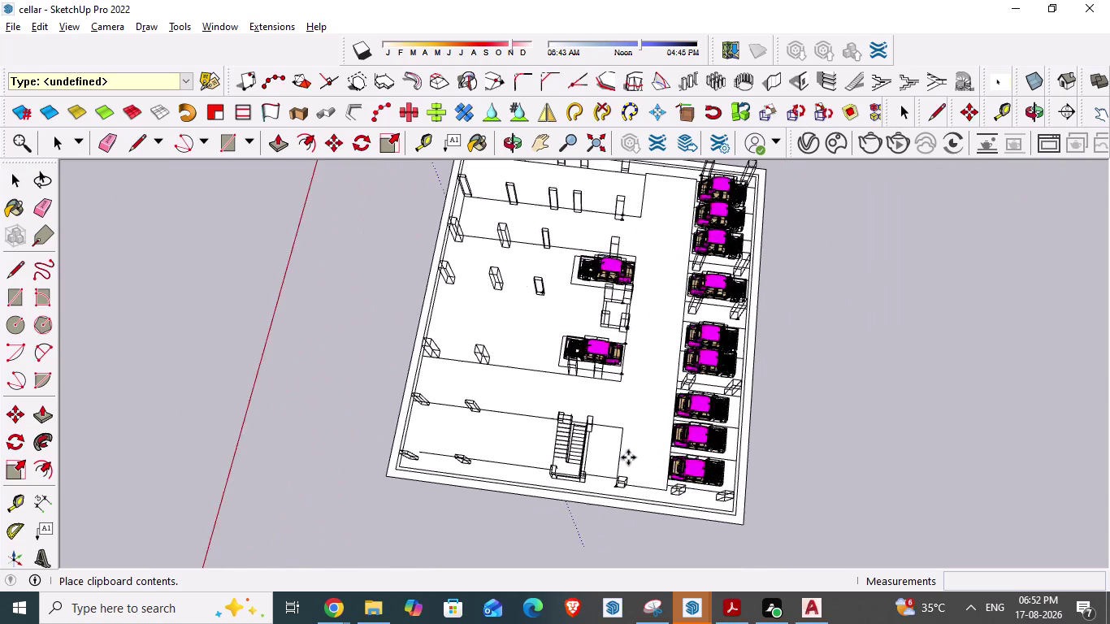
scroll(up, 3)
scroll(up, 3)
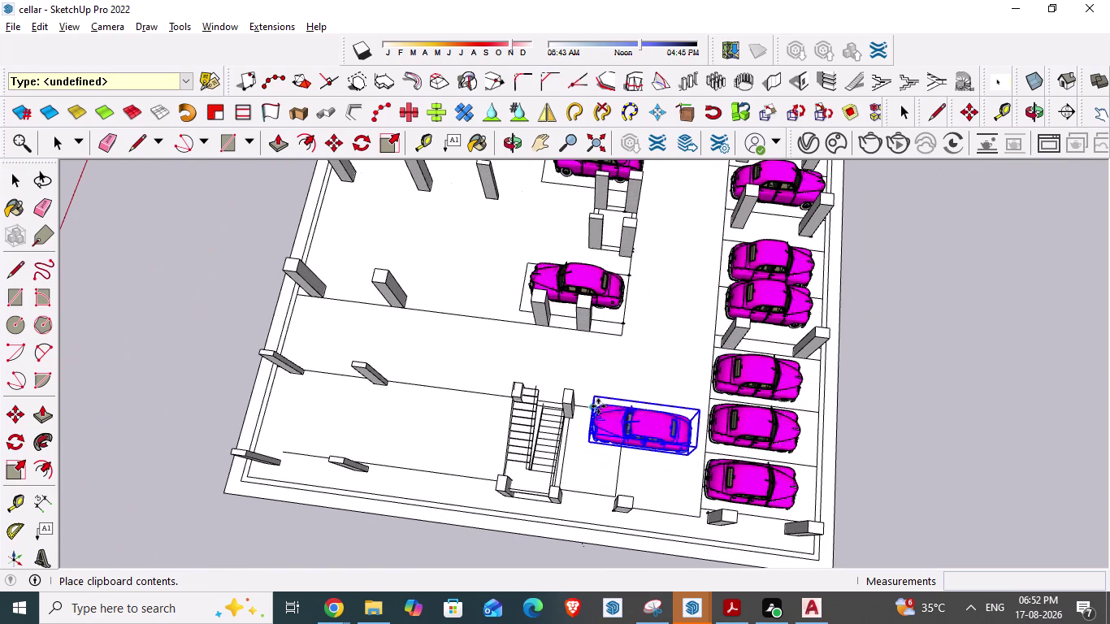
click(598, 407)
middle_drag(629, 467, 662, 370)
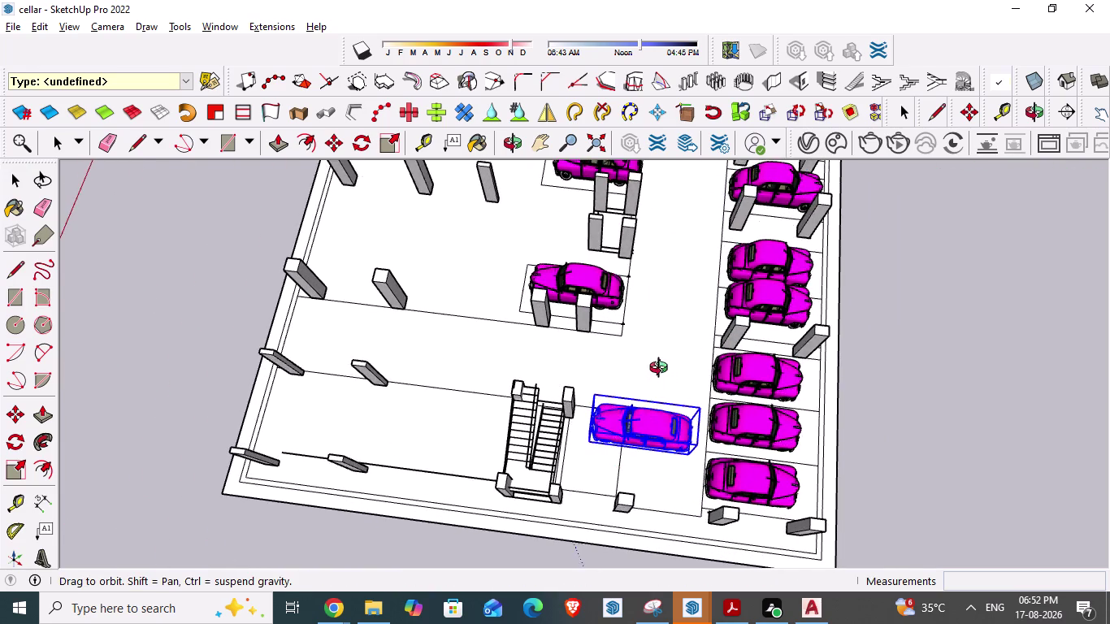
middle_drag(662, 369, 673, 331)
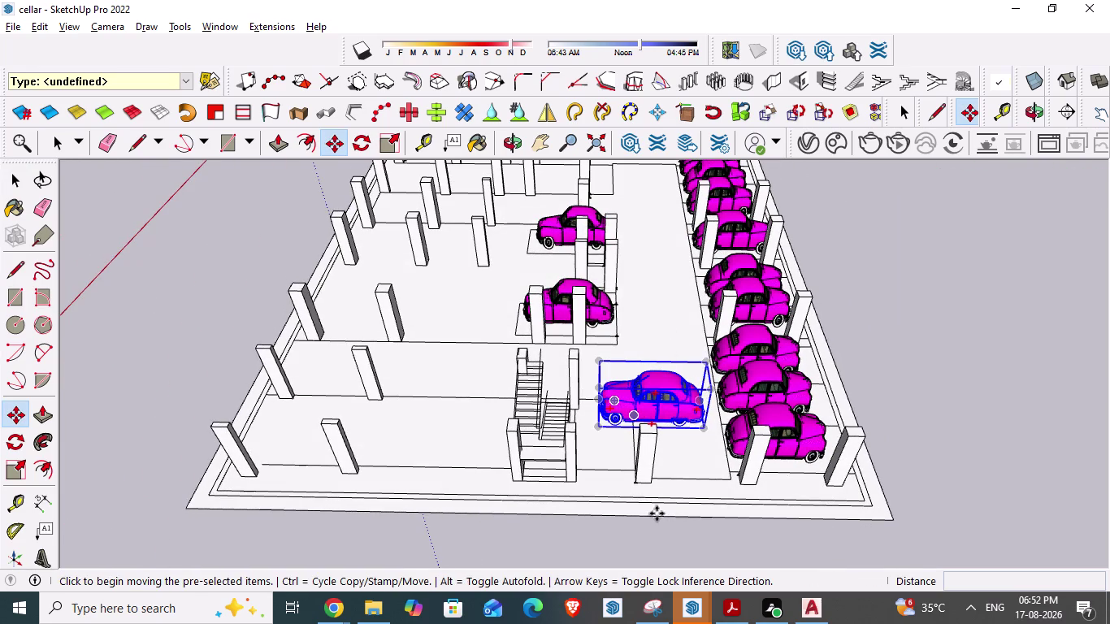
Rotate the pink car copy 90 degrees about its base.
click(363, 149)
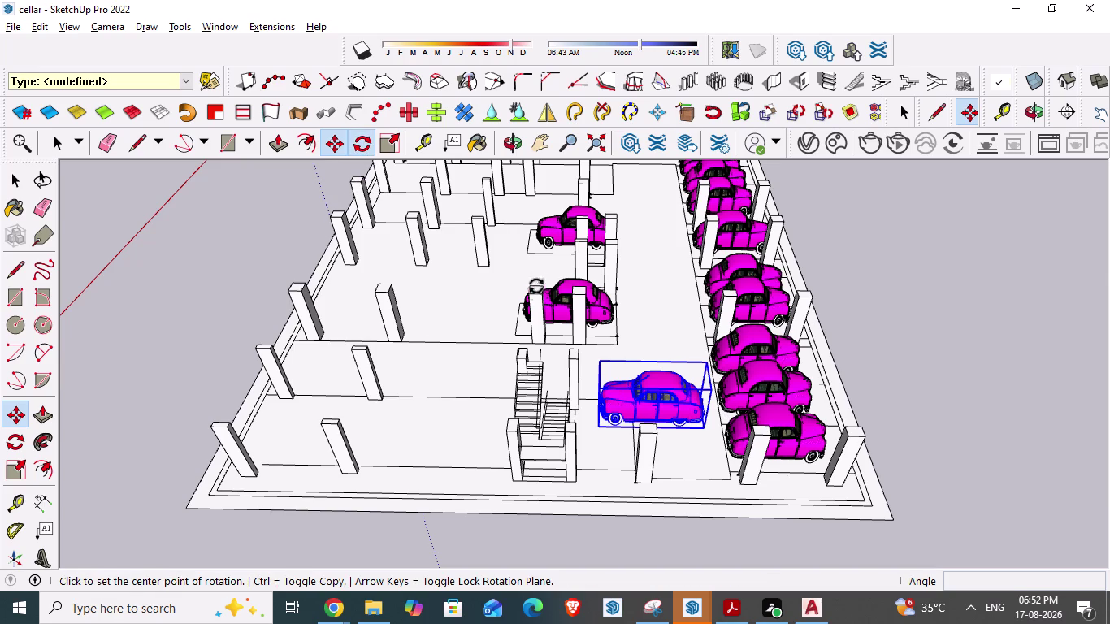
scroll(up, 3)
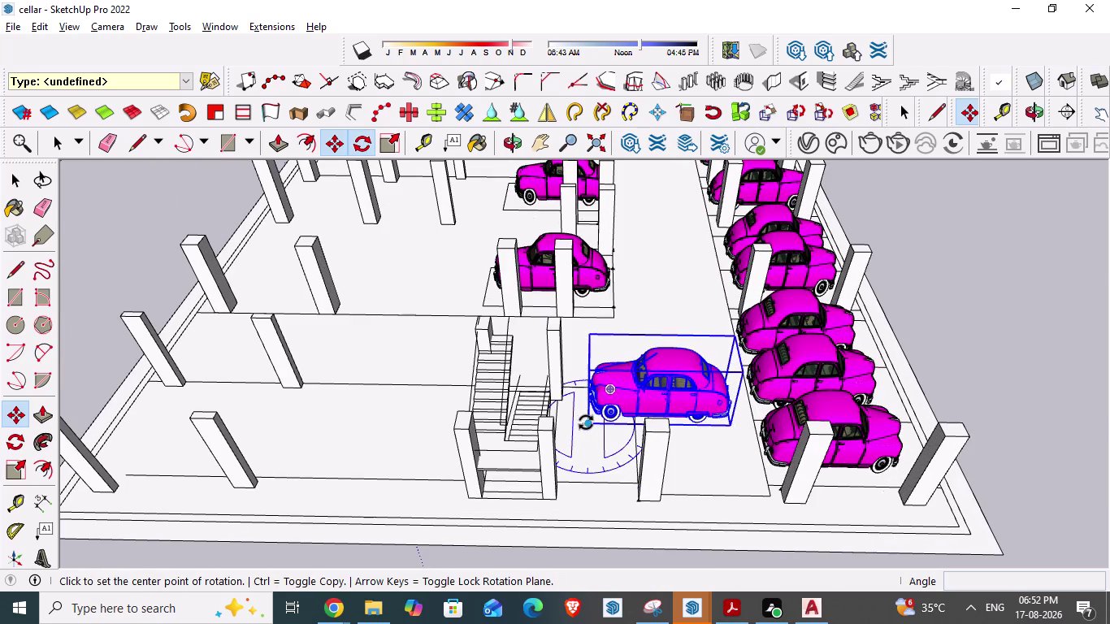
click(589, 423)
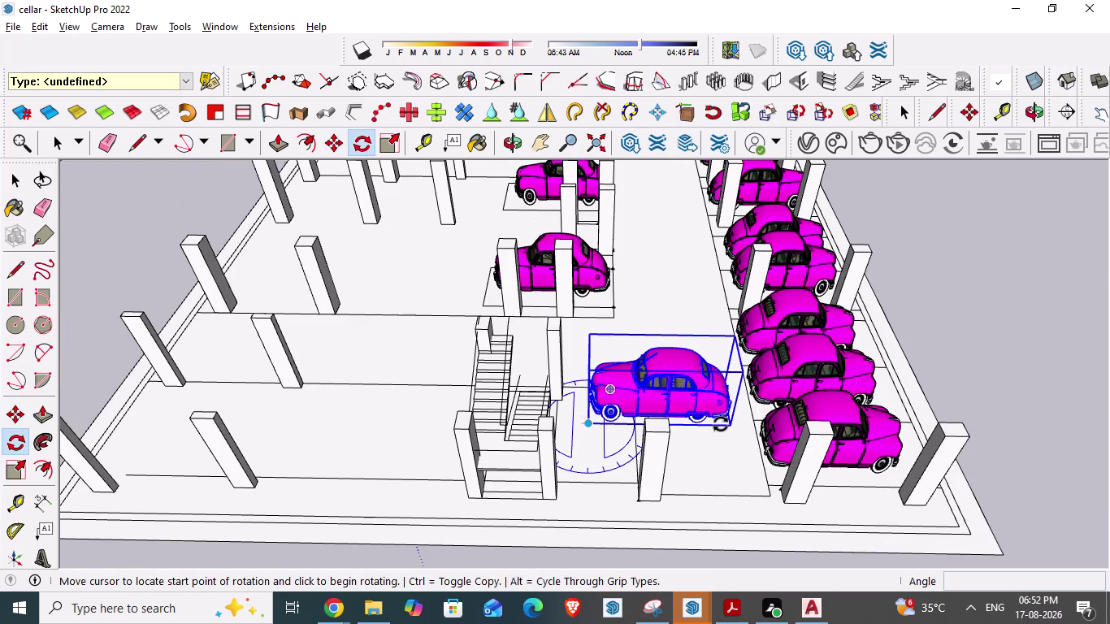
click(730, 424)
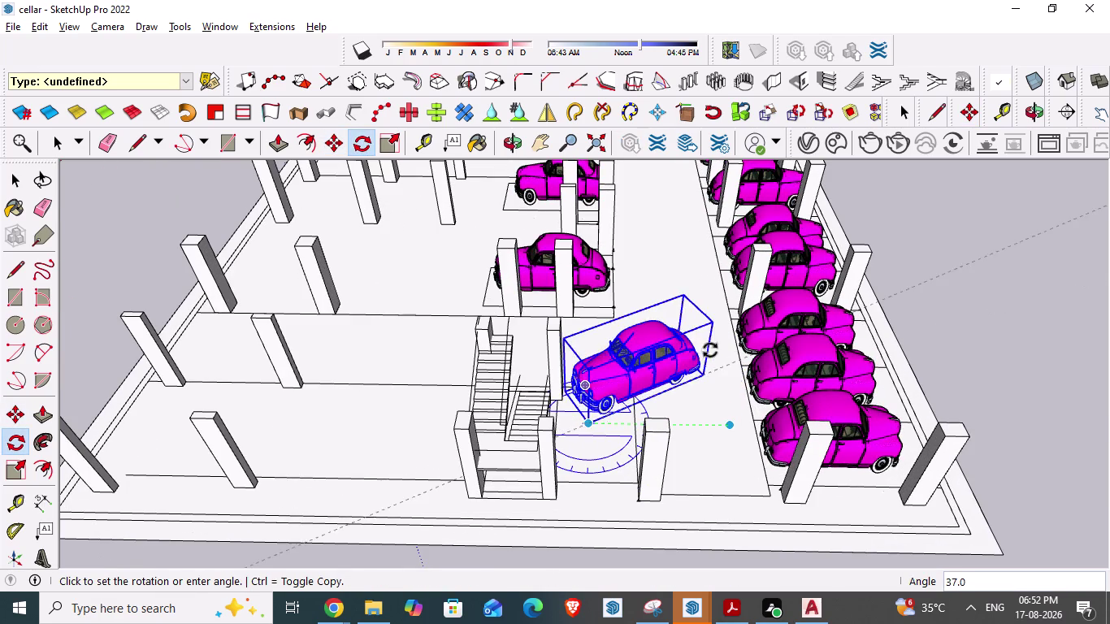
text(90)
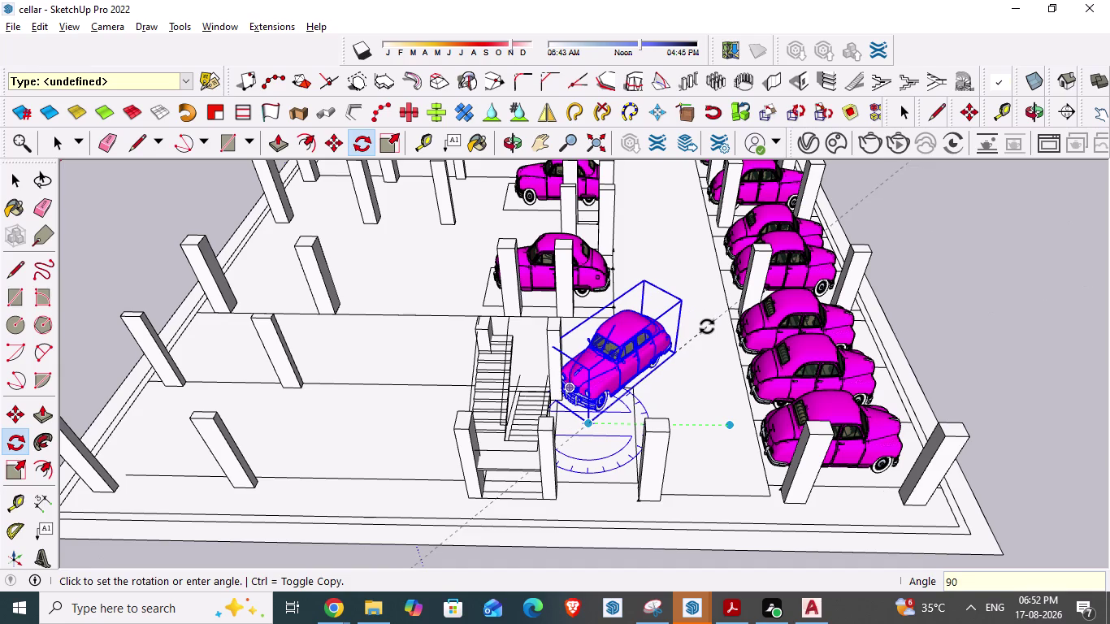
key(Return)
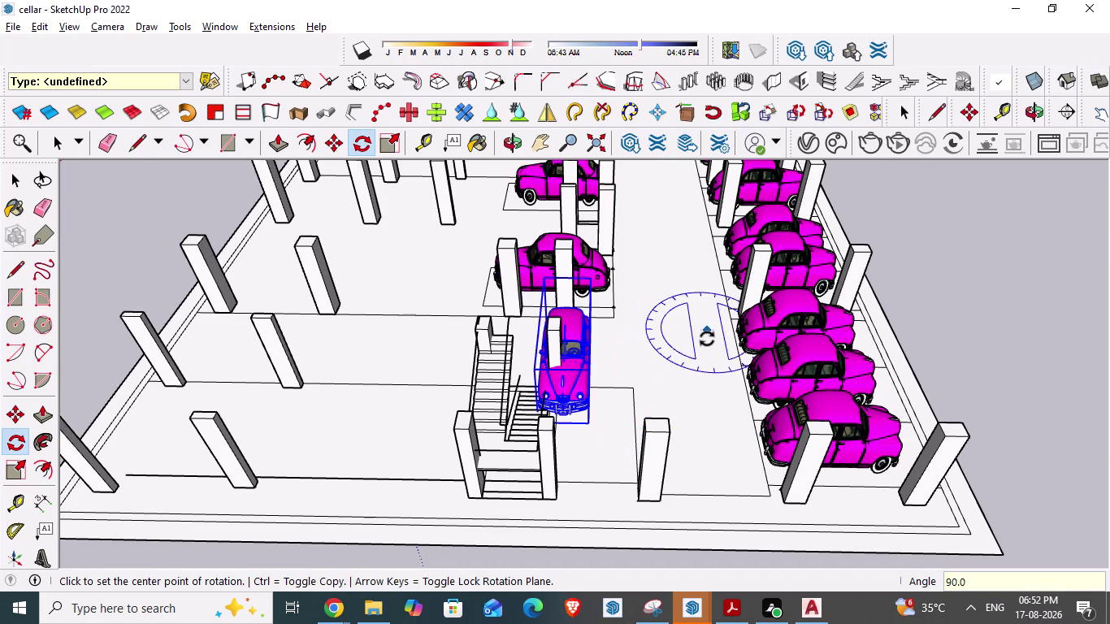
key(space)
Slide the rotated car along its bay until it sits beside the staircase.
scroll(up, 3)
click(568, 374)
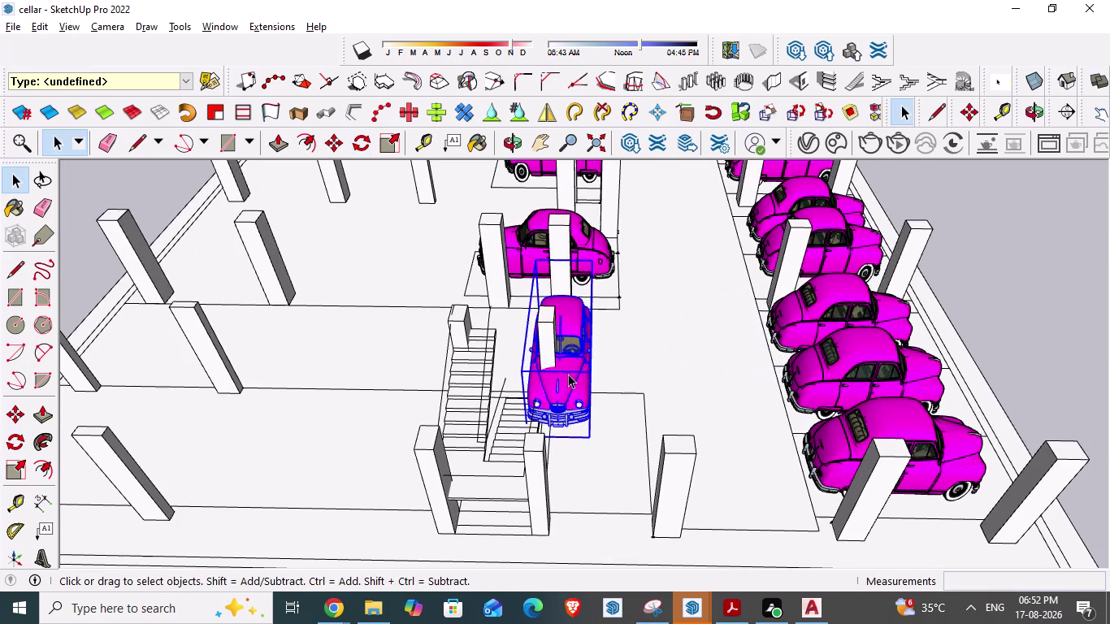
key(m)
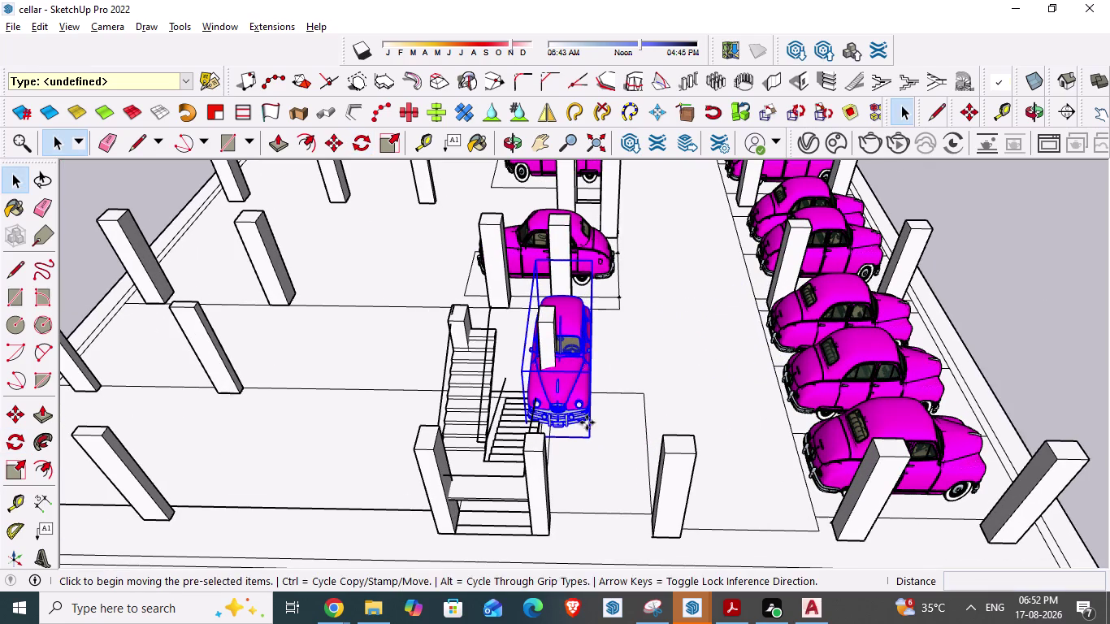
drag(588, 438, 632, 484)
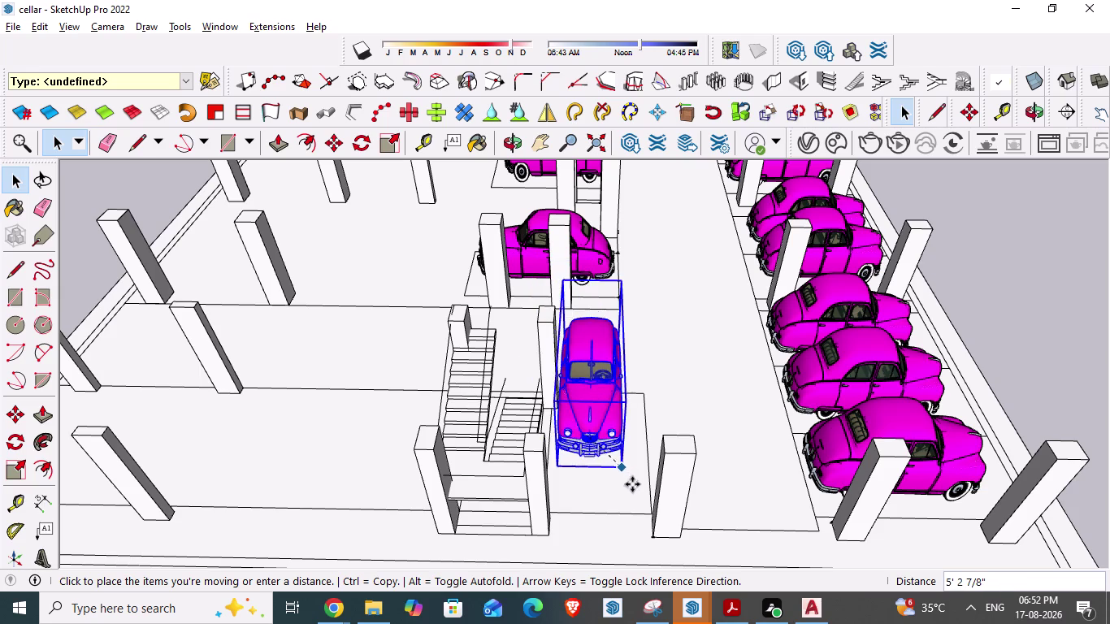
drag(633, 485, 632, 504)
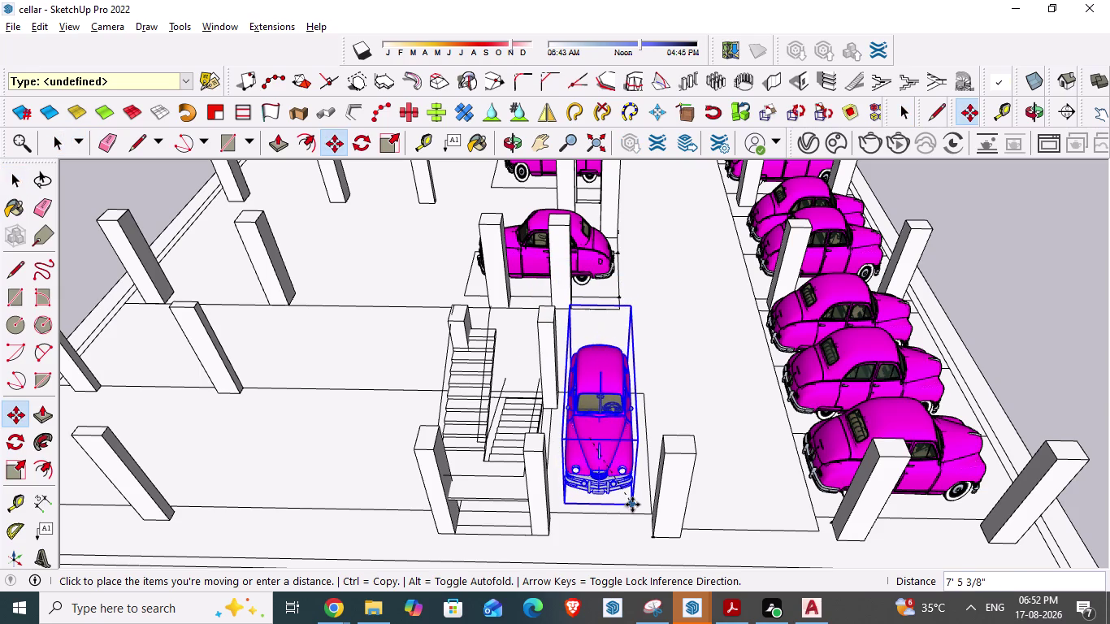
drag(632, 505, 633, 508)
click(633, 508)
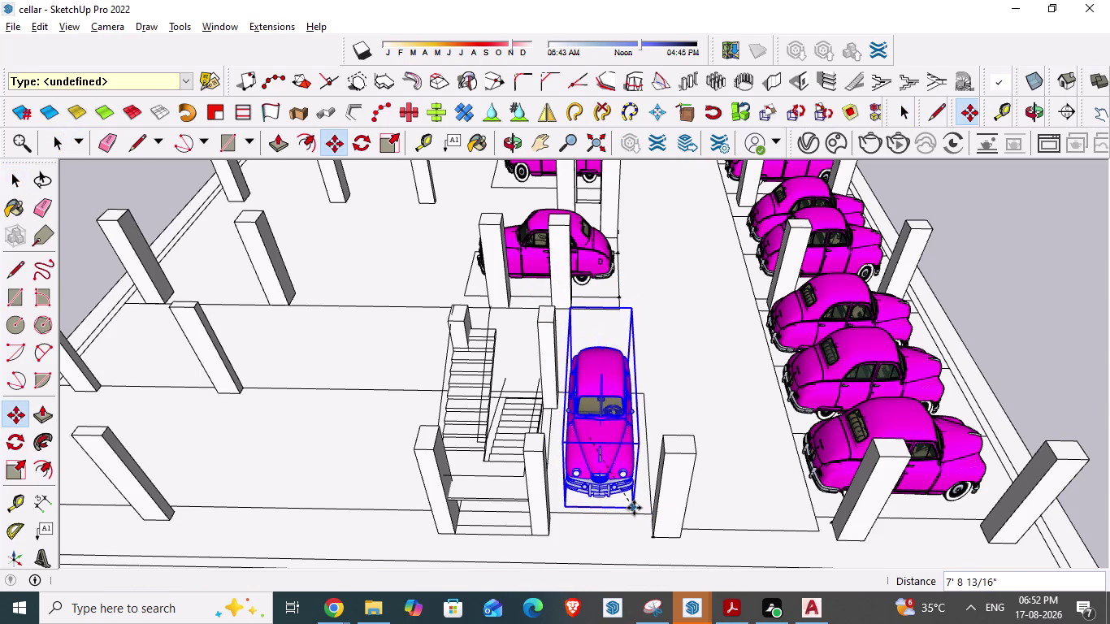
key(space)
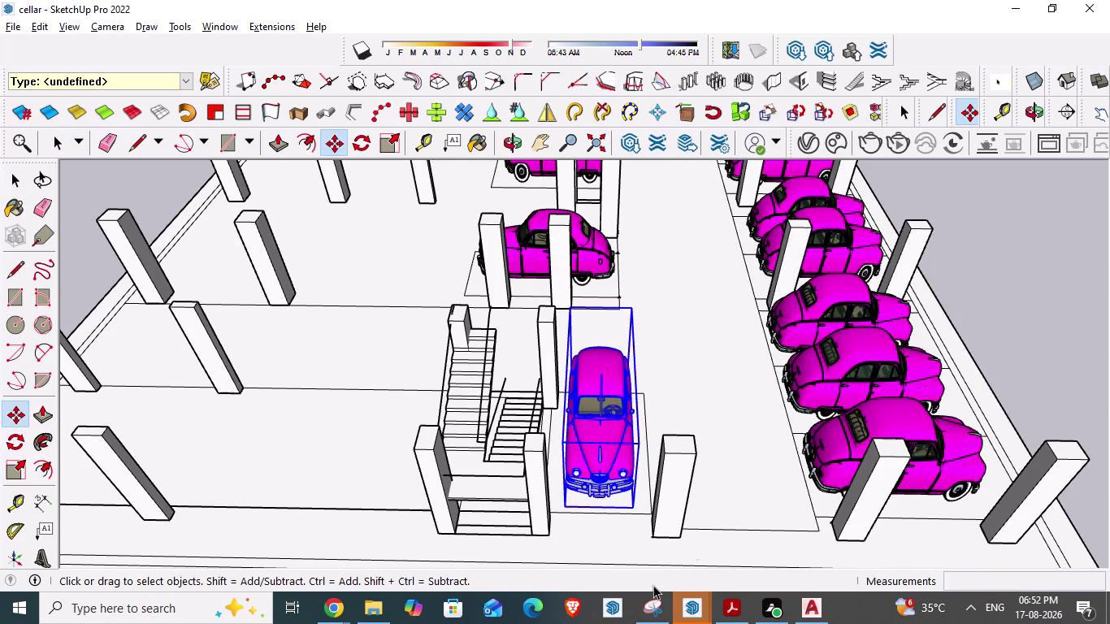
scroll(down, 3)
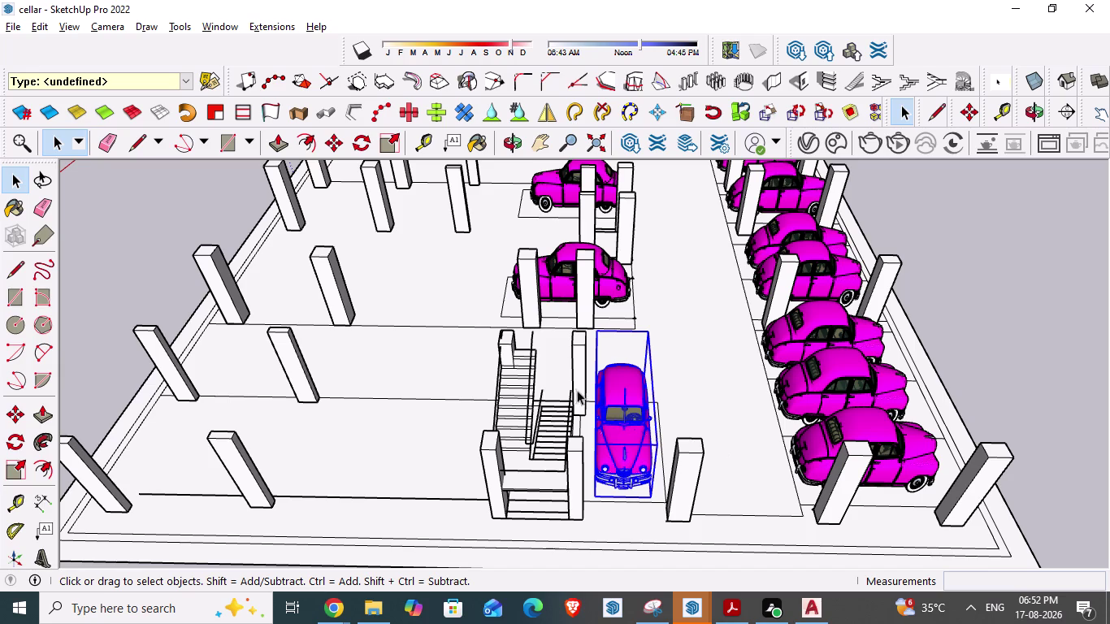
key(alt+Tab)
scroll(down, 3)
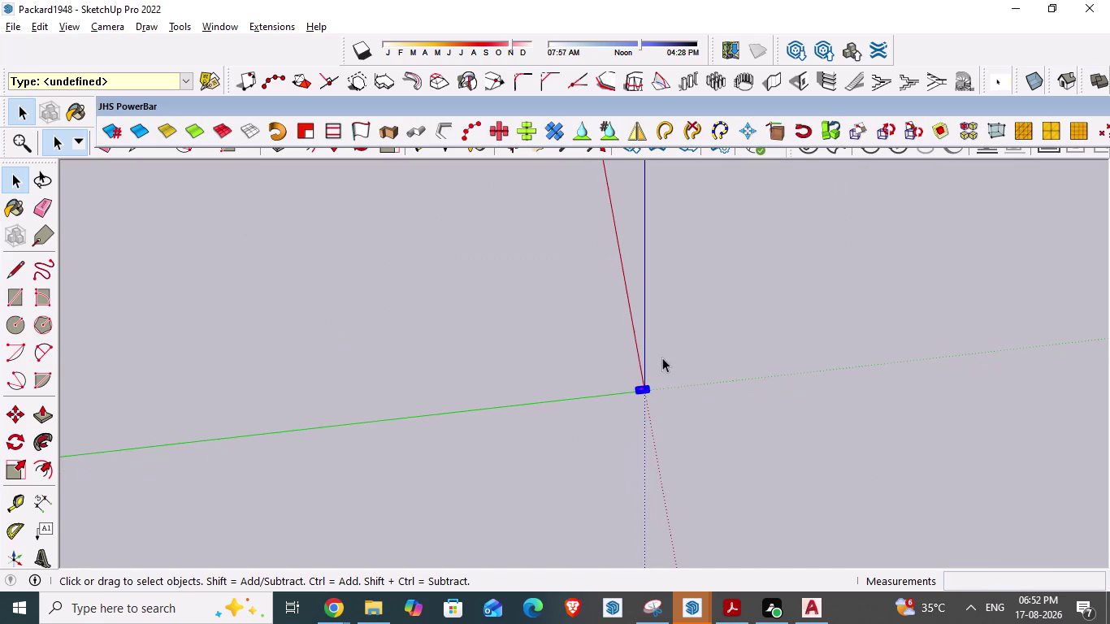
key(alt+Tab)
key(alt+Tab)
scroll(down, 3)
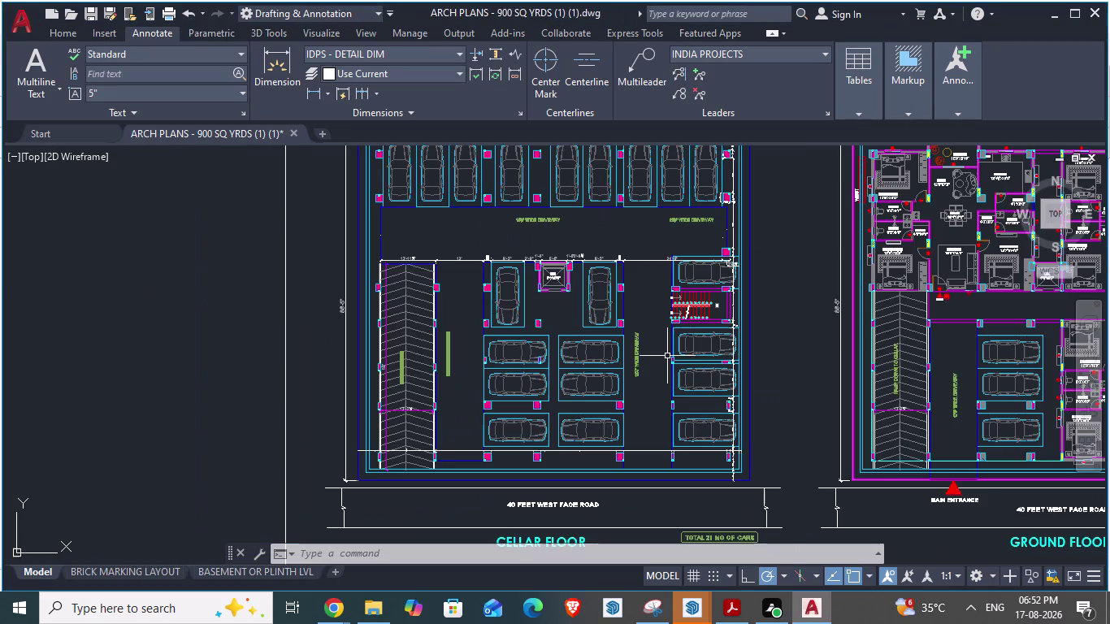
scroll(up, 3)
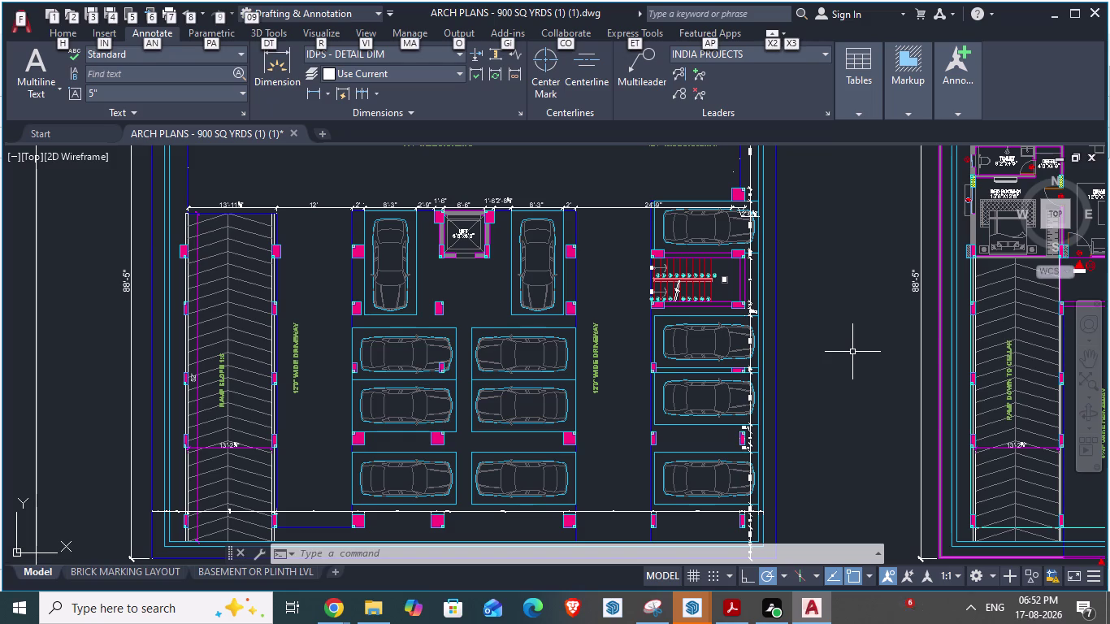
key(alt+Tab)
key(alt+Tab)
key(alt+Tab)
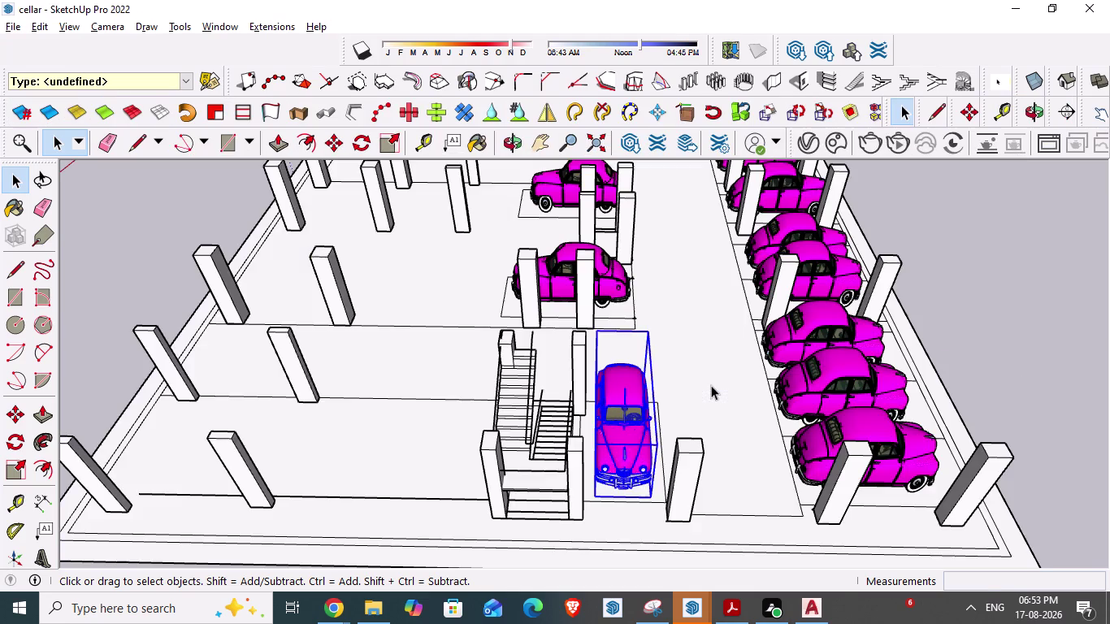
scroll(down, 3)
middle_drag(638, 406, 620, 500)
Orbit and zoom to a close top view over the stair-side car.
scroll(down, 3)
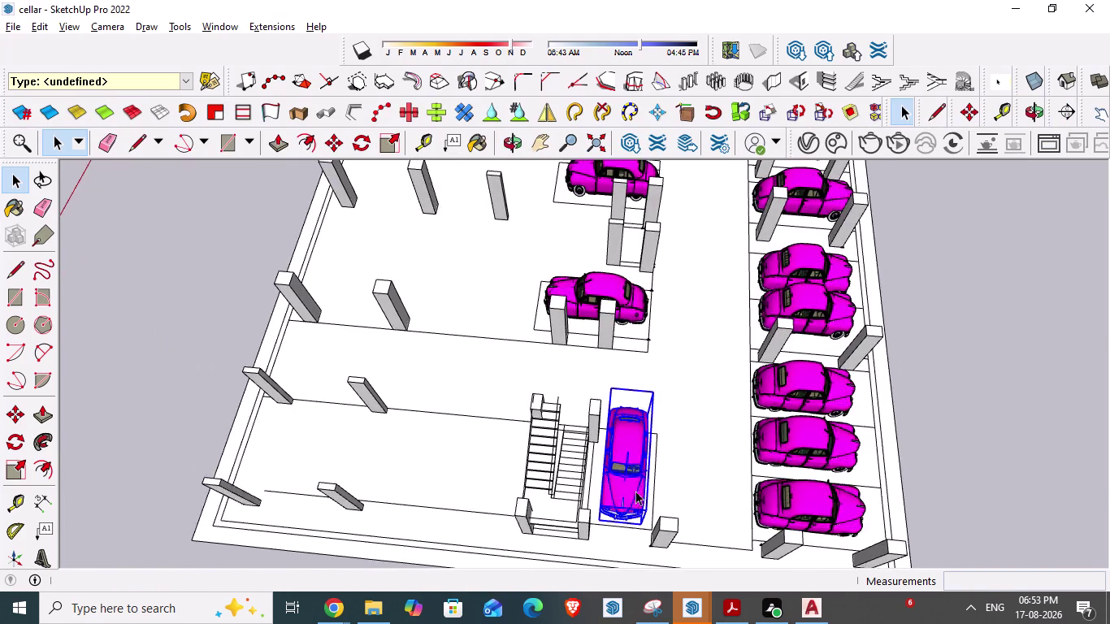
scroll(down, 3)
scroll(down, 3)
middle_drag(506, 491, 528, 529)
middle_drag(644, 447, 623, 513)
scroll(up, 3)
middle_drag(690, 493, 476, 478)
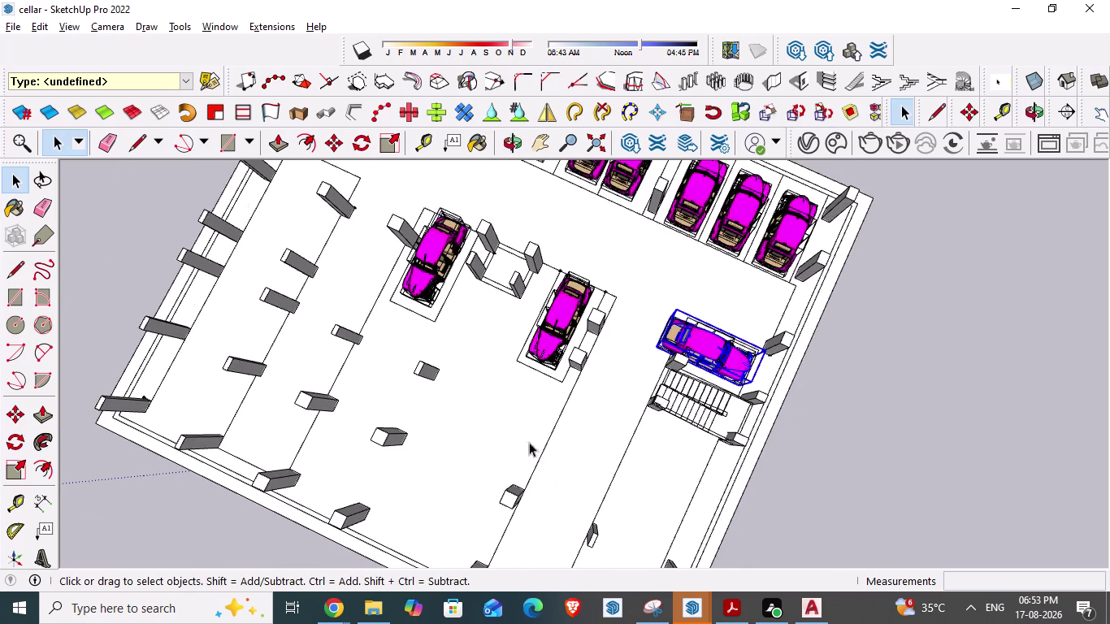
Select the stair-side car and inspect it from the side.
scroll(down, 3)
scroll(up, 3)
scroll(up, 3)
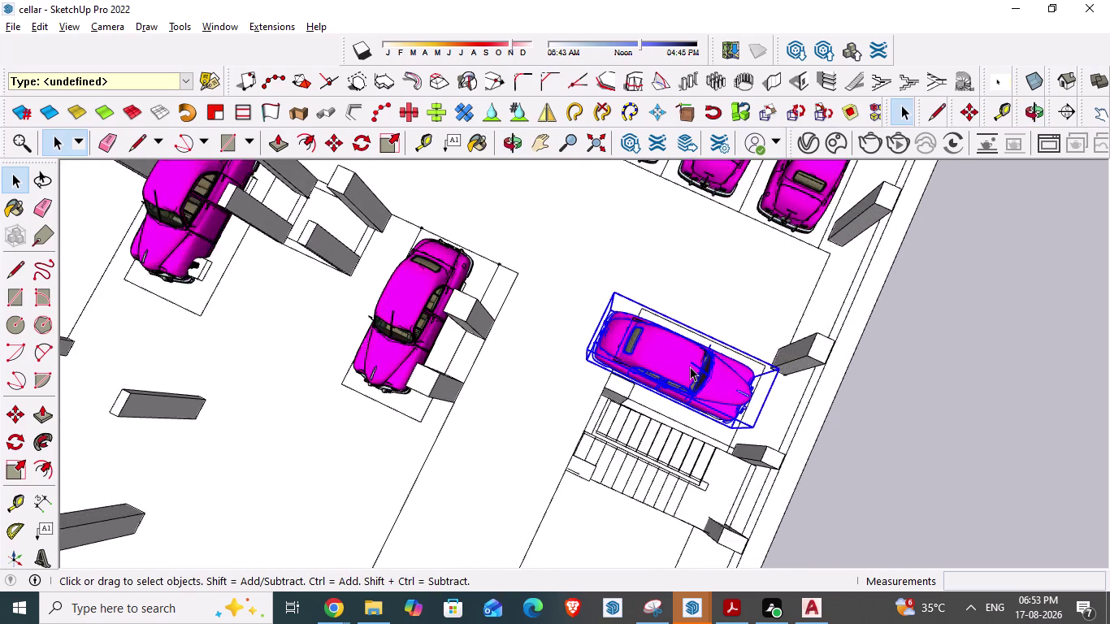
scroll(up, 3)
click(685, 367)
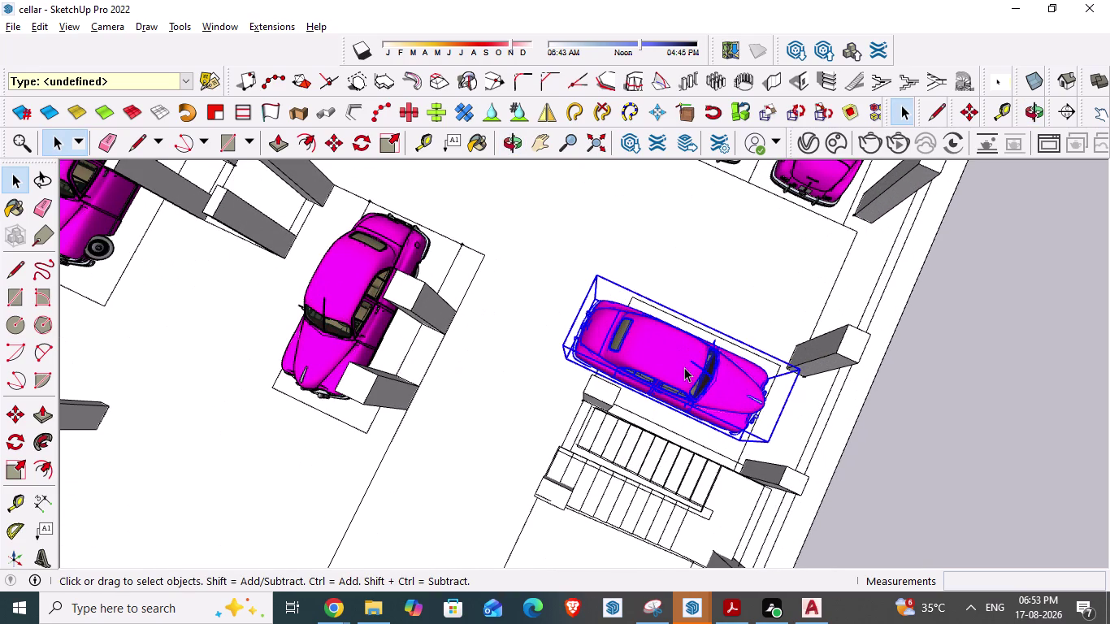
middle_drag(541, 412, 731, 285)
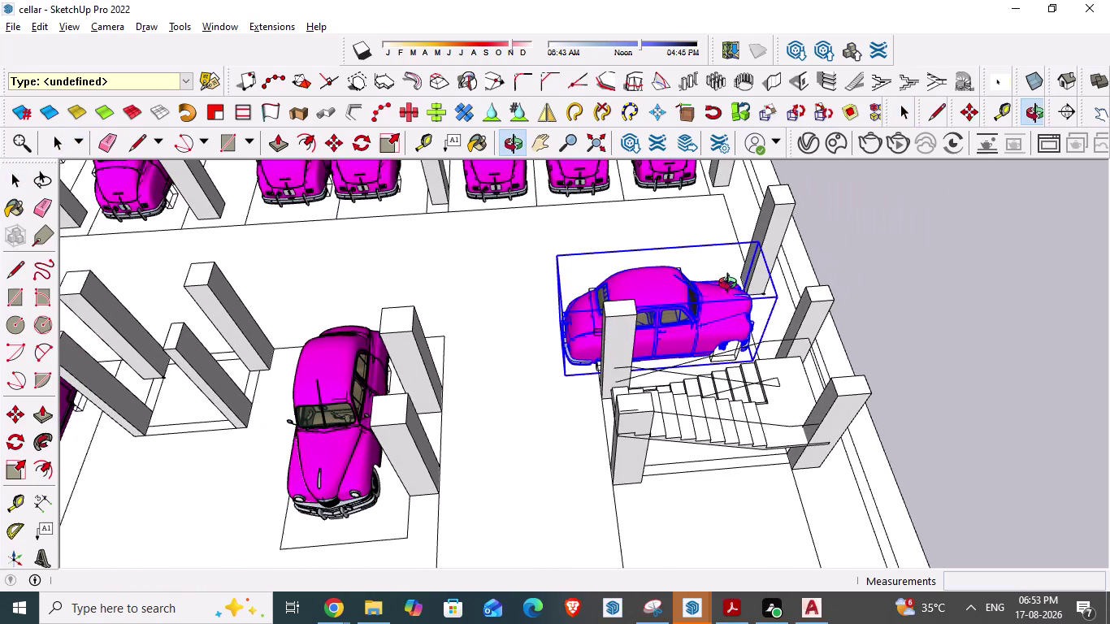
click(660, 326)
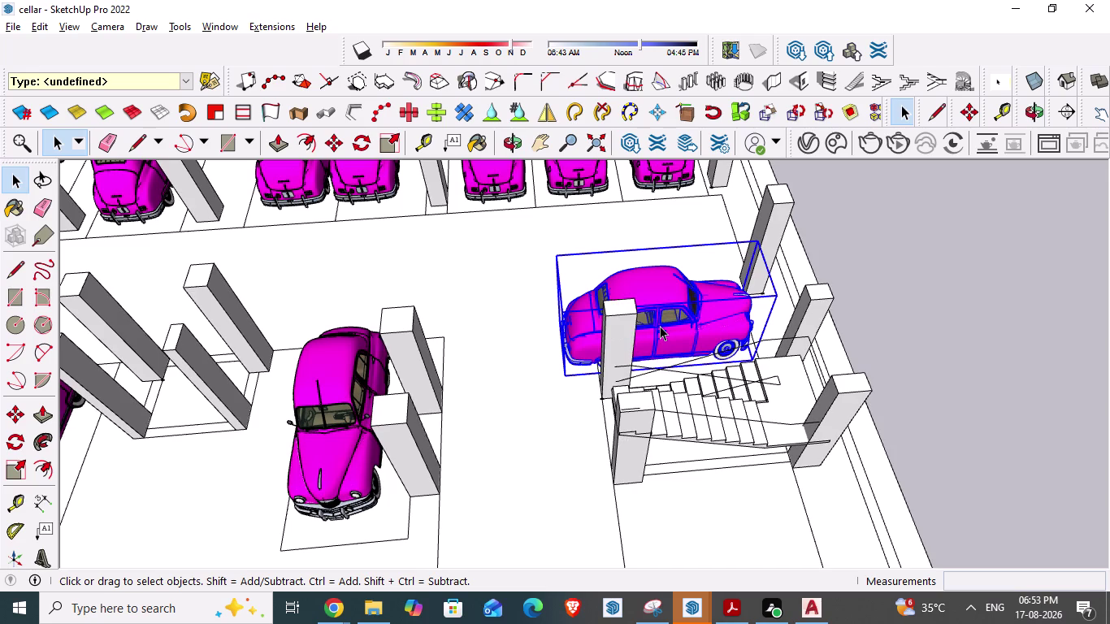
Shorten the stair-side car's length with Scale, then clear the selection.
key(s)
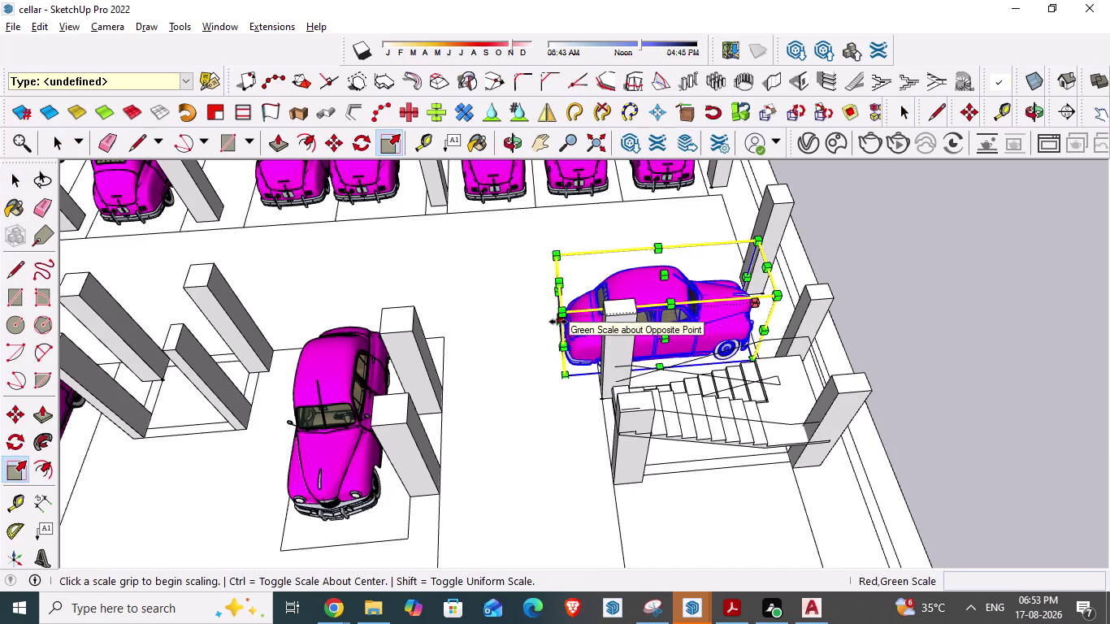
drag(559, 322, 600, 322)
click(600, 322)
key(space)
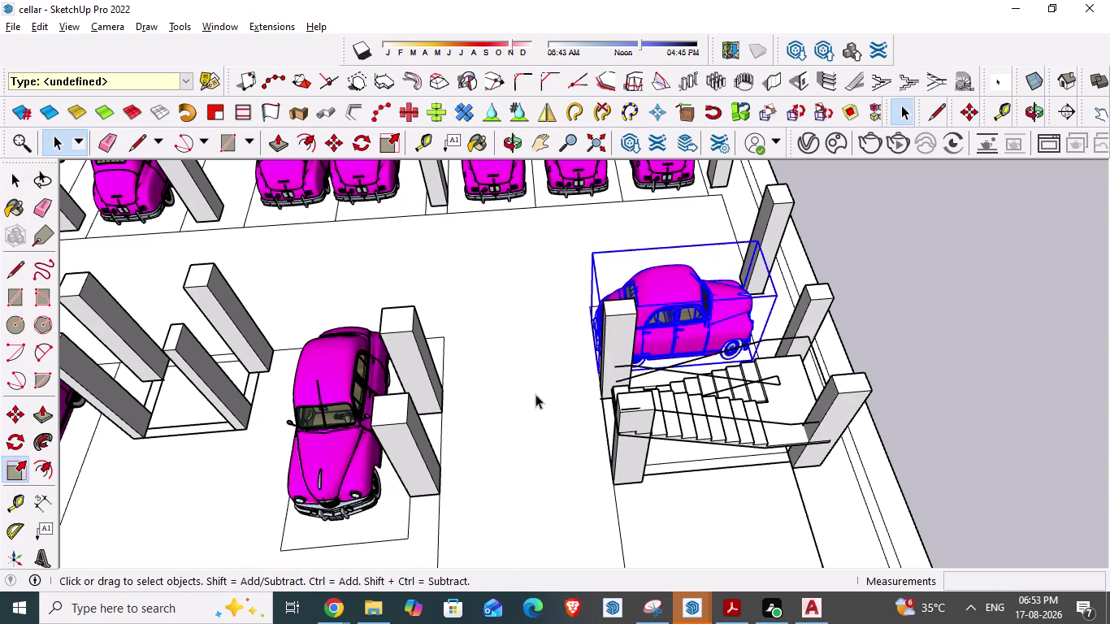
click(537, 395)
Orbit around the stairs and parking rows to check the shortened car's fit.
scroll(down, 3)
middle_drag(643, 390, 485, 459)
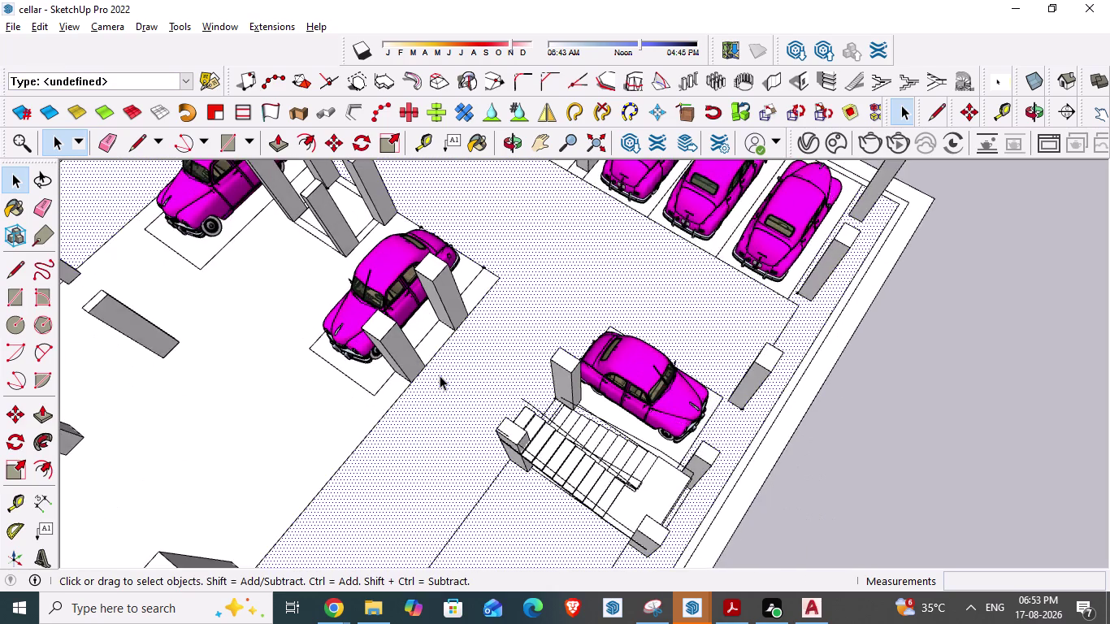
scroll(down, 3)
middle_drag(643, 413, 530, 459)
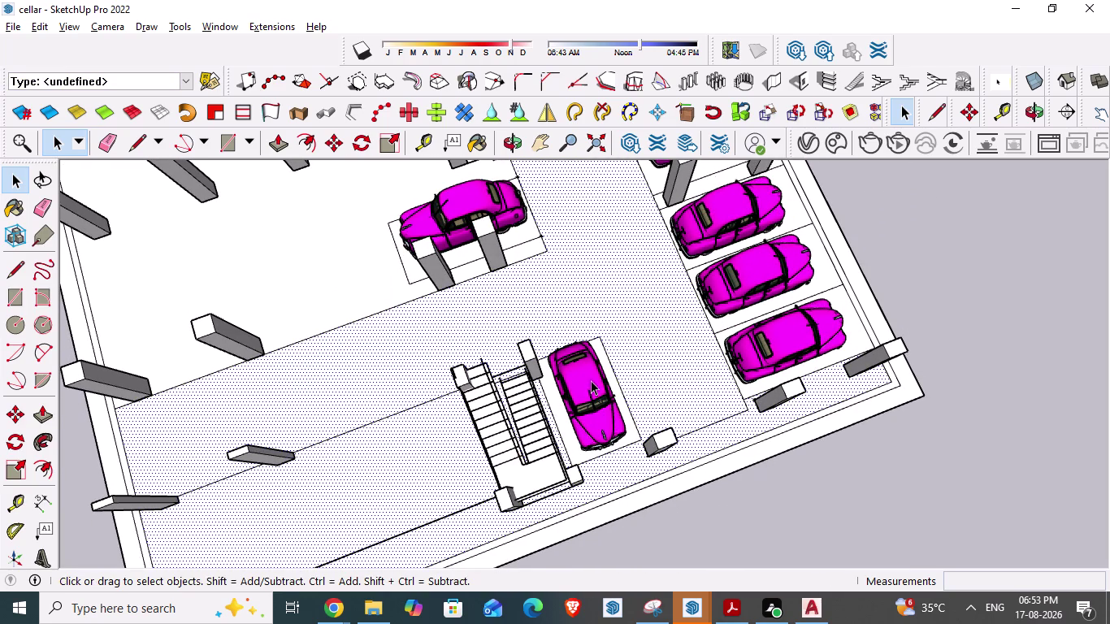
middle_drag(587, 384, 617, 429)
middle_drag(548, 444, 585, 443)
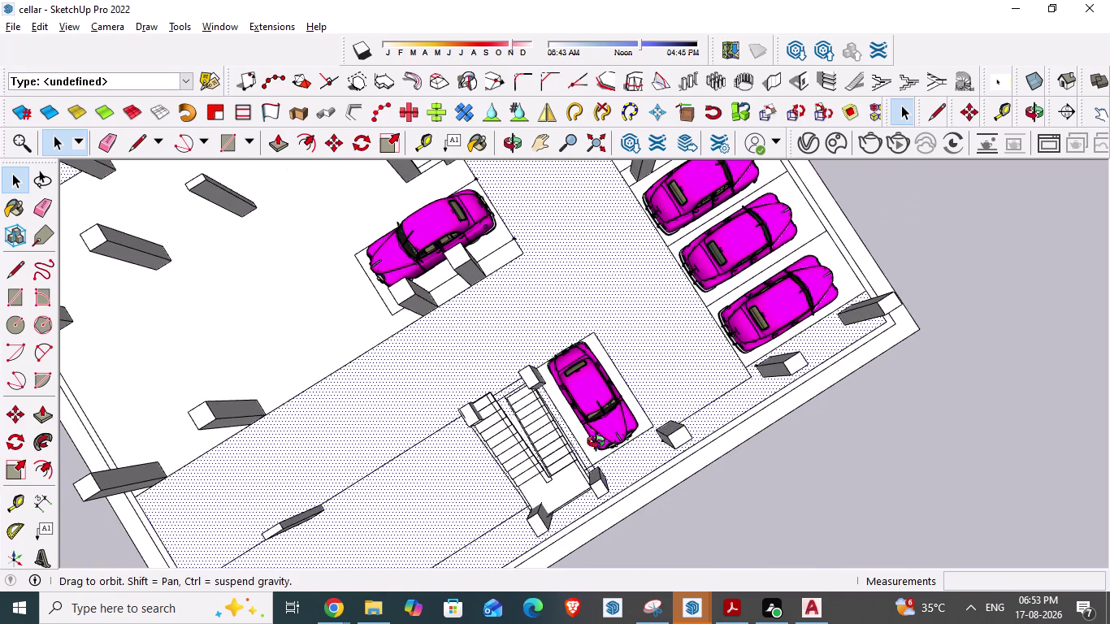
middle_drag(584, 444, 820, 393)
middle_drag(451, 440, 694, 445)
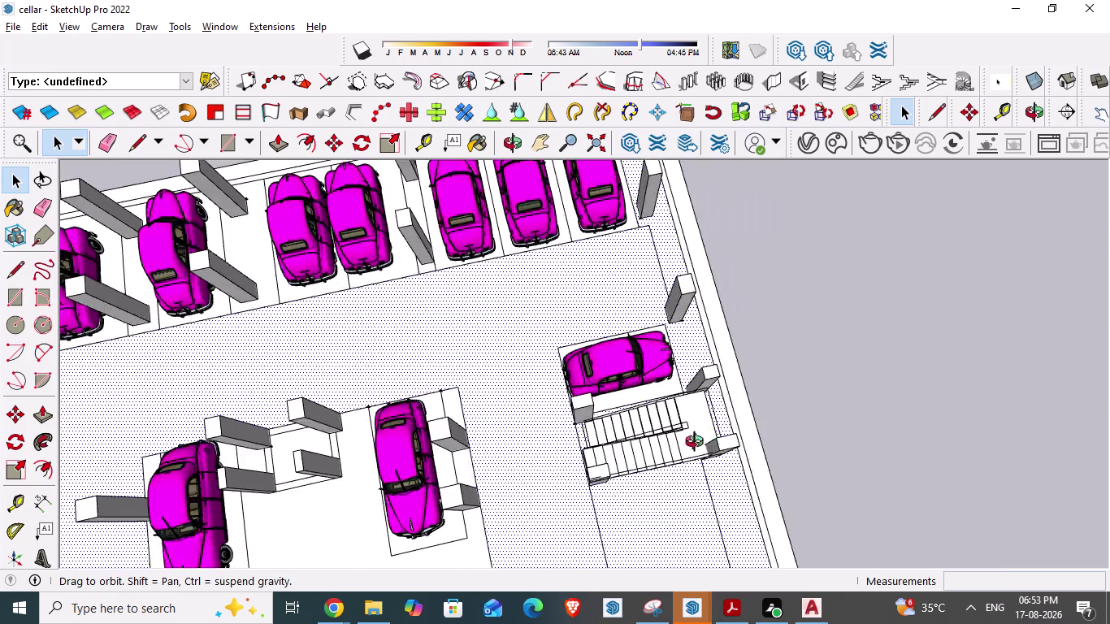
middle_drag(694, 445, 731, 435)
Copy the stair-side car to the clipboard.
click(615, 349)
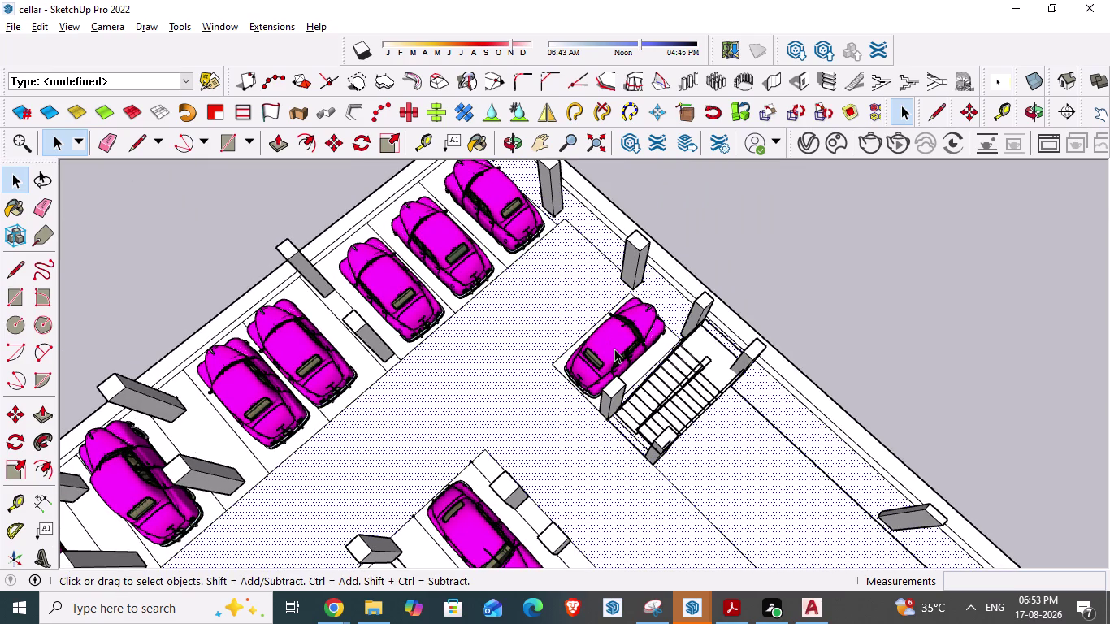
key(ctrl+c)
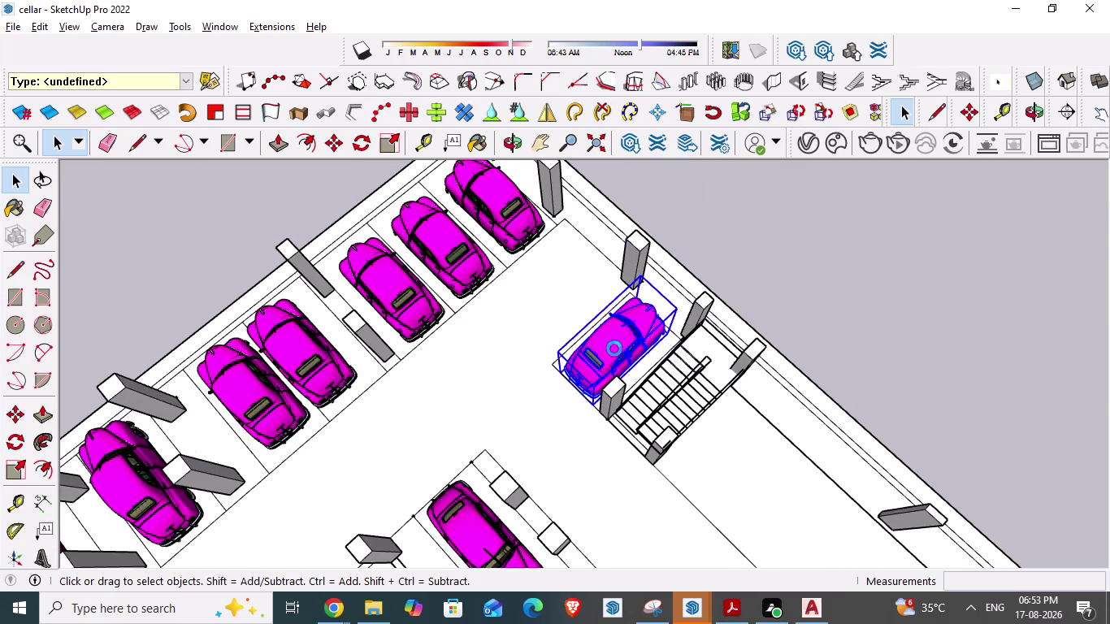
scroll(down, 3)
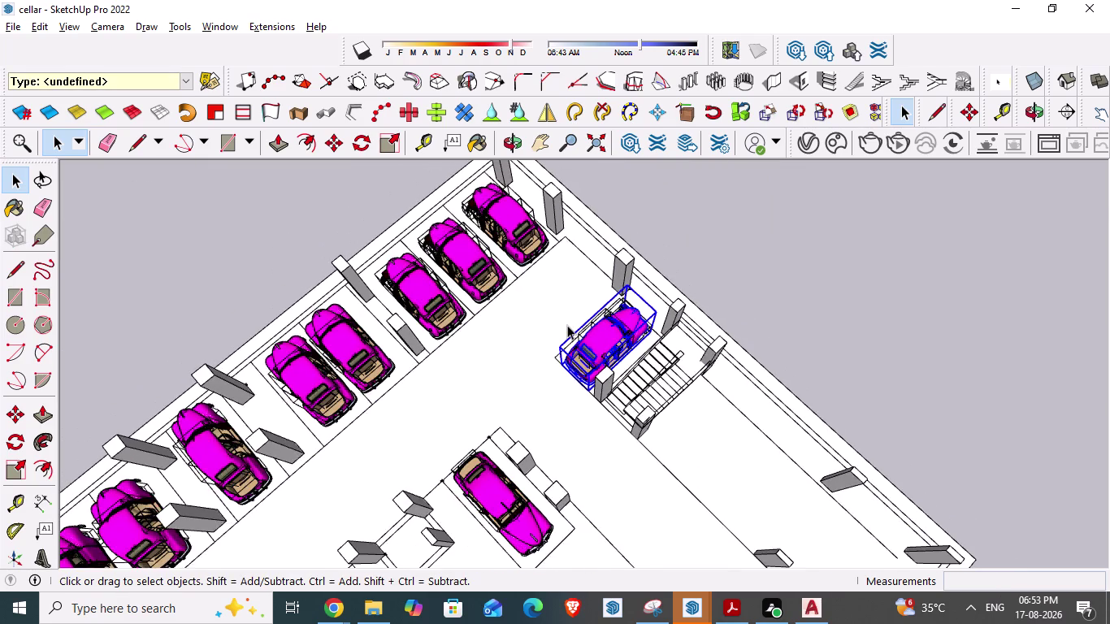
scroll(down, 3)
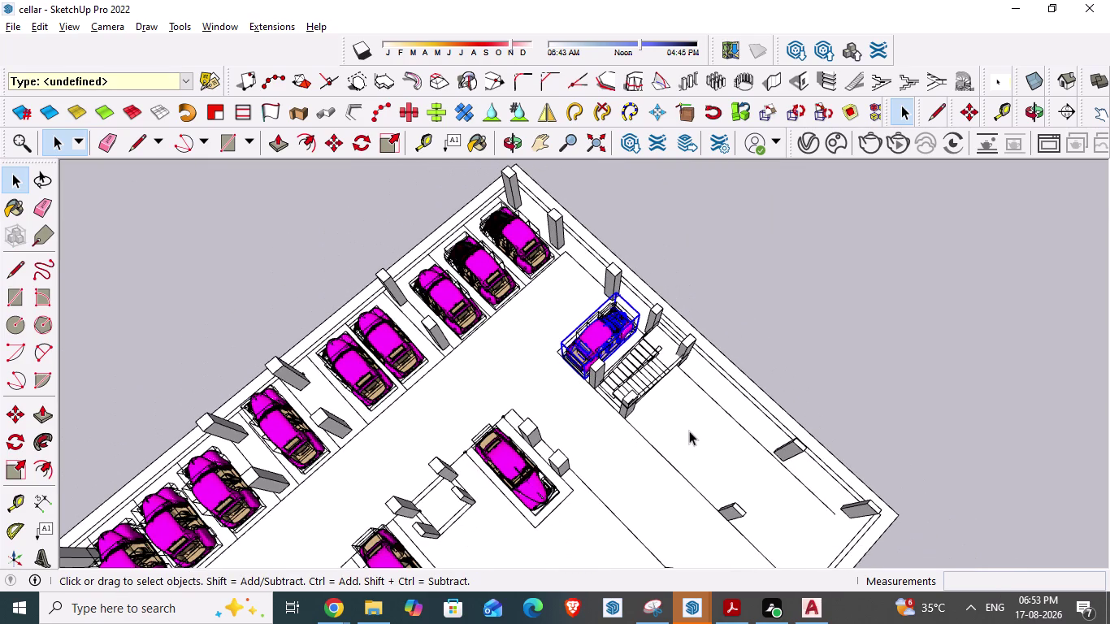
Compare the SketchUp cellar model against the AutoCAD cellar plan by switching between them.
key(alt+Tab)
key(alt+Tab)
key(alt+Tab)
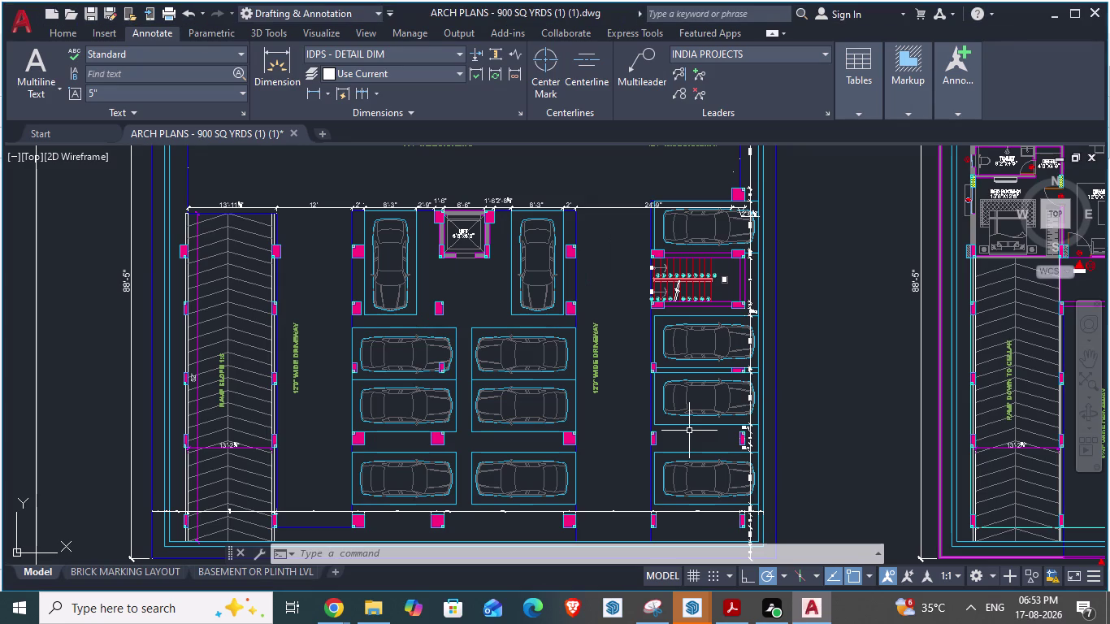
key(alt+Tab)
key(alt+Tab)
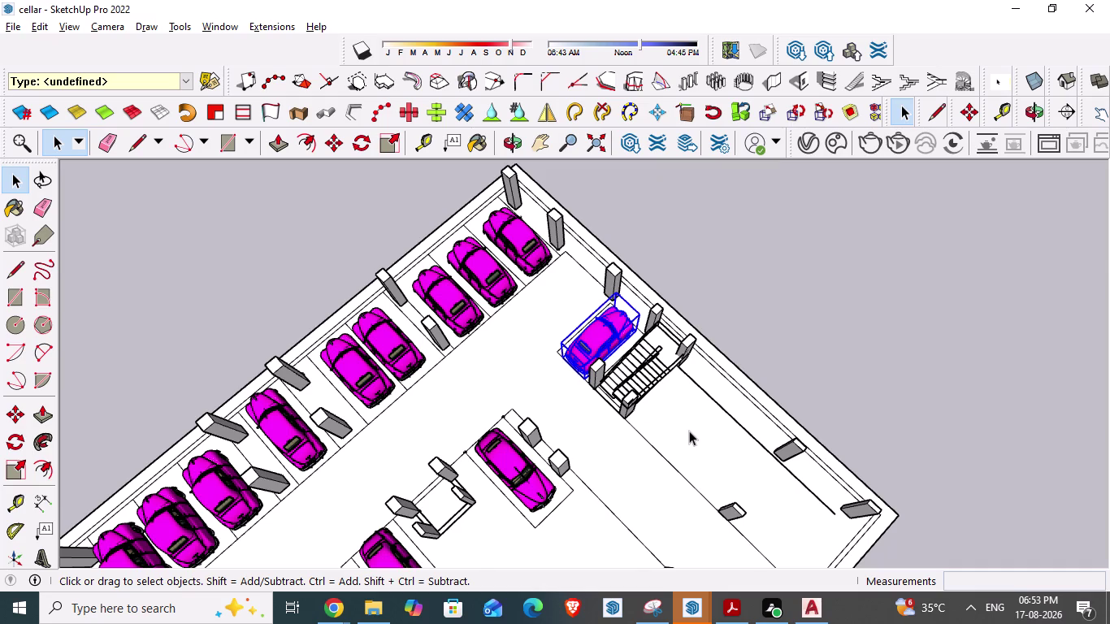
scroll(down, 3)
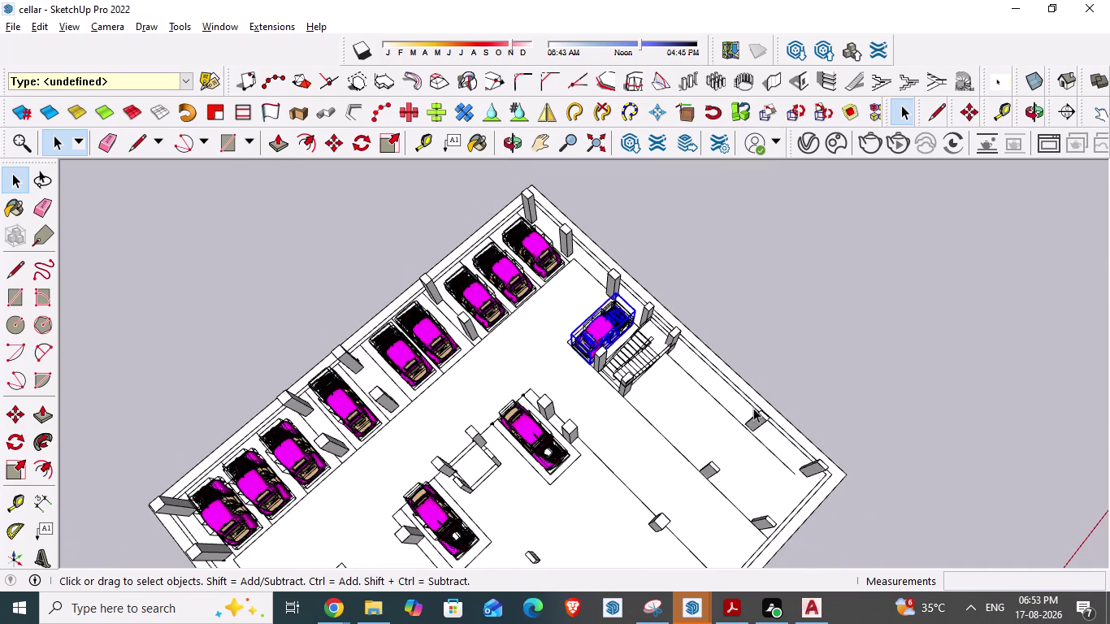
key(alt+Tab)
key(alt+Tab)
key(alt+Tab)
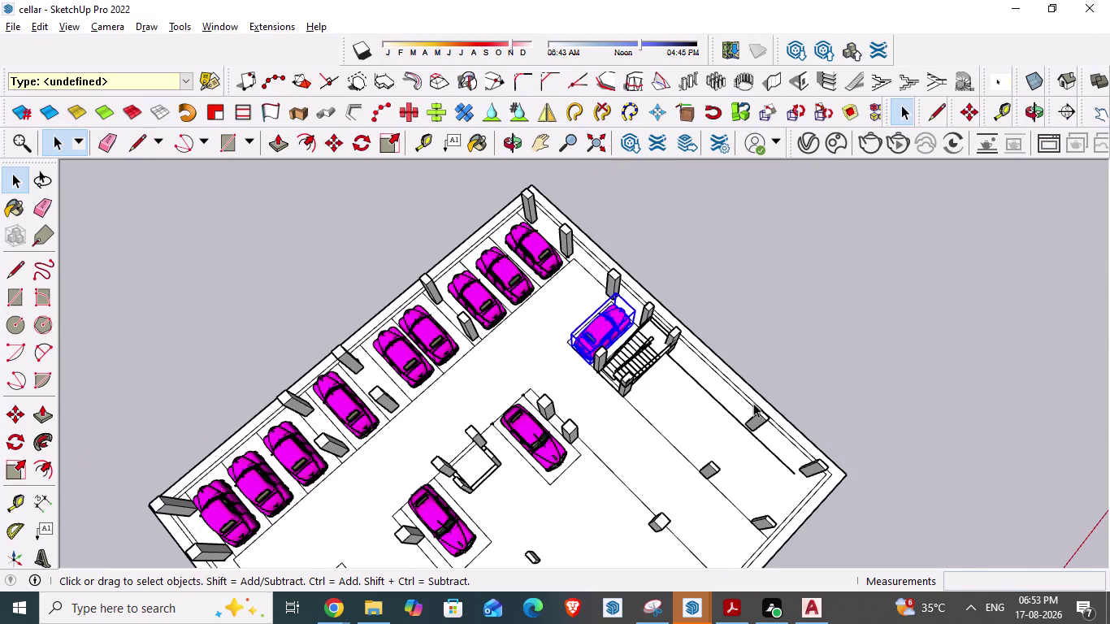
key(alt+Tab)
key(alt+Tab)
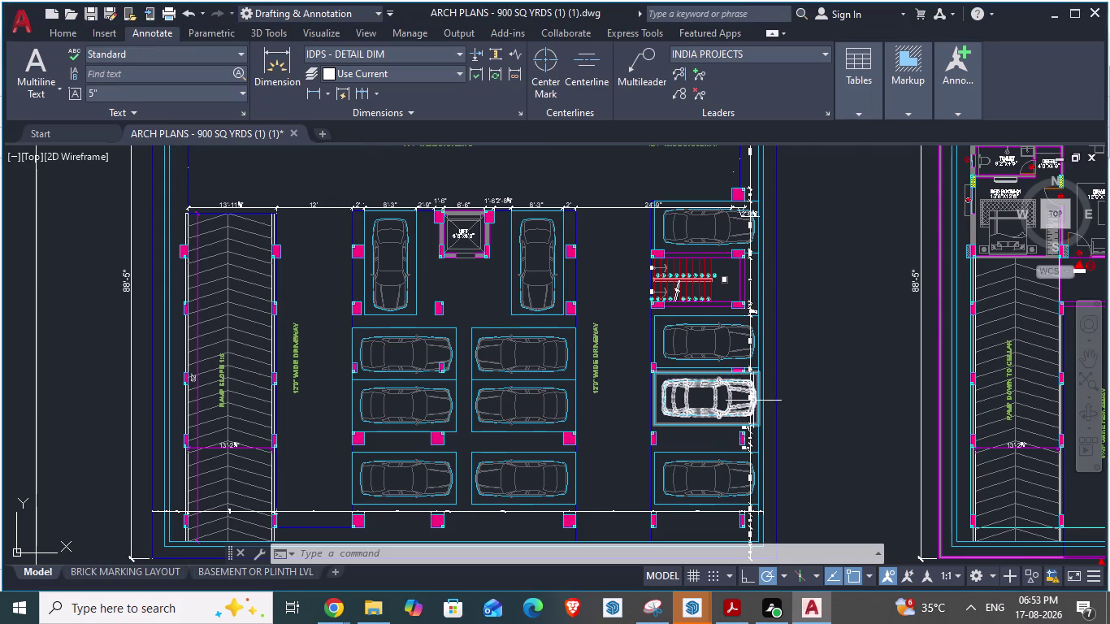
scroll(down, 3)
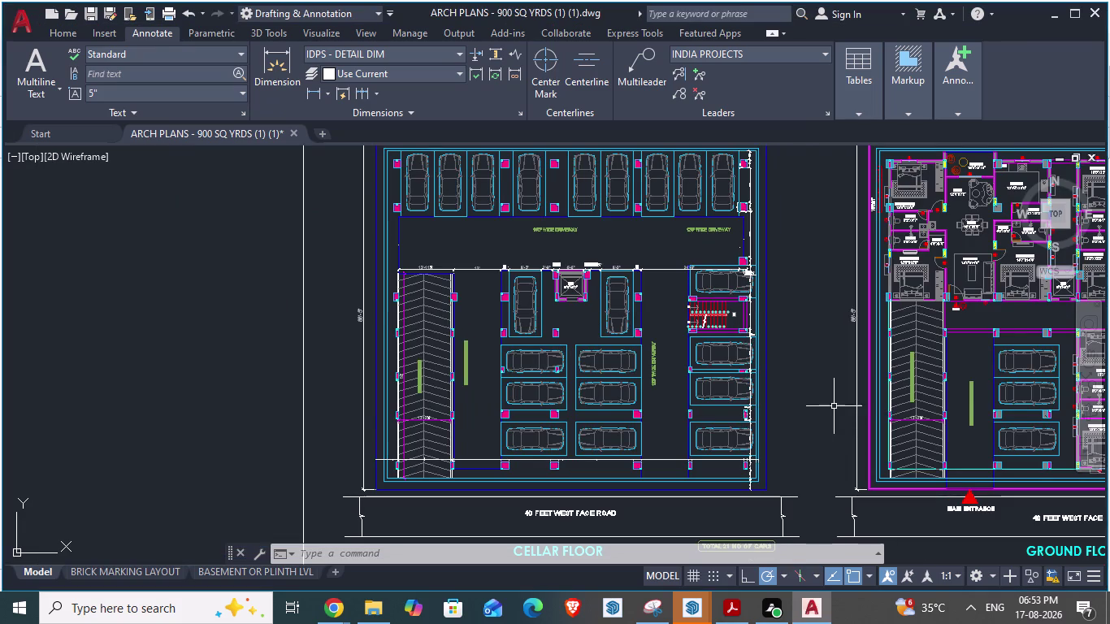
key(alt+Tab)
key(alt+Tab)
scroll(down, 3)
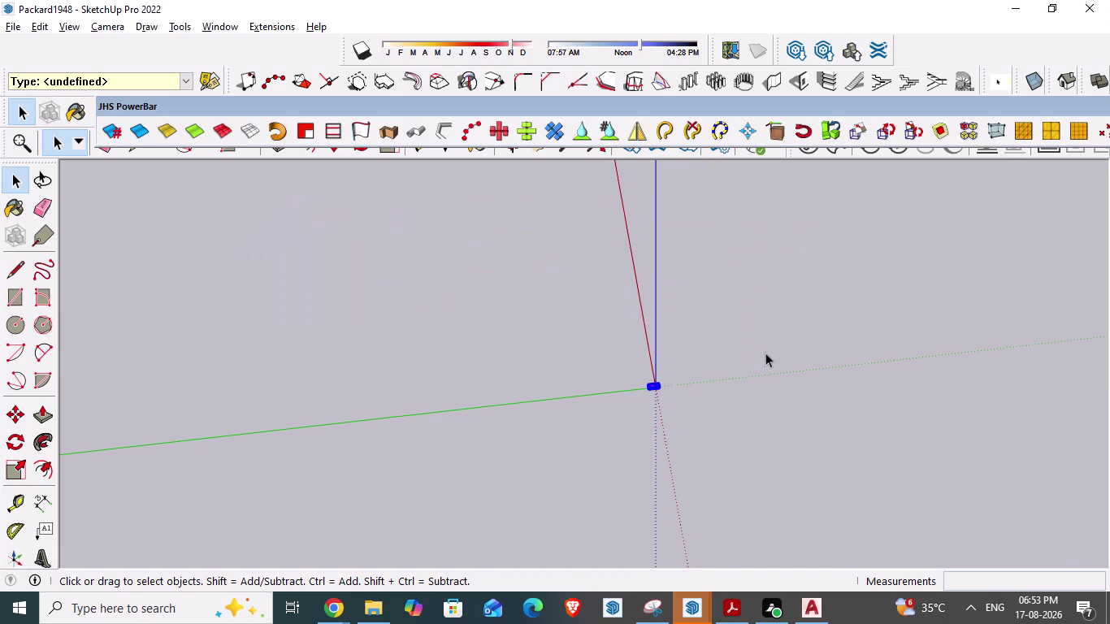
key(alt+Tab)
key(alt+Tab)
scroll(down, 3)
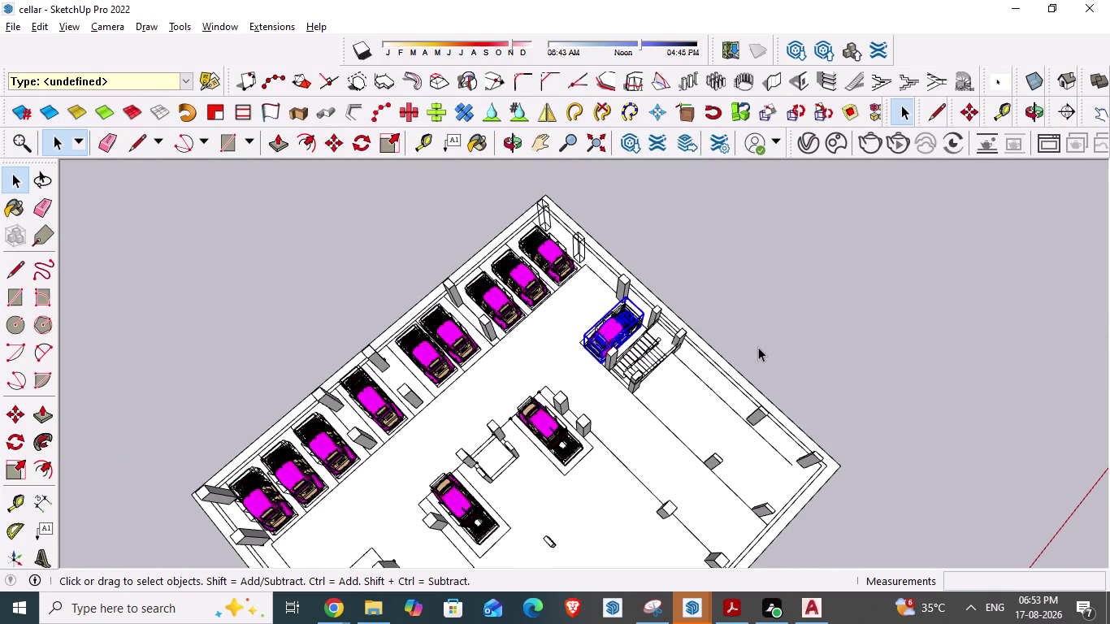
scroll(up, 3)
key(alt+Tab)
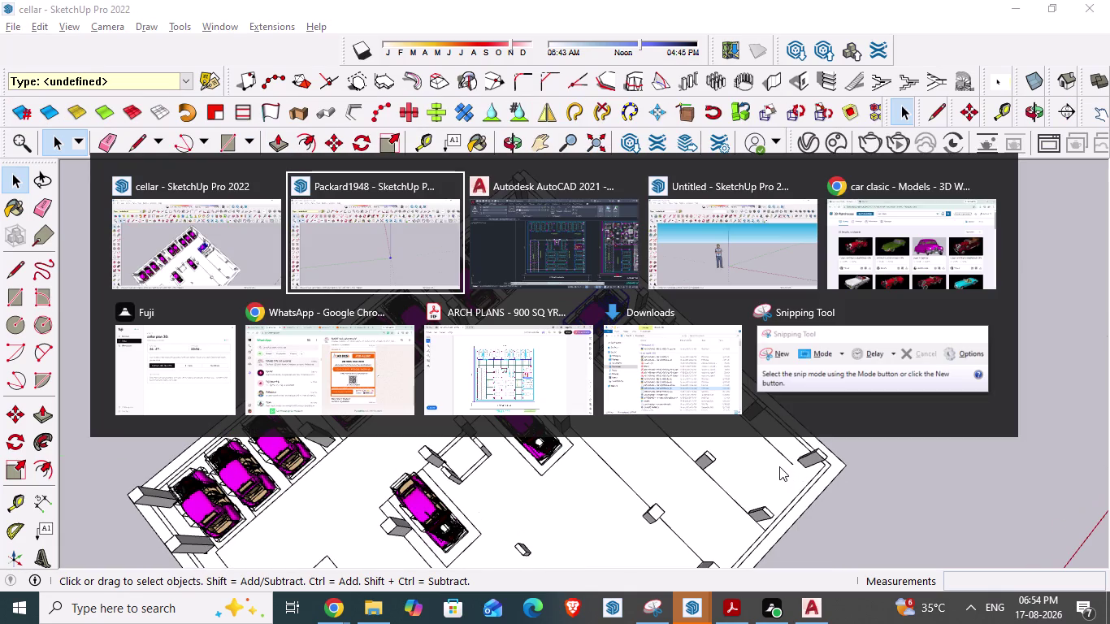
key(alt+Tab)
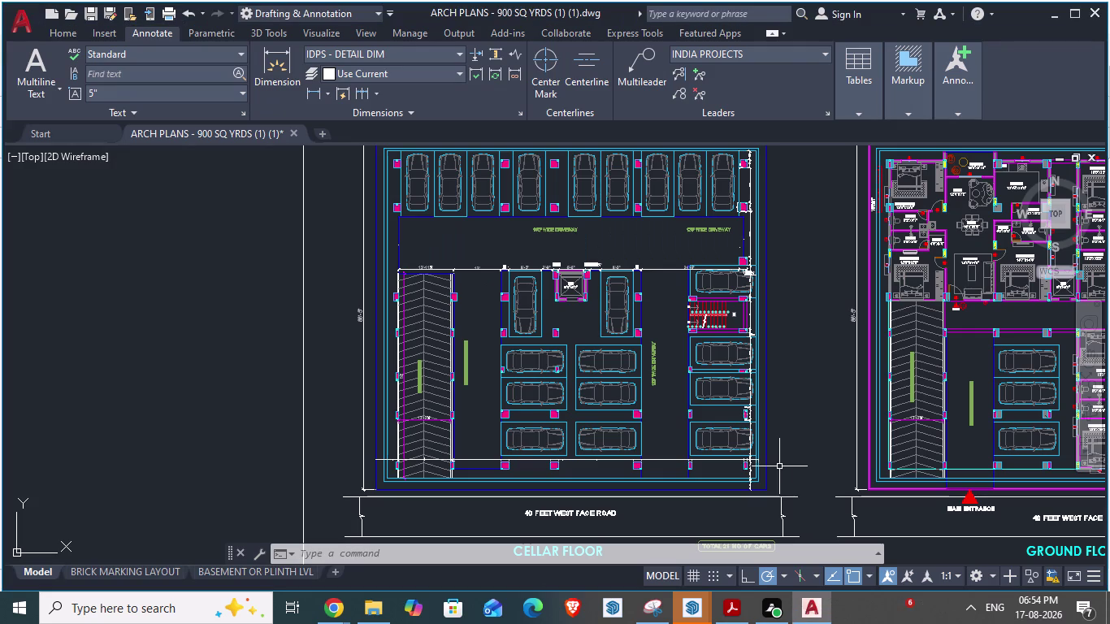
key(alt+Tab)
key(alt+Tab)
key(alt+Tab)
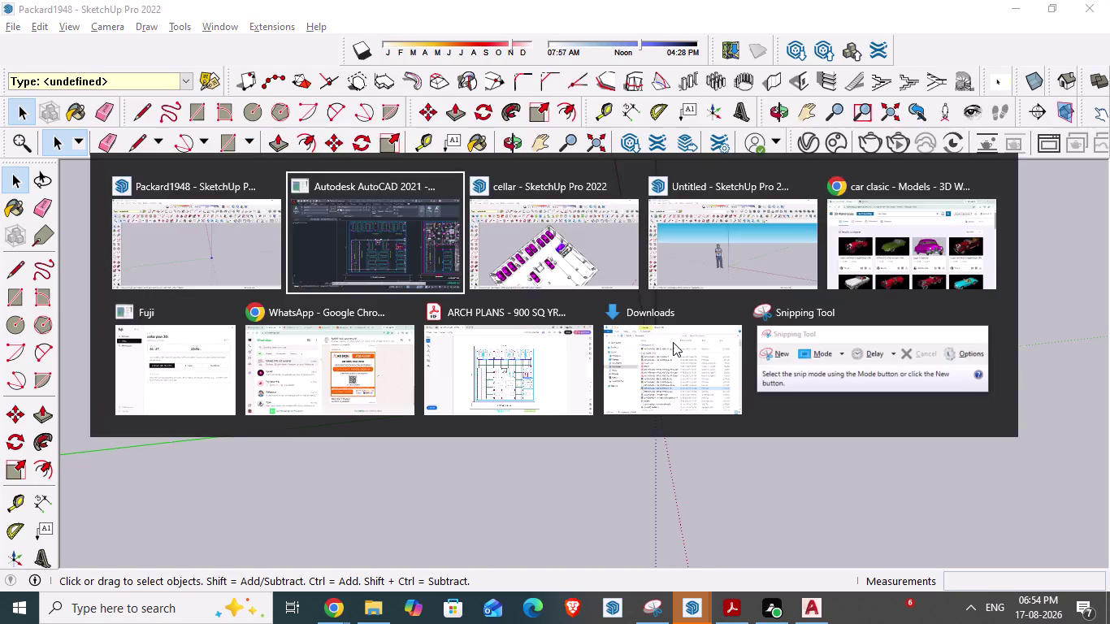
key(alt+Tab)
Orbit the cellar model toward a top-down view of the stair-side bays.
middle_drag(662, 428, 645, 419)
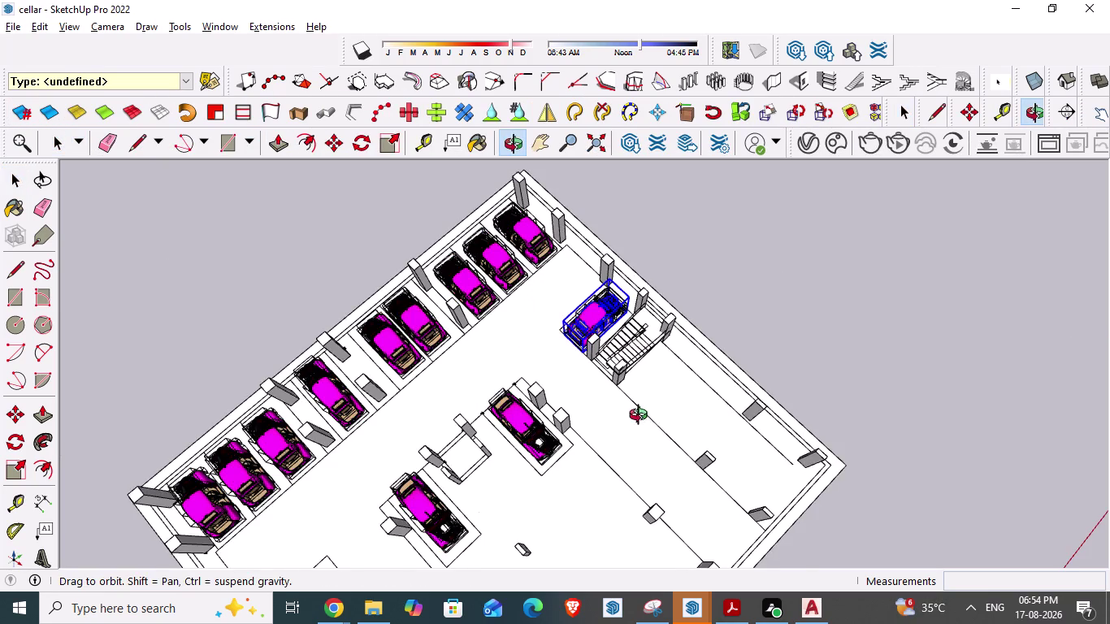
middle_drag(645, 419, 531, 358)
scroll(down, 3)
scroll(down, 3)
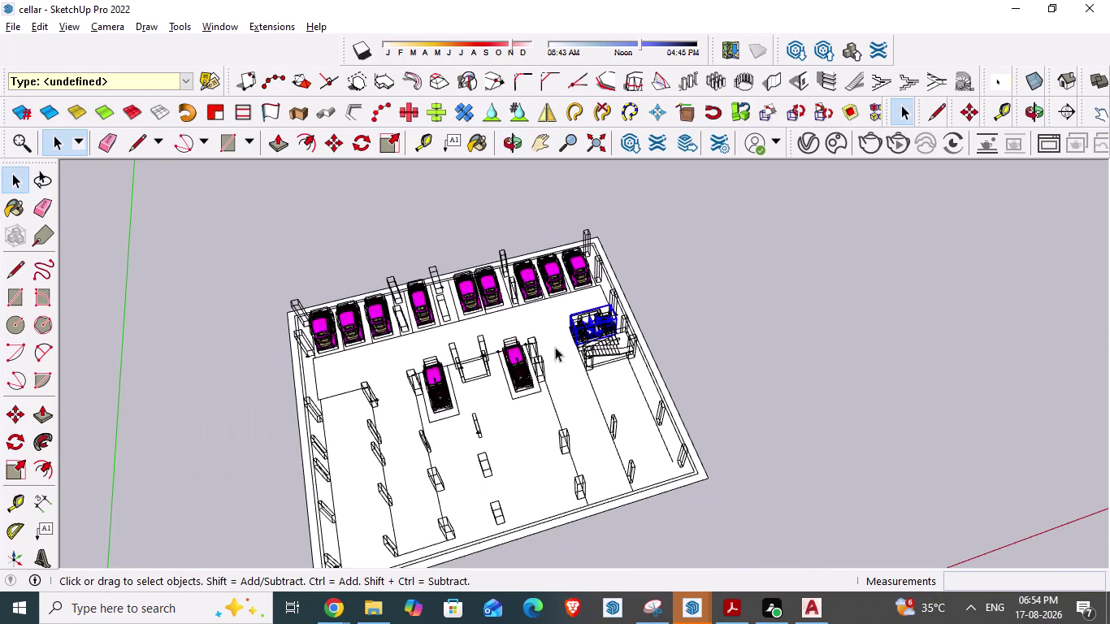
scroll(up, 3)
middle_drag(591, 433, 566, 590)
scroll(down, 3)
scroll(up, 3)
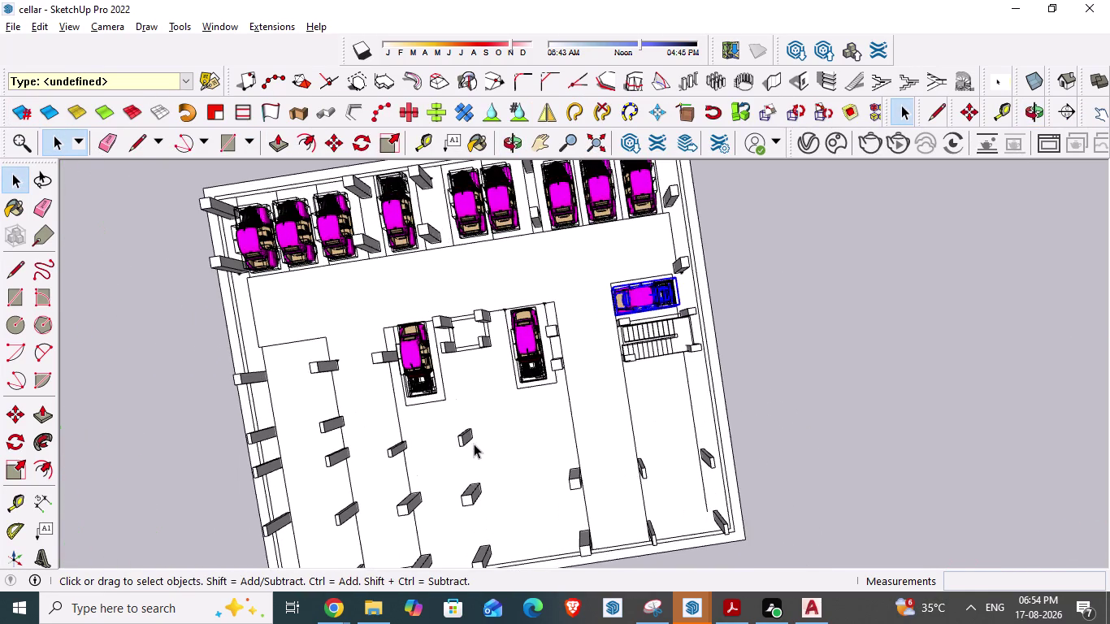
Zoom into the AutoCAD plan near the stairs, then return to the model.
key(alt+Tab)
key(alt+Tab)
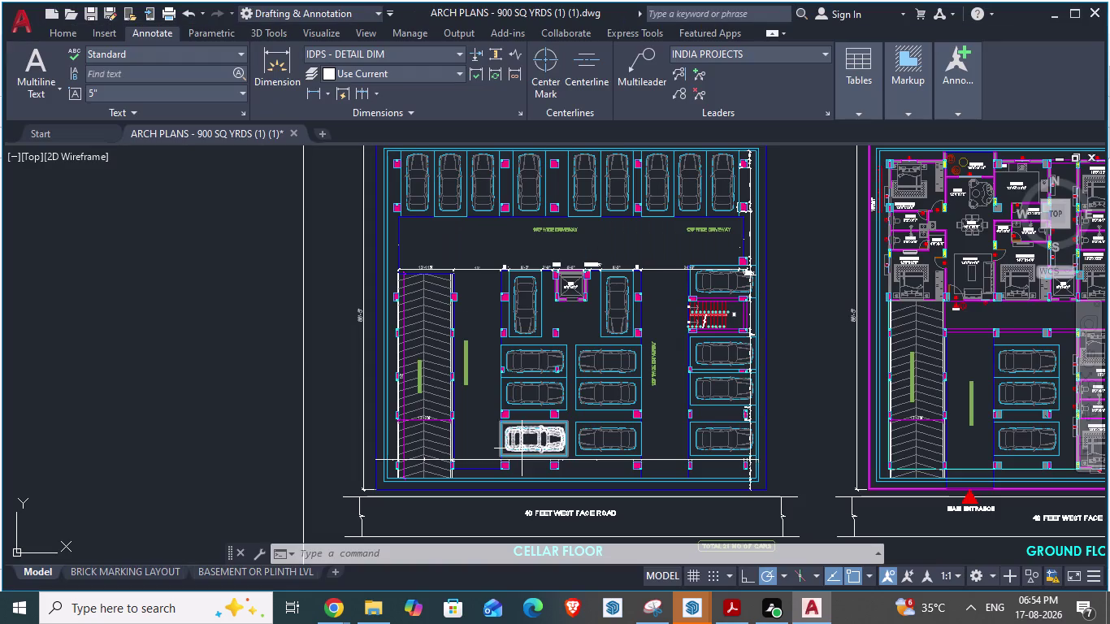
scroll(up, 3)
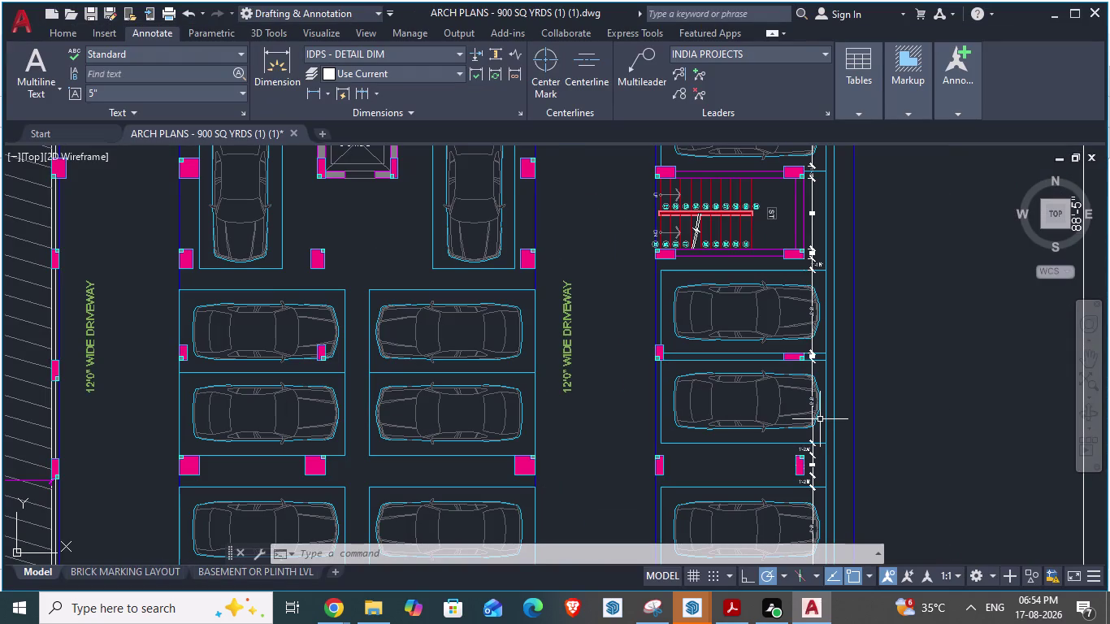
key(alt+Tab)
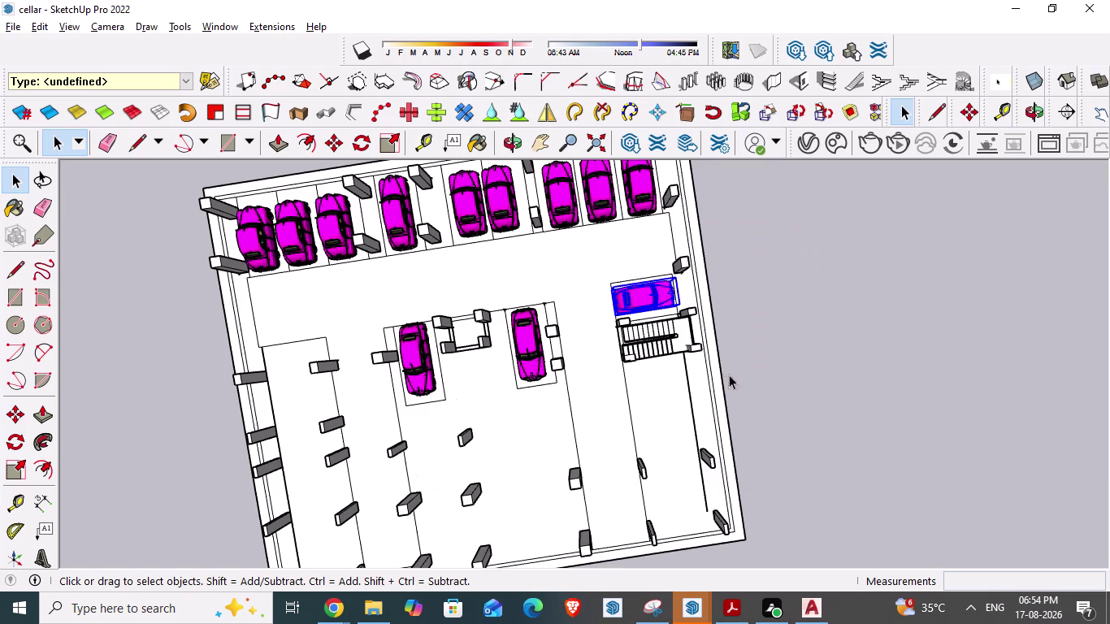
Paste the copied pink car into the bay just below the staircase.
click(662, 380)
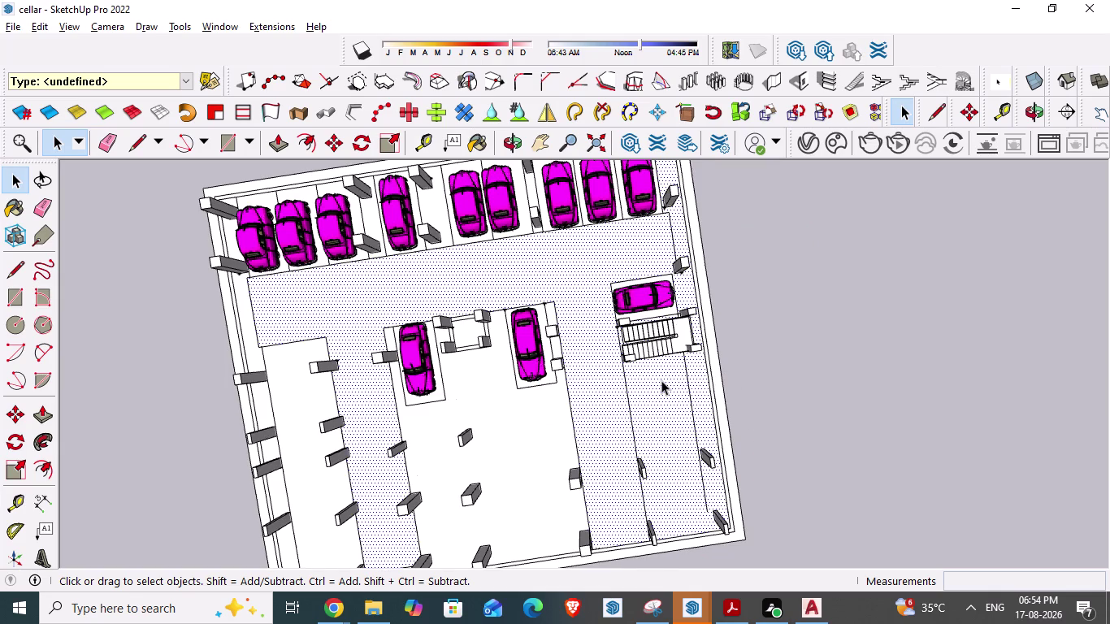
key(ctrl+v)
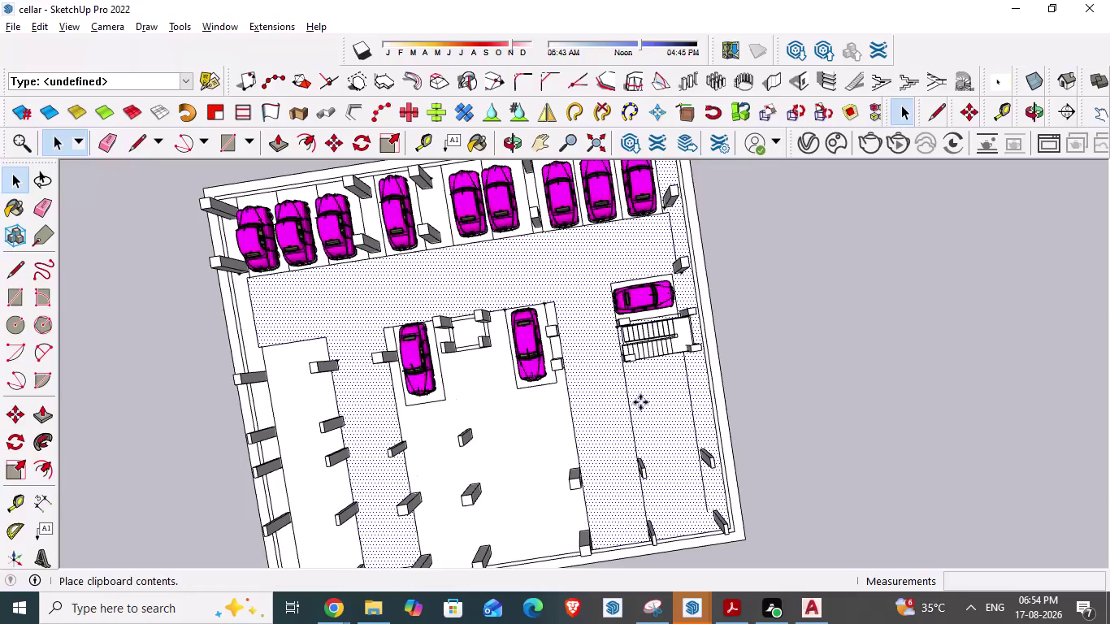
scroll(up, 3)
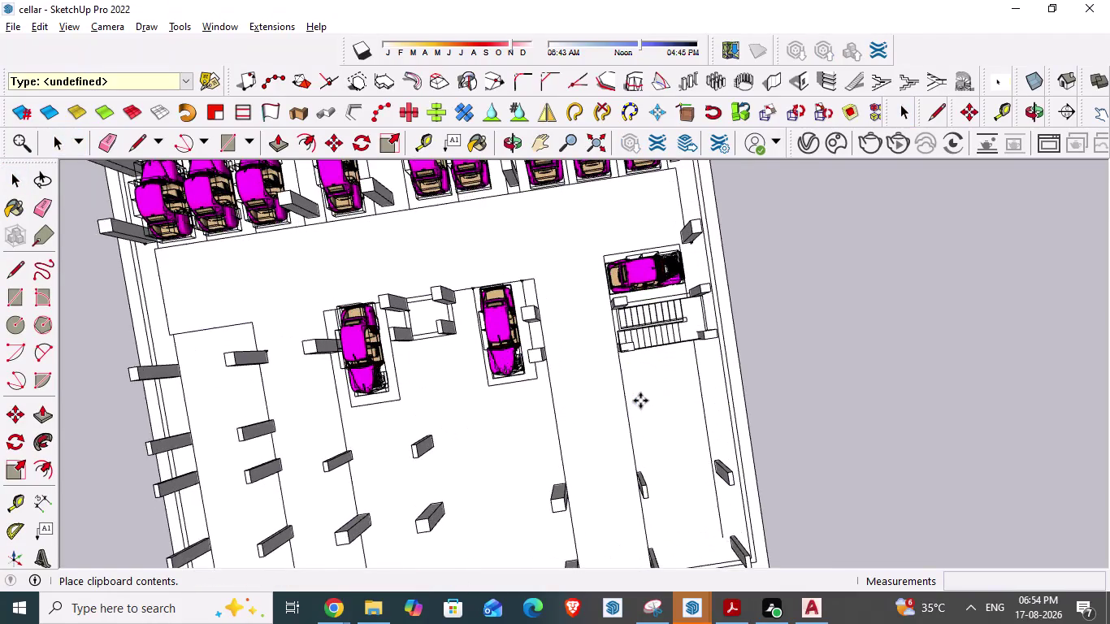
scroll(up, 3)
scroll(up, 3)
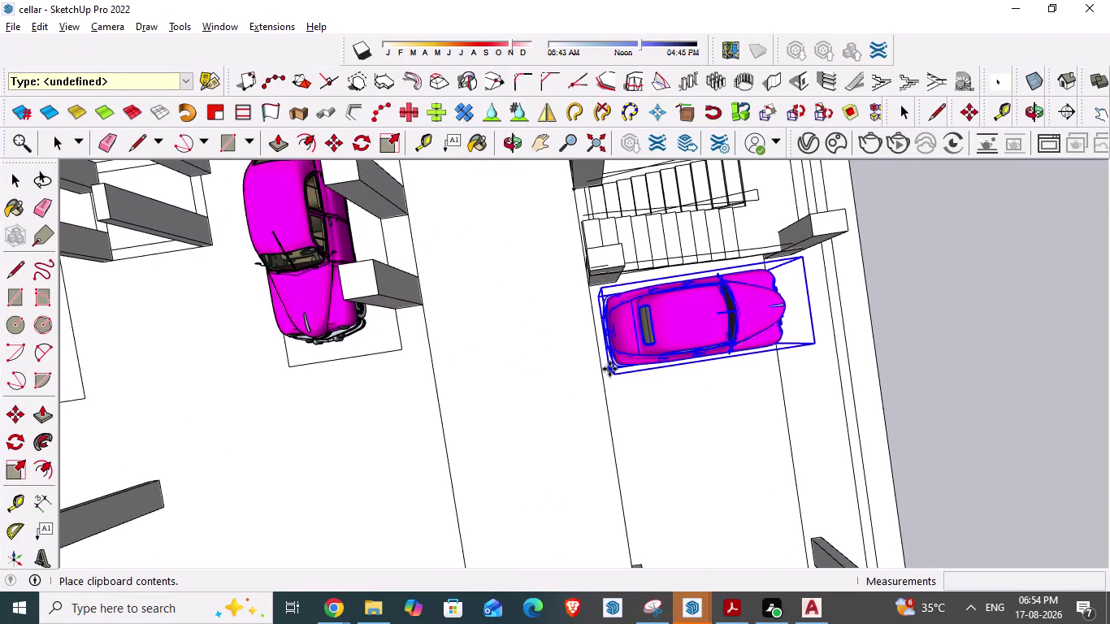
click(609, 369)
key(space)
scroll(down, 3)
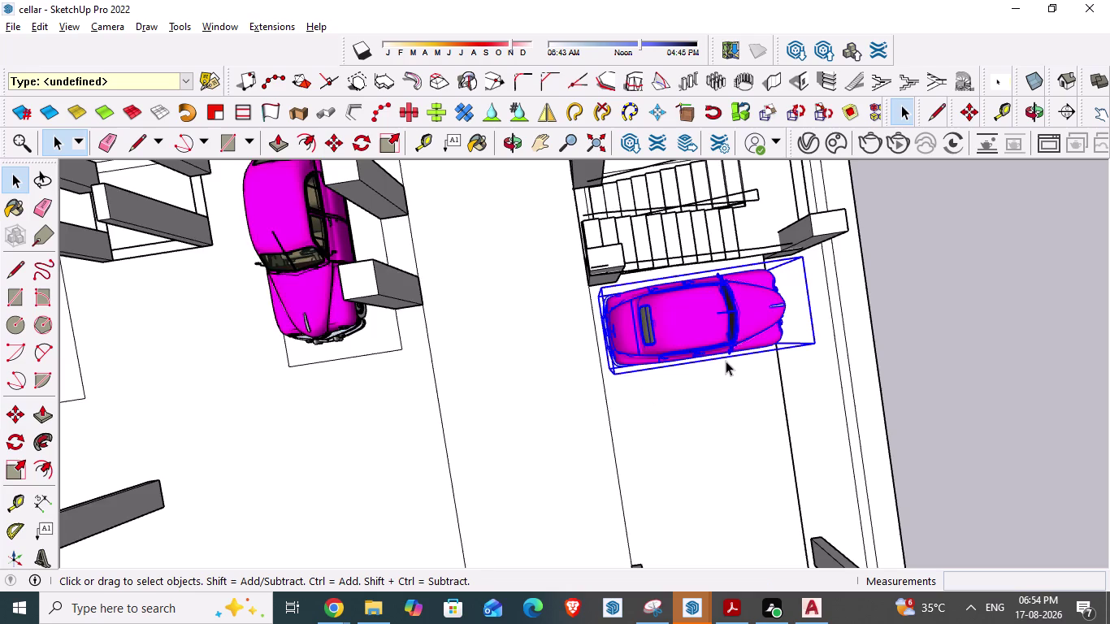
scroll(down, 3)
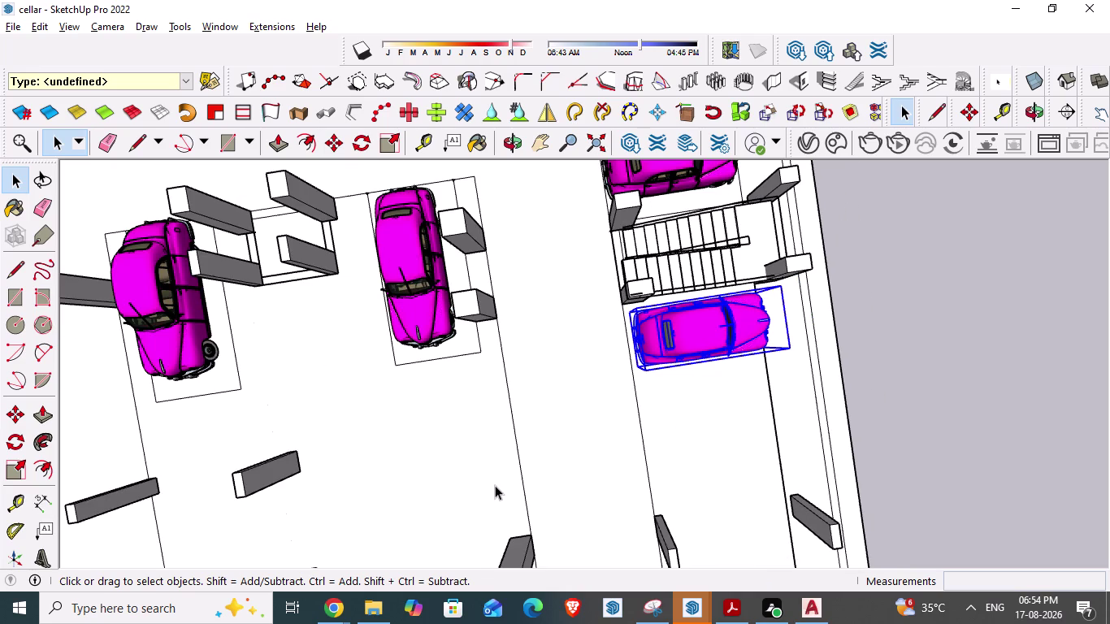
Draw a line from the column corner across the floor to the stair-side bay.
key(l)
click(298, 451)
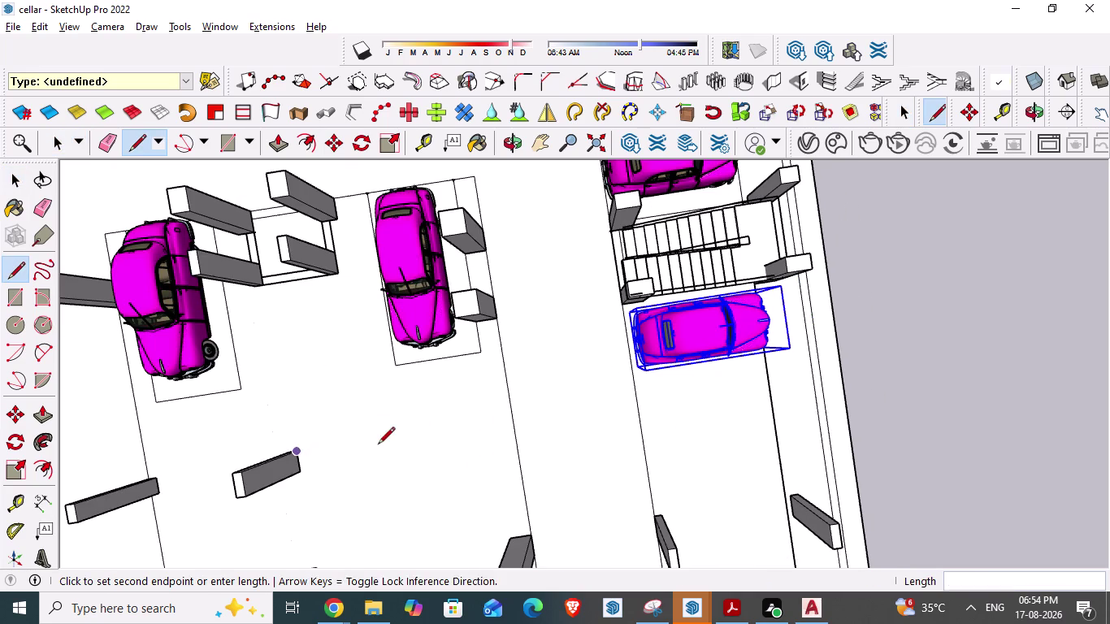
click(764, 372)
middle_drag(258, 464, 257, 424)
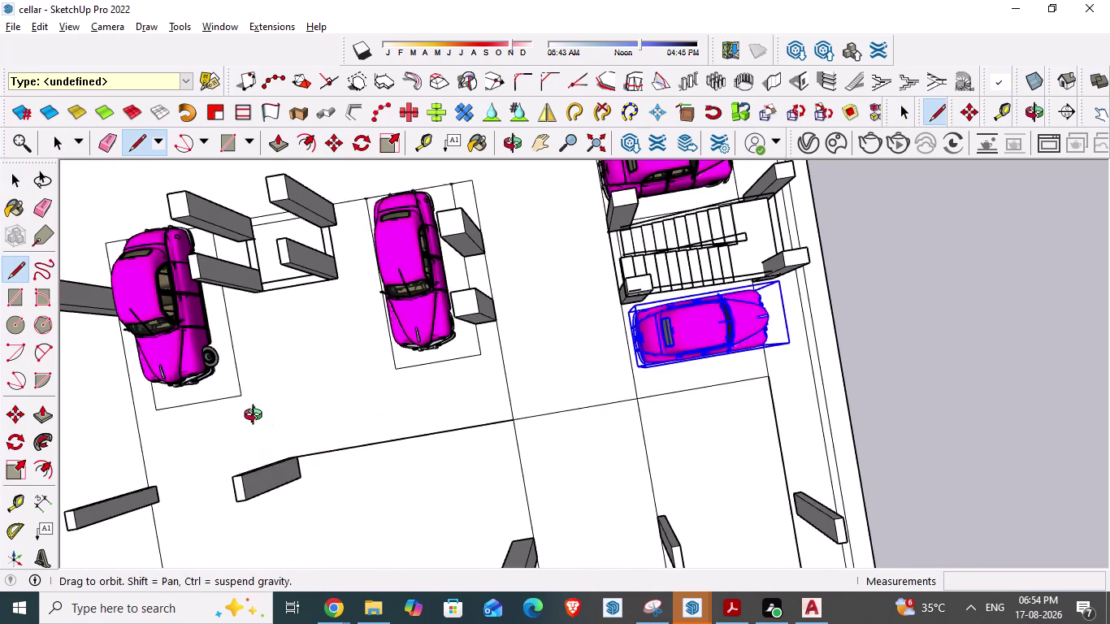
middle_drag(257, 423, 255, 350)
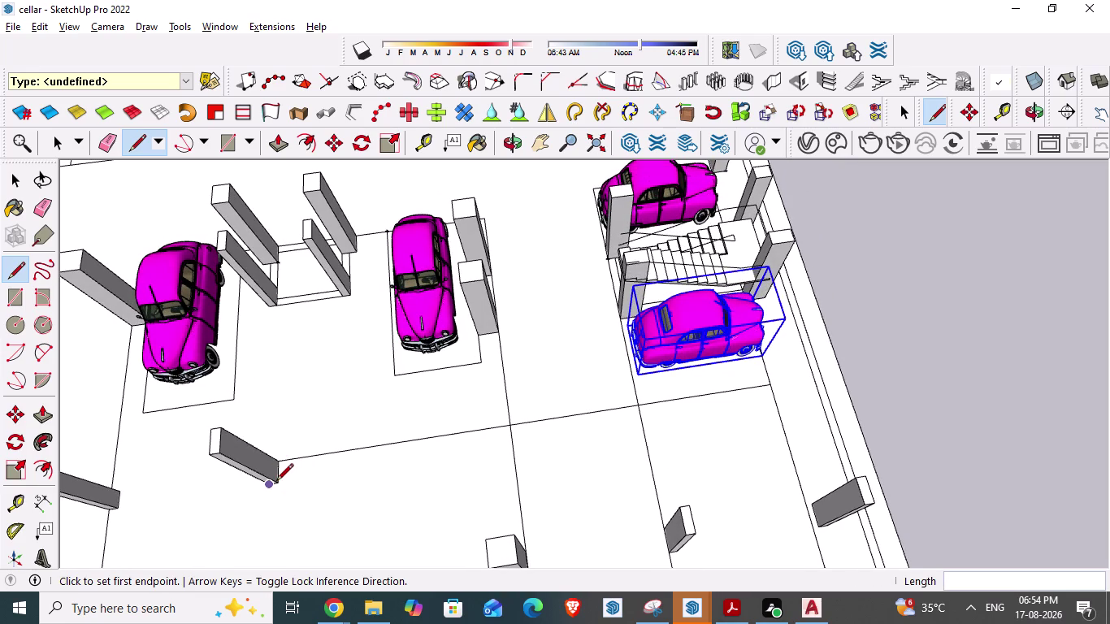
click(278, 482)
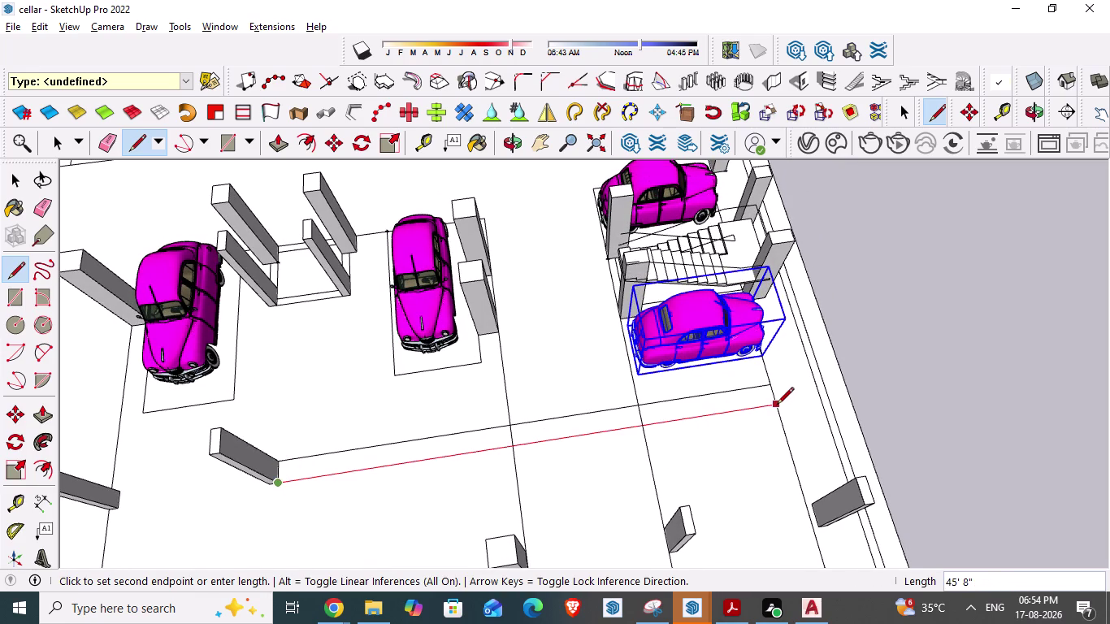
click(777, 406)
scroll(down, 3)
scroll(down, 3)
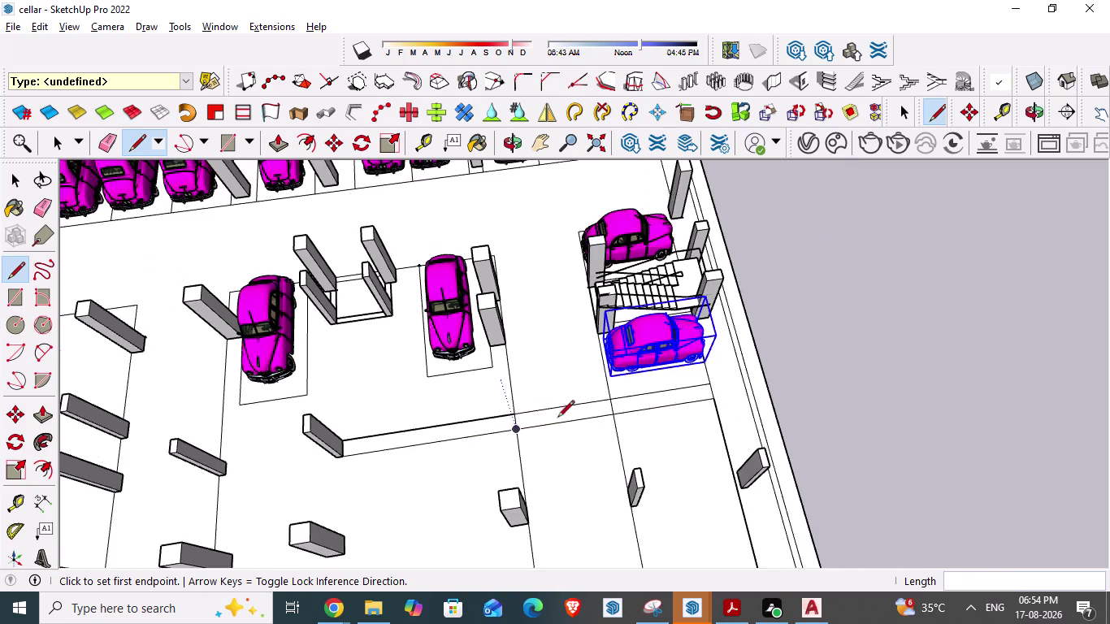
middle_drag(570, 452, 552, 534)
scroll(down, 3)
Select the pink car below the staircase.
scroll(down, 3)
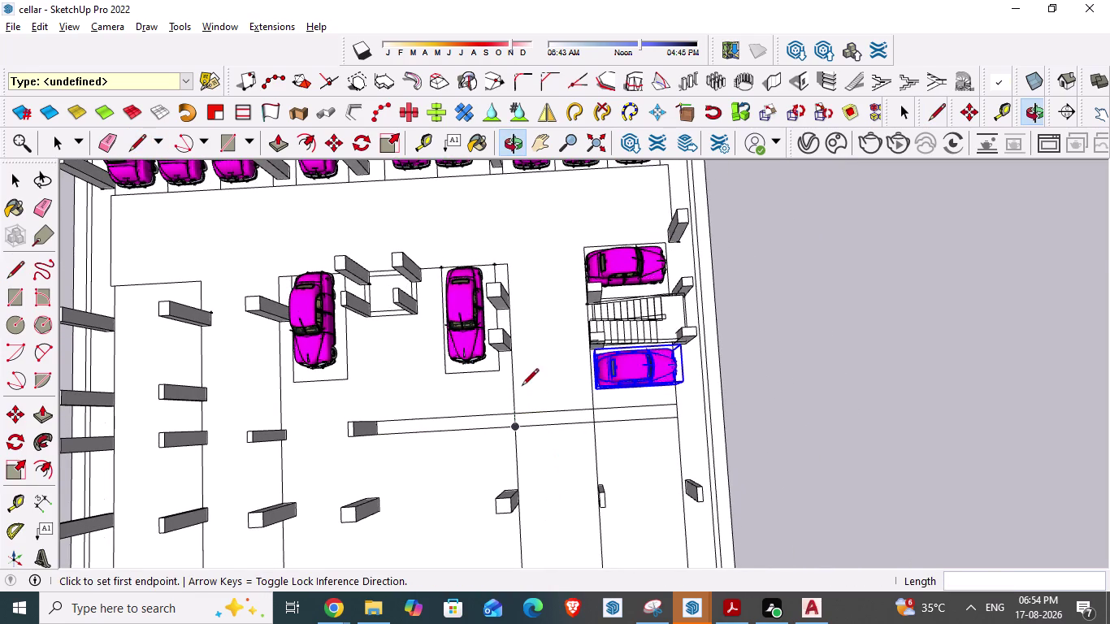
key(Escape)
scroll(up, 3)
key(space)
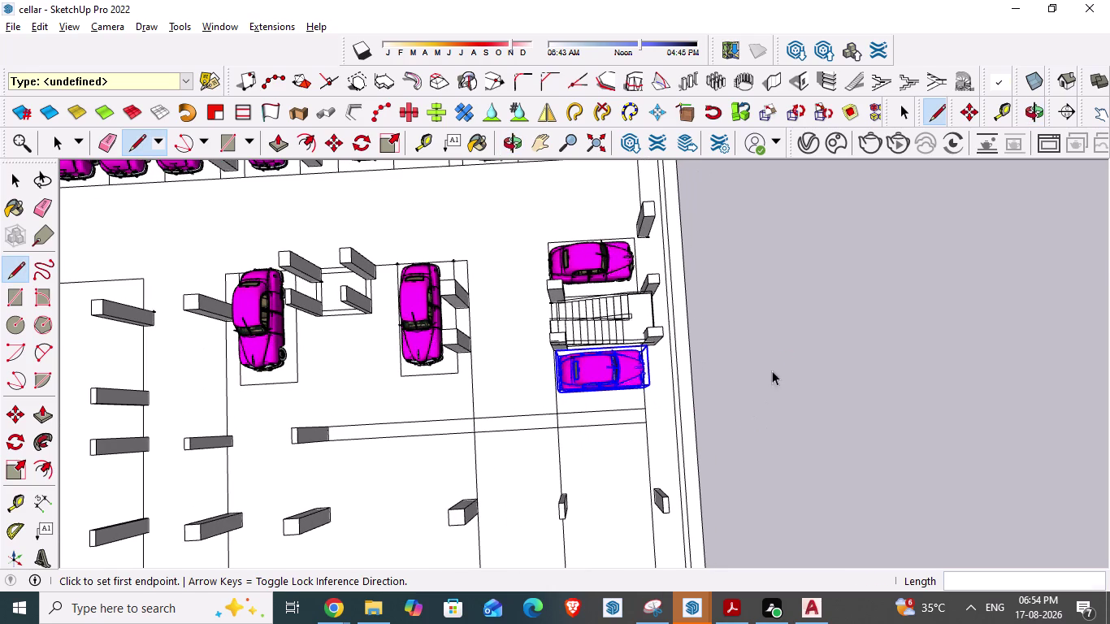
click(617, 371)
Move the car 1'6" further away from the stairs.
key(m)
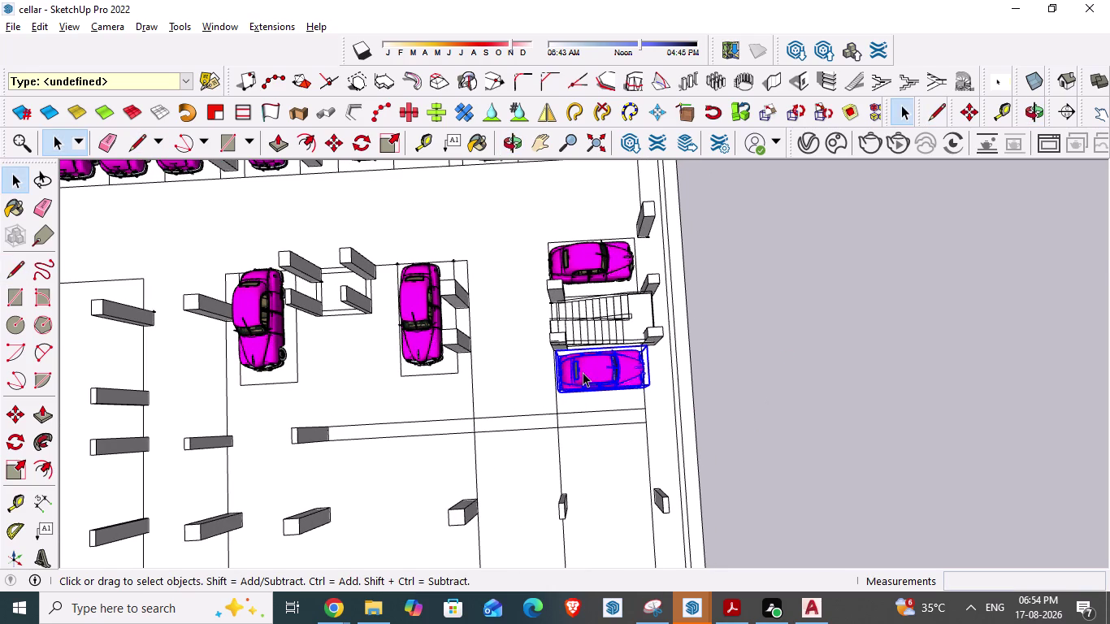
middle_drag(582, 397, 595, 313)
scroll(up, 3)
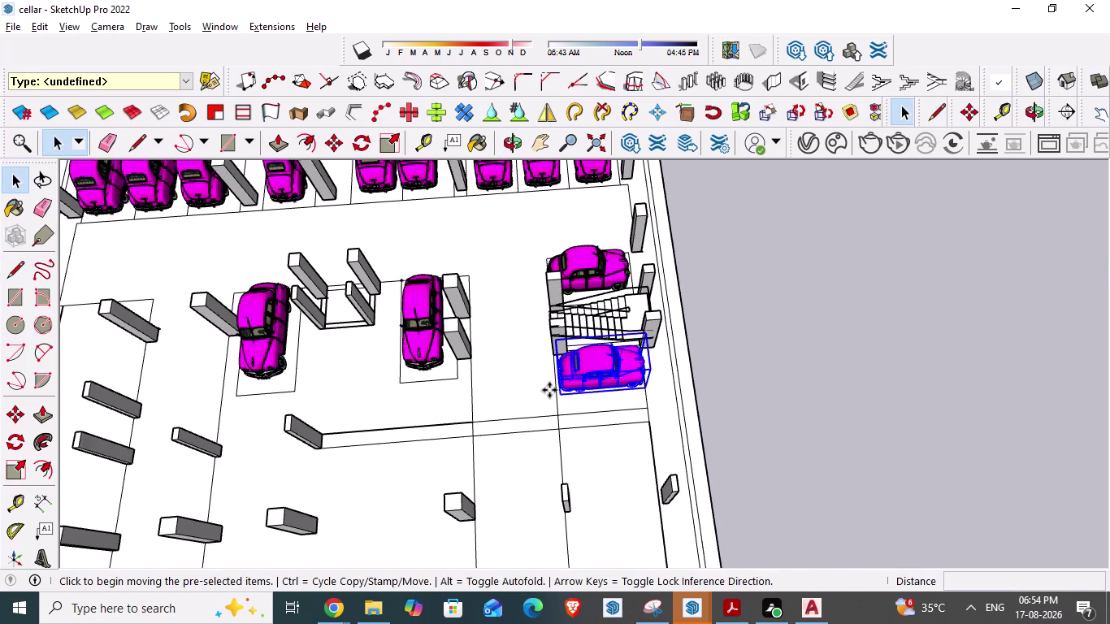
scroll(up, 3)
drag(556, 391, 558, 395)
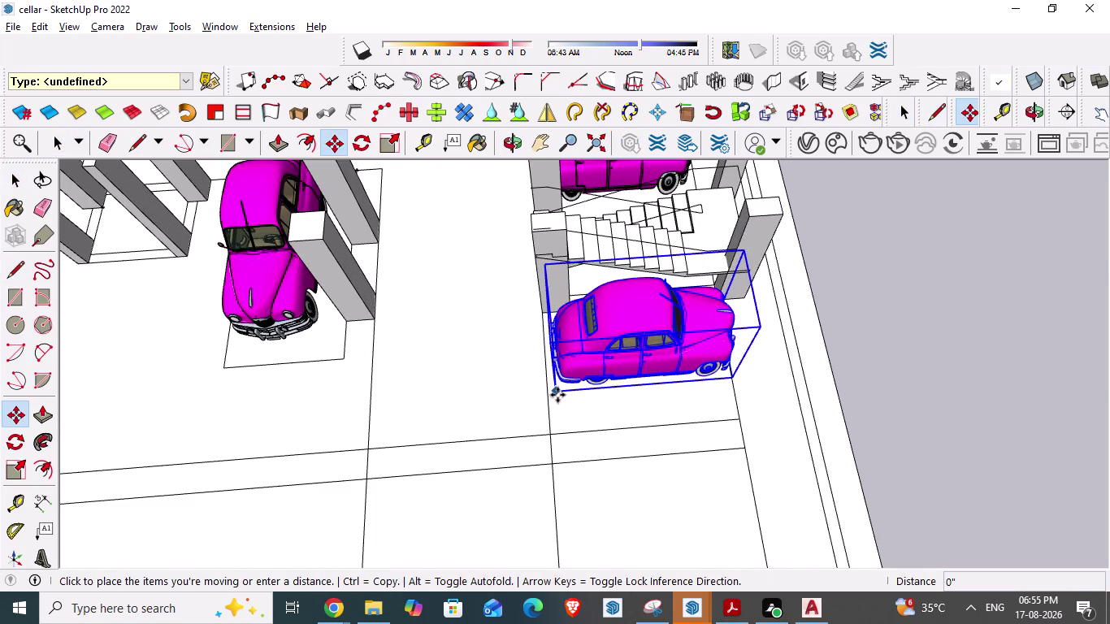
drag(558, 395, 554, 407)
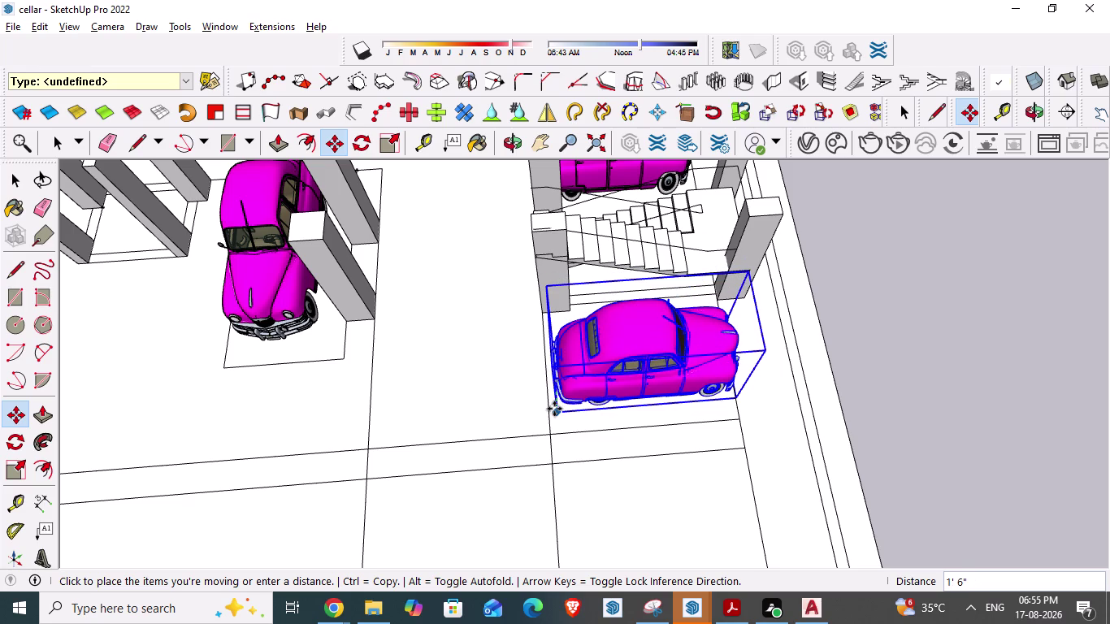
drag(554, 407, 554, 409)
click(554, 410)
key(space)
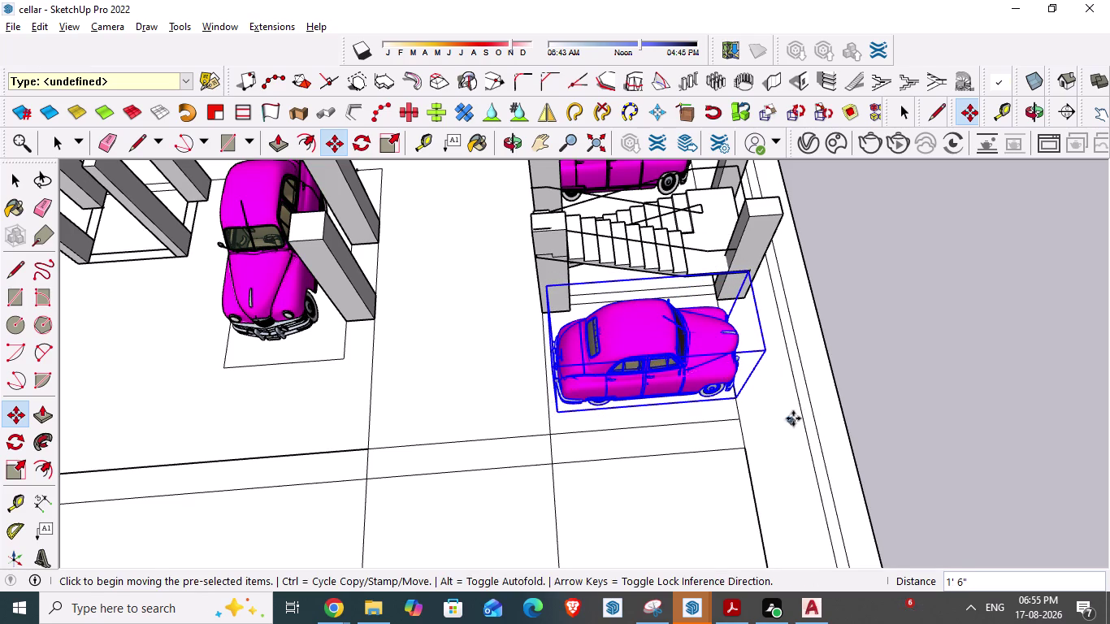
Orbit around the moved car to check its new position.
scroll(down, 3)
scroll(down, 3)
middle_drag(520, 421, 520, 433)
scroll(up, 3)
scroll(up, 3)
middle_drag(552, 479, 550, 547)
scroll(up, 3)
scroll(down, 3)
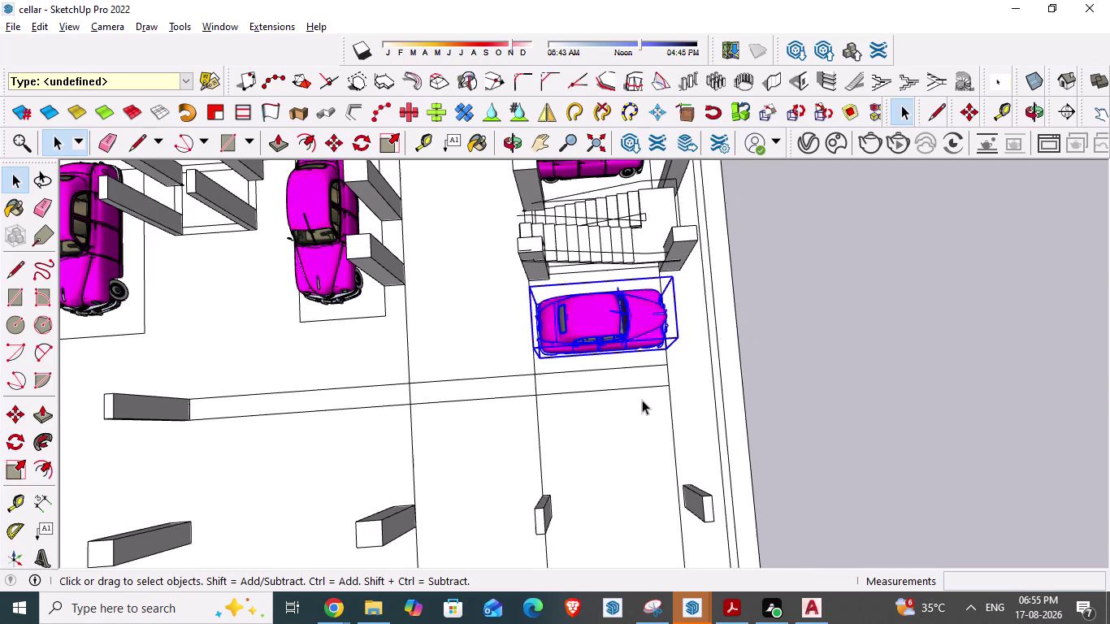
key(alt+Tab)
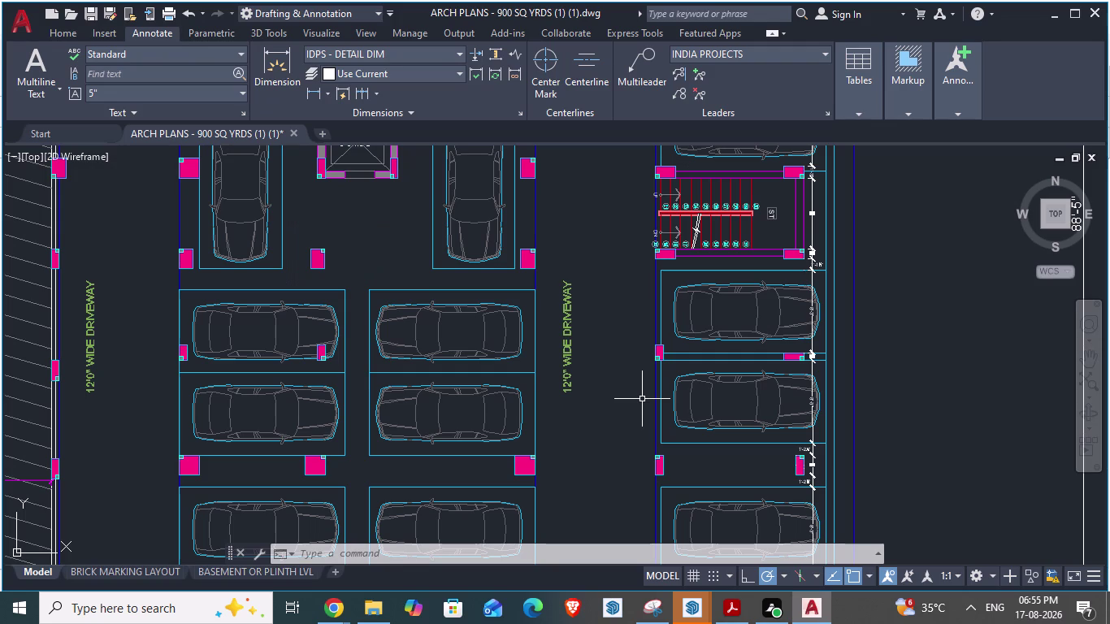
Copy a column and paste it onto the new floor line.
key(alt+Tab)
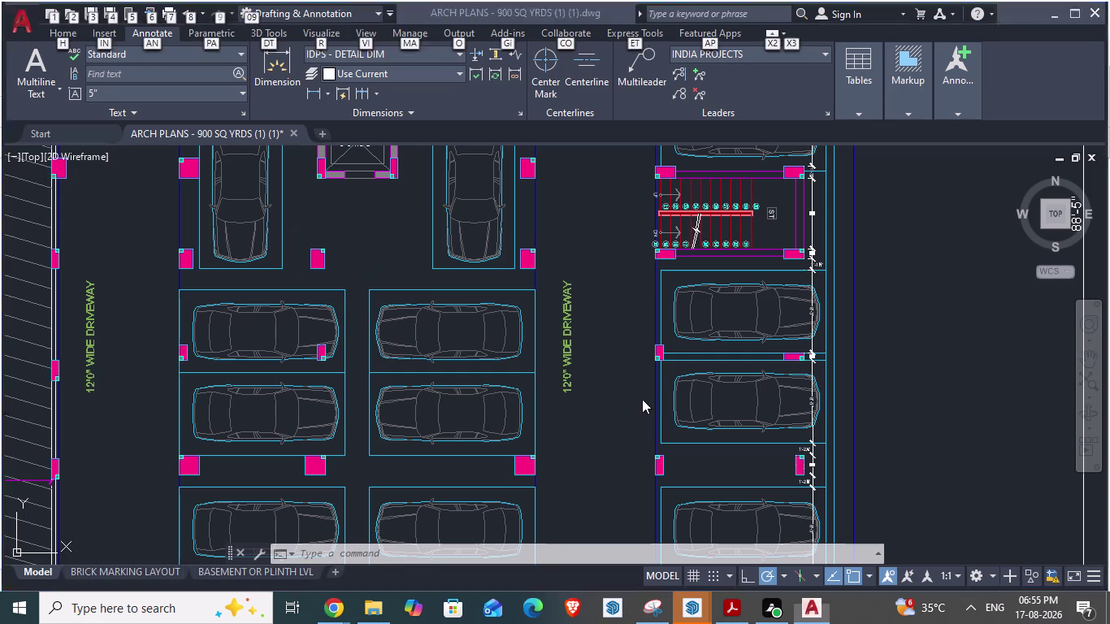
click(139, 411)
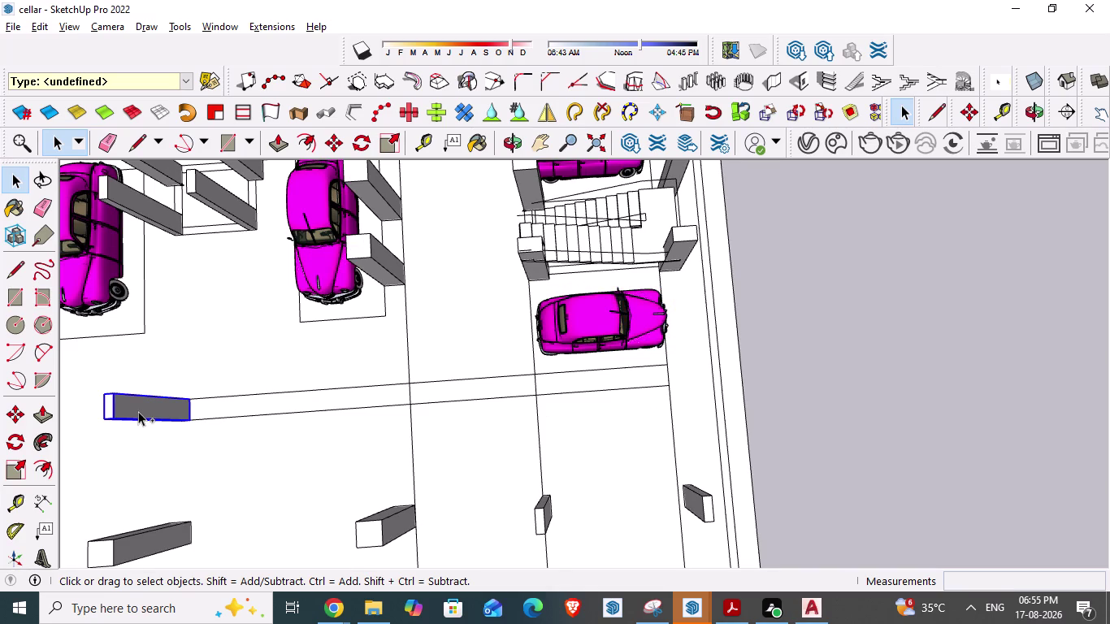
key(ctrl+c)
key(ctrl+v)
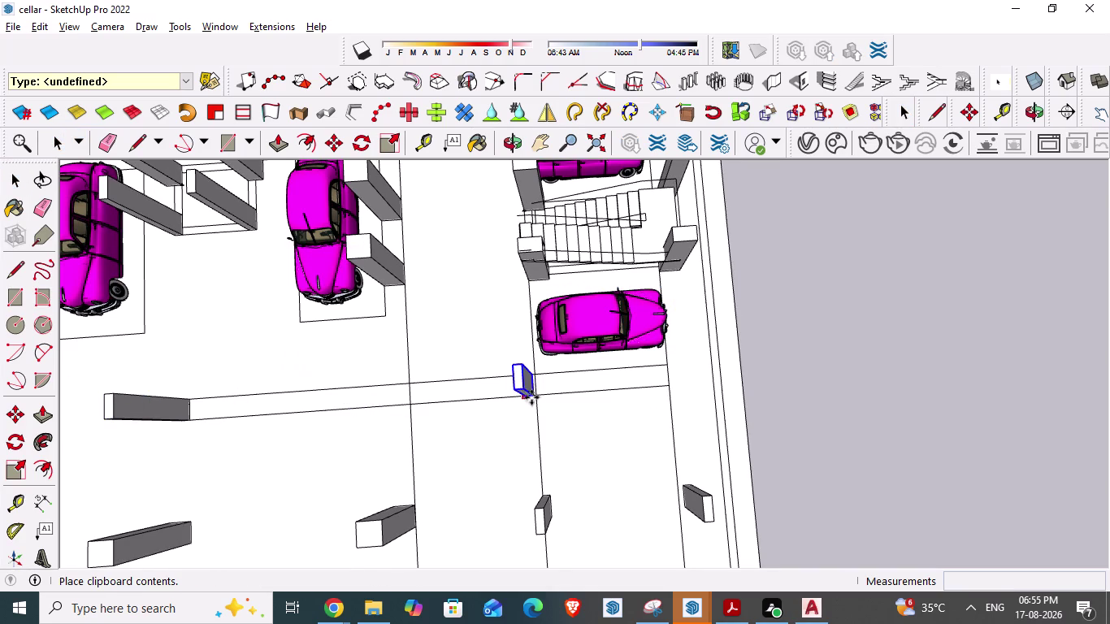
click(538, 395)
Recheck the AutoCAD column positions, then paste another column copy near the stair-side car.
key(alt+Tab)
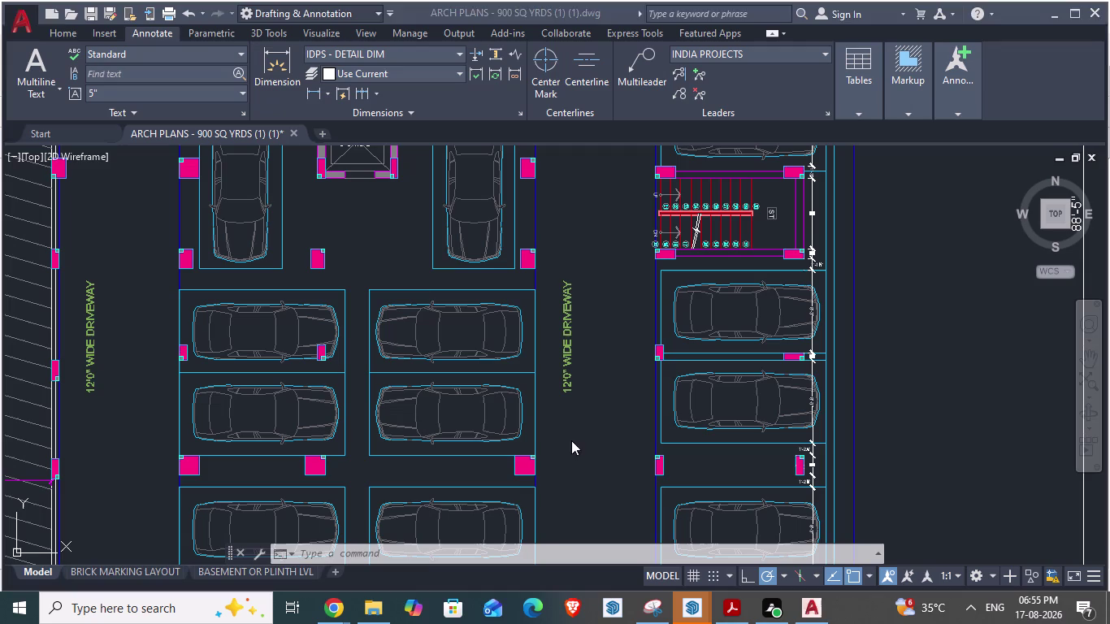
scroll(up, 3)
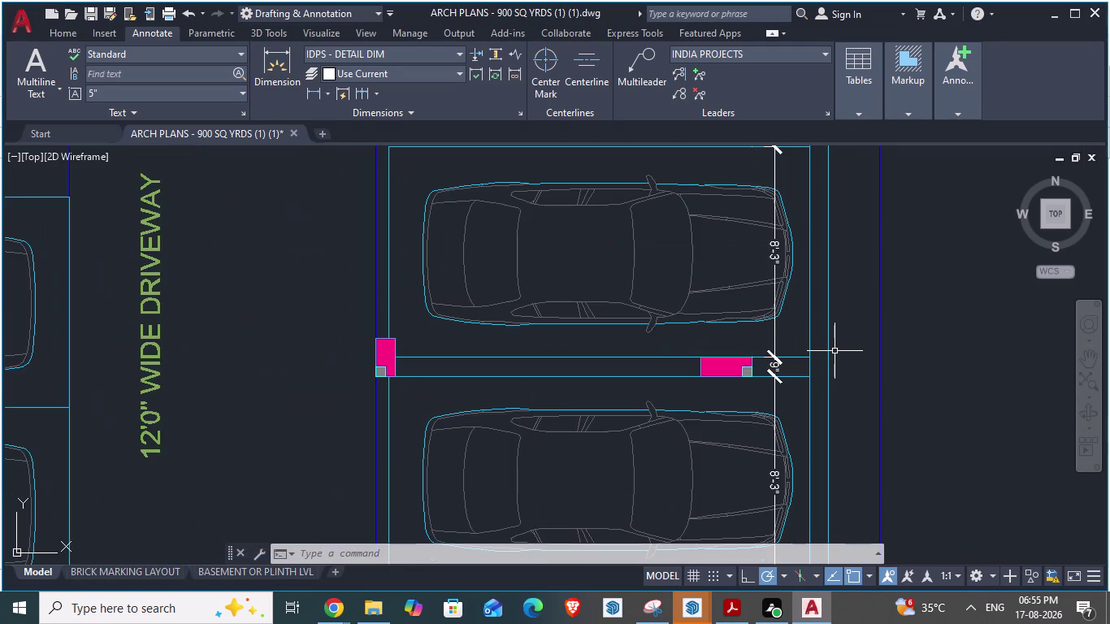
key(alt+Tab)
scroll(up, 3)
key(alt+Tab)
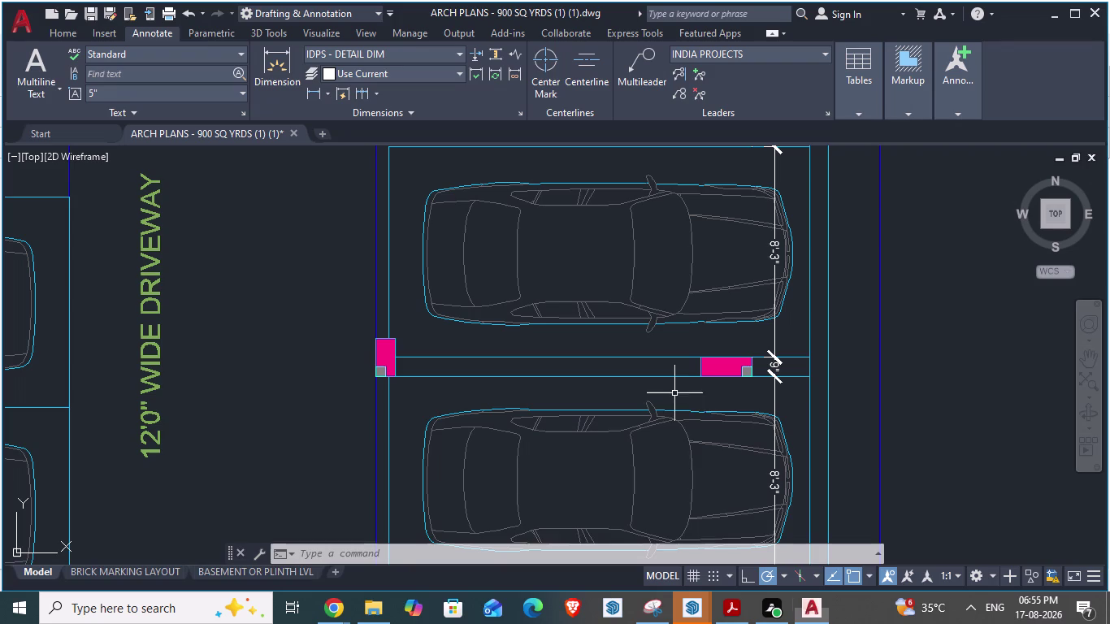
key(alt+Tab)
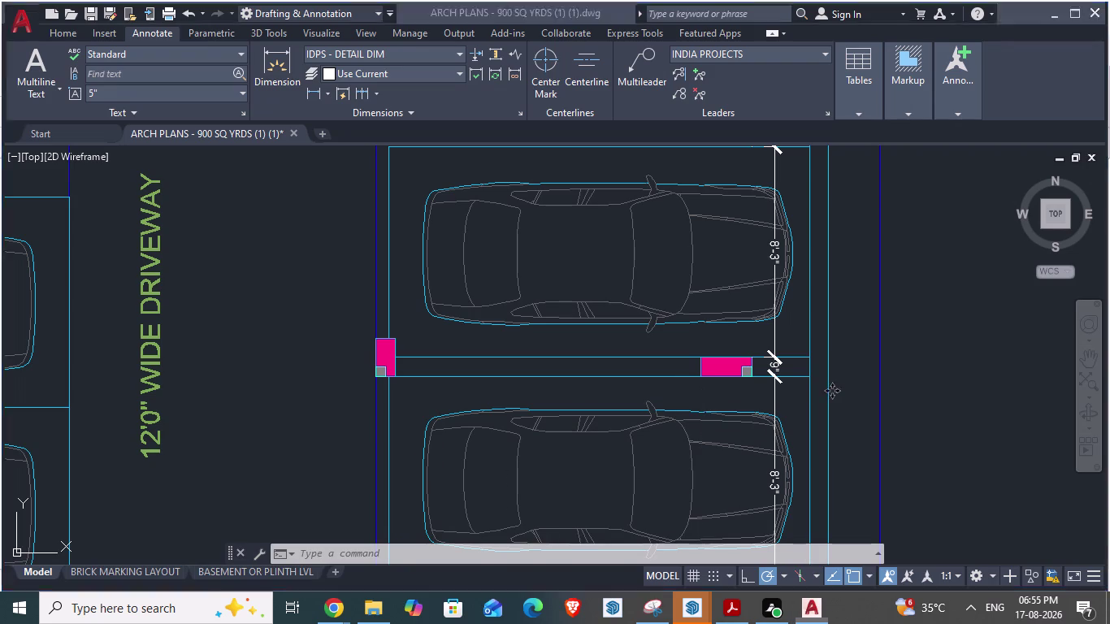
key(ctrl+v)
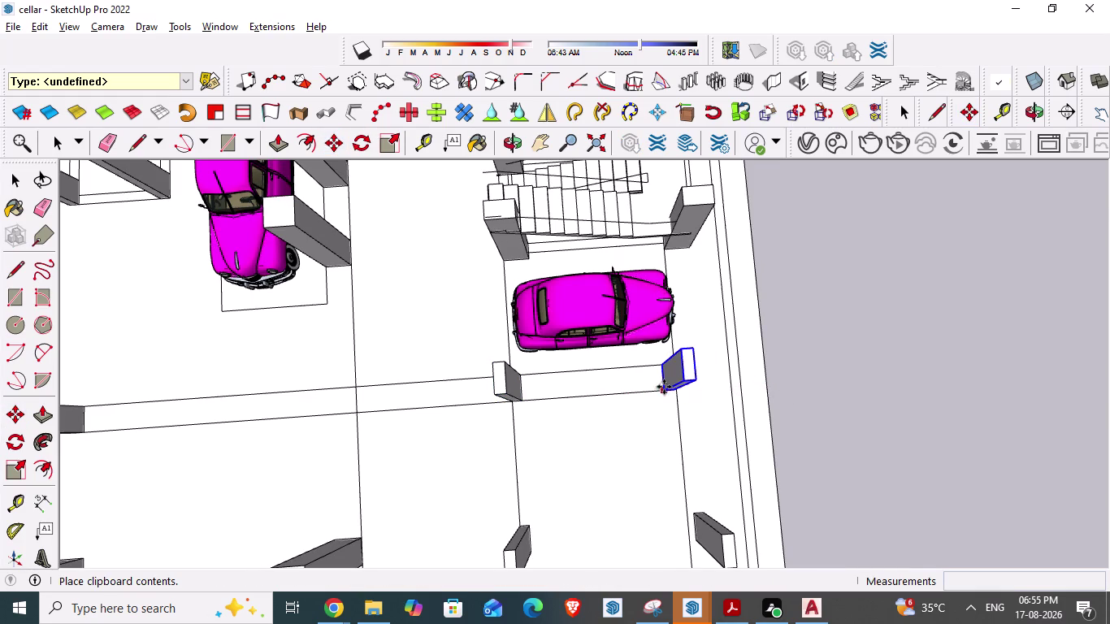
Move the pasted column to the corner of the stair-side car's bay.
scroll(up, 3)
scroll(up, 3)
click(644, 386)
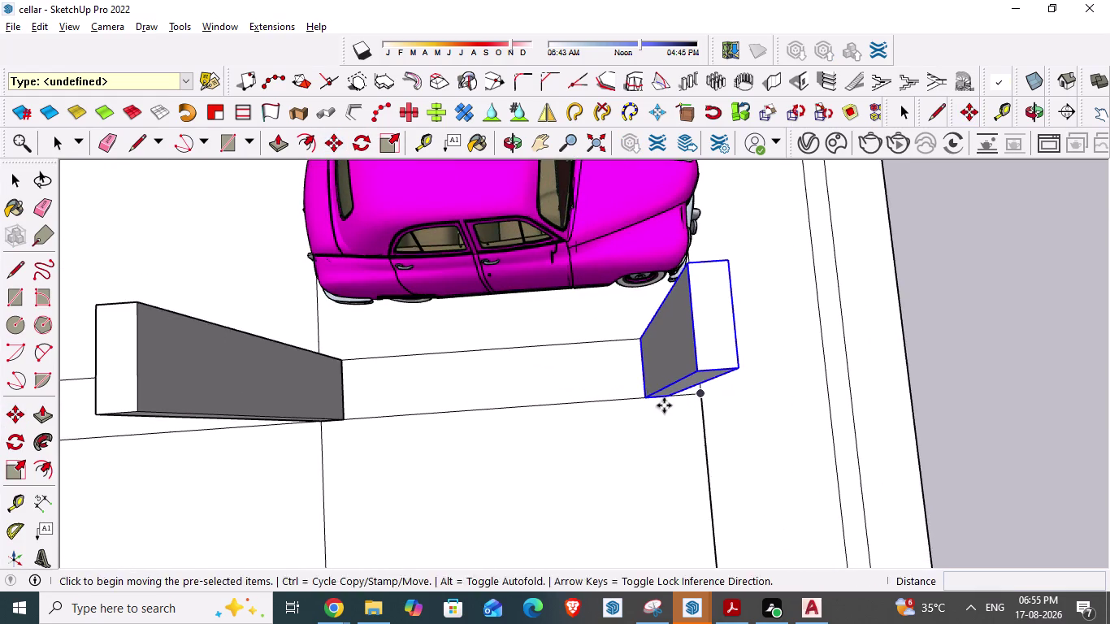
middle_drag(664, 407, 499, 280)
scroll(up, 3)
drag(637, 464, 676, 477)
click(676, 477)
middle_drag(454, 446, 429, 428)
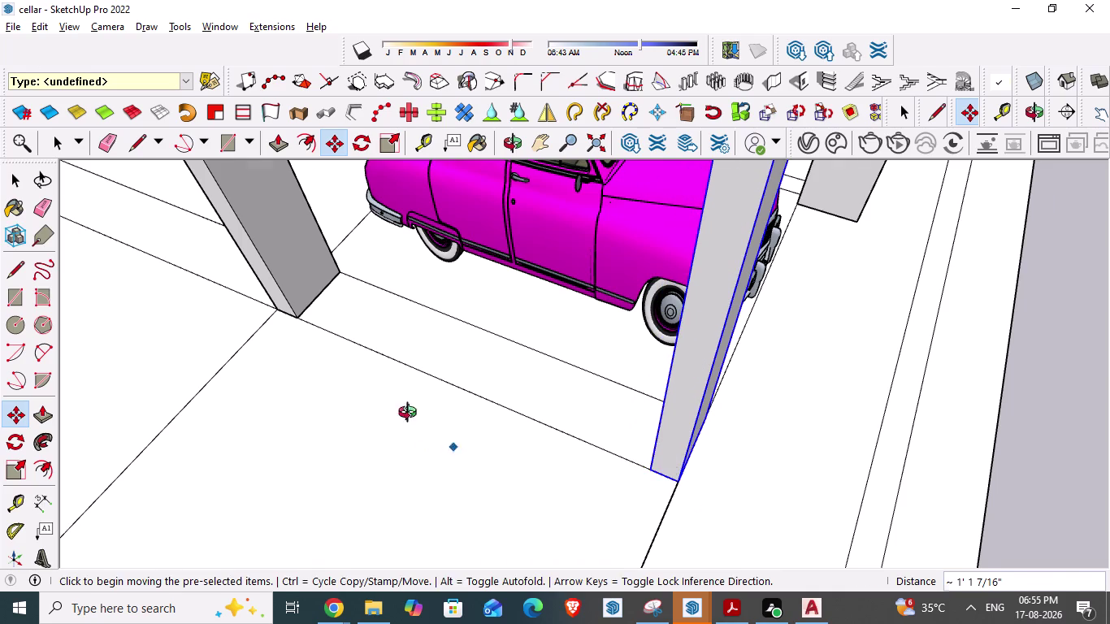
middle_drag(429, 428, 292, 340)
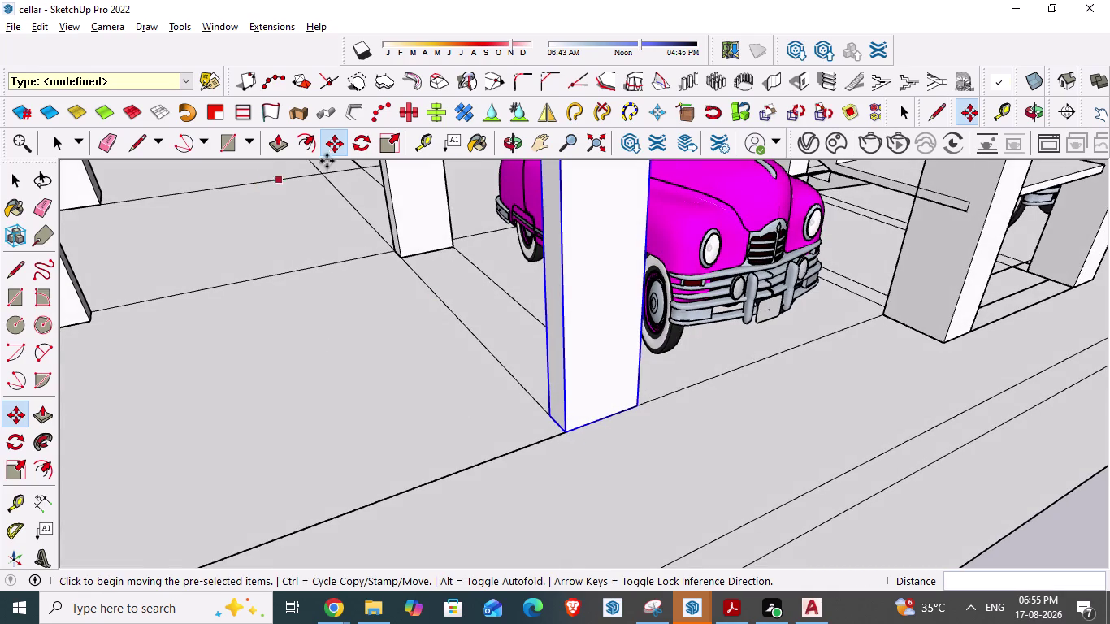
Try rotating the column 180° about its base corner, then undo the half-turn.
click(362, 140)
middle_drag(415, 440, 498, 481)
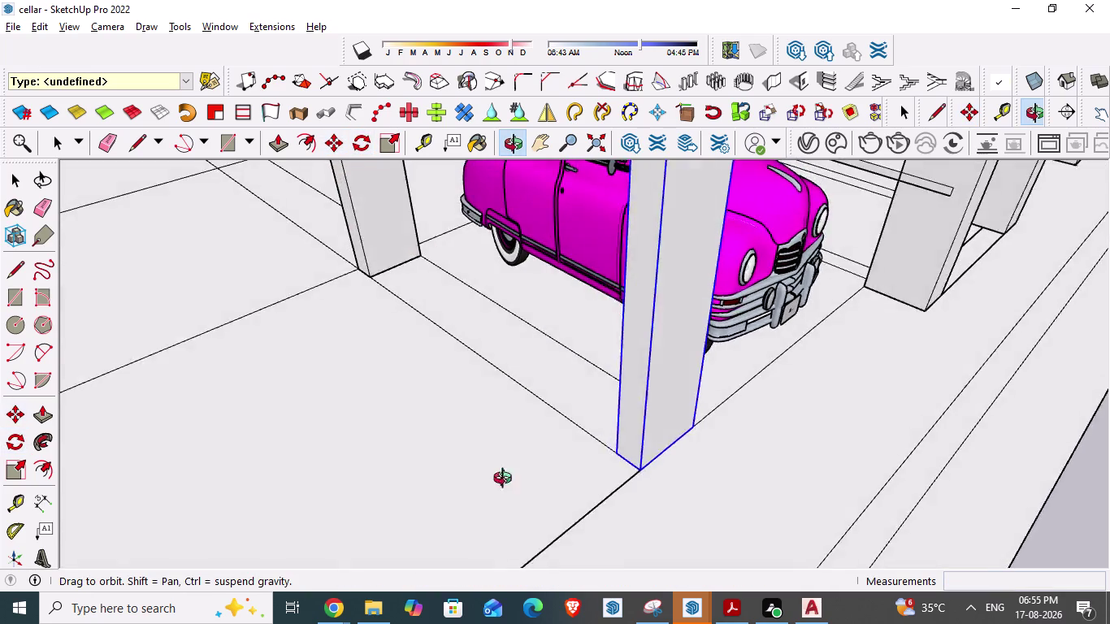
middle_drag(499, 480, 657, 509)
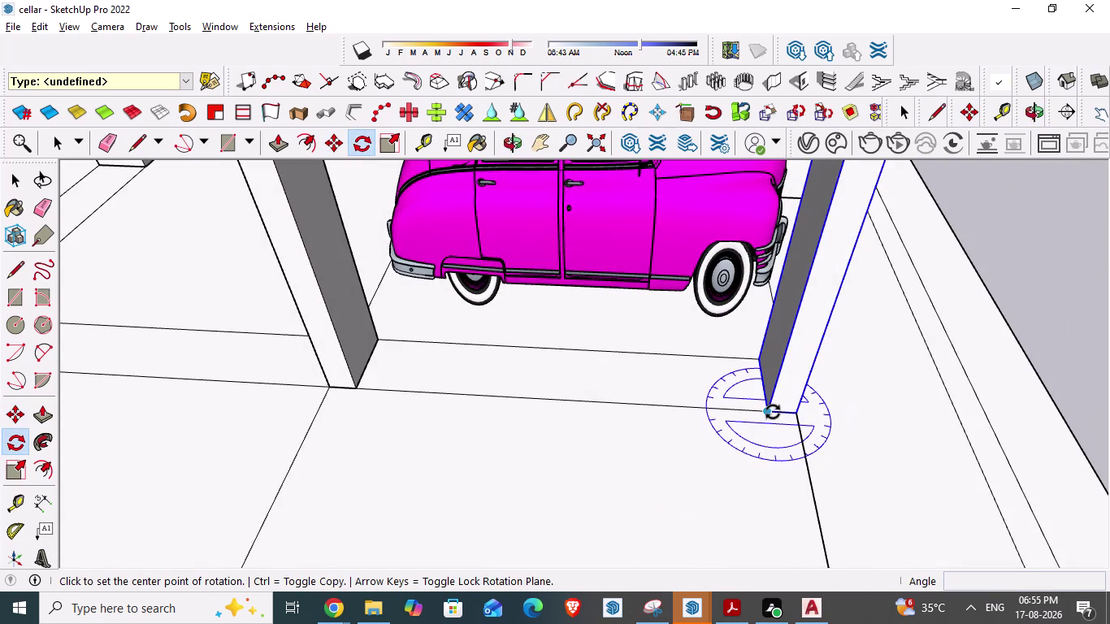
click(773, 412)
click(797, 413)
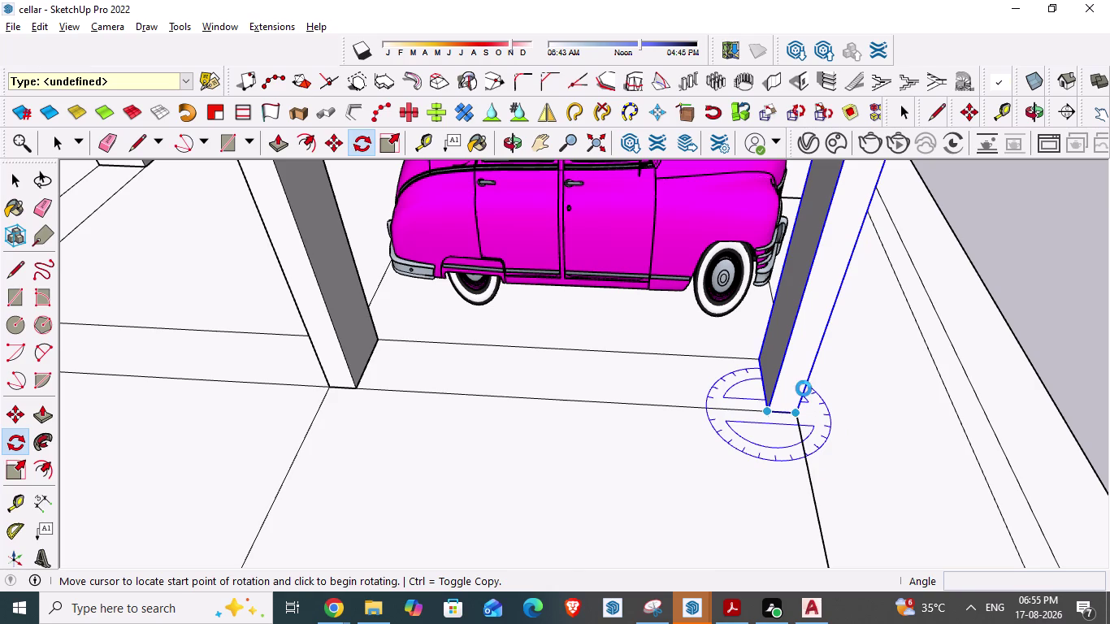
text(1)
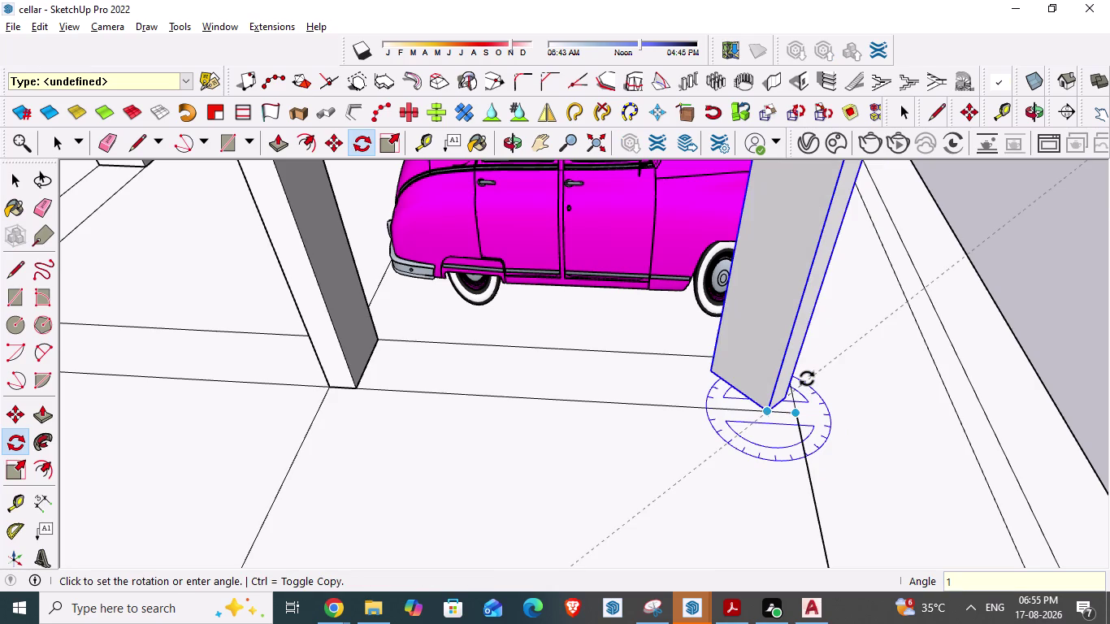
text(80)
key(Return)
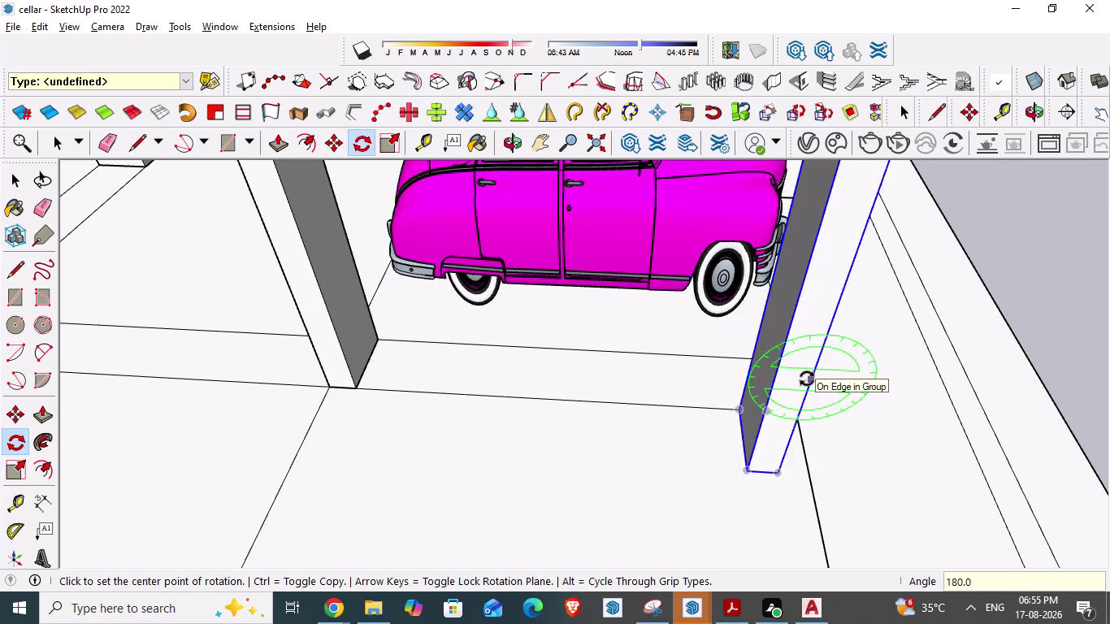
key(ctrl+z)
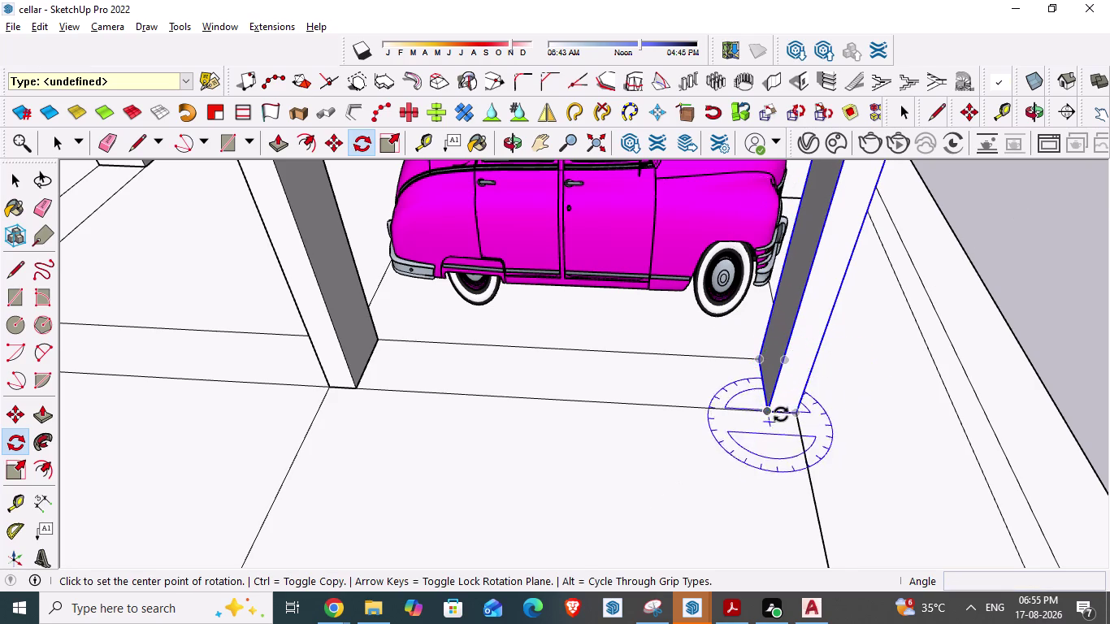
Rotate the column 90° about its base corner to line up with the bay edge.
click(771, 409)
click(798, 408)
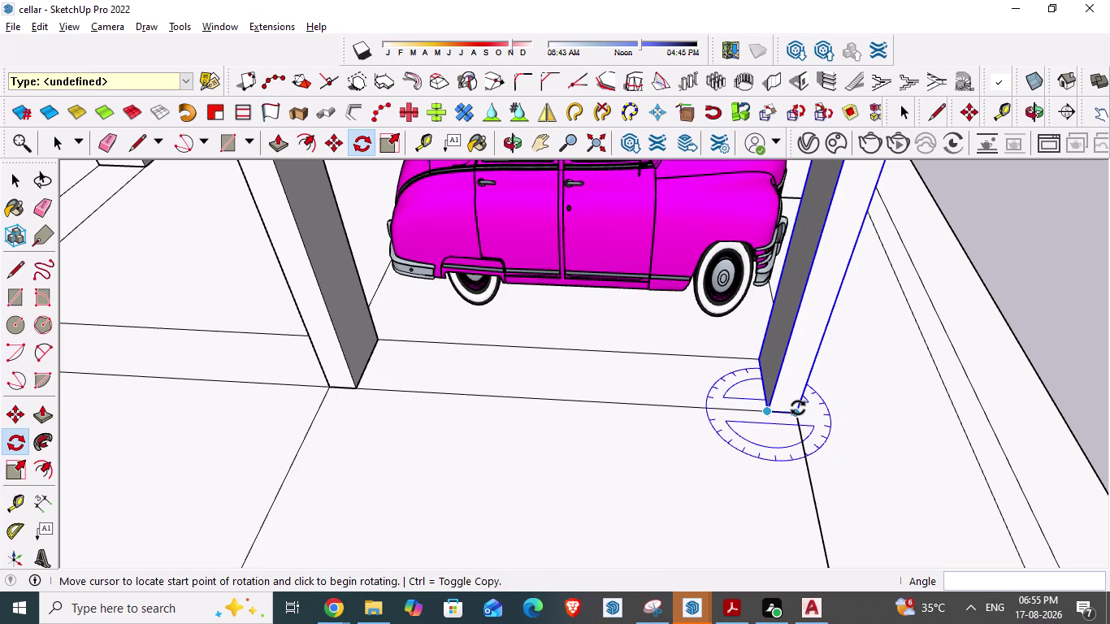
text(90)
key(Return)
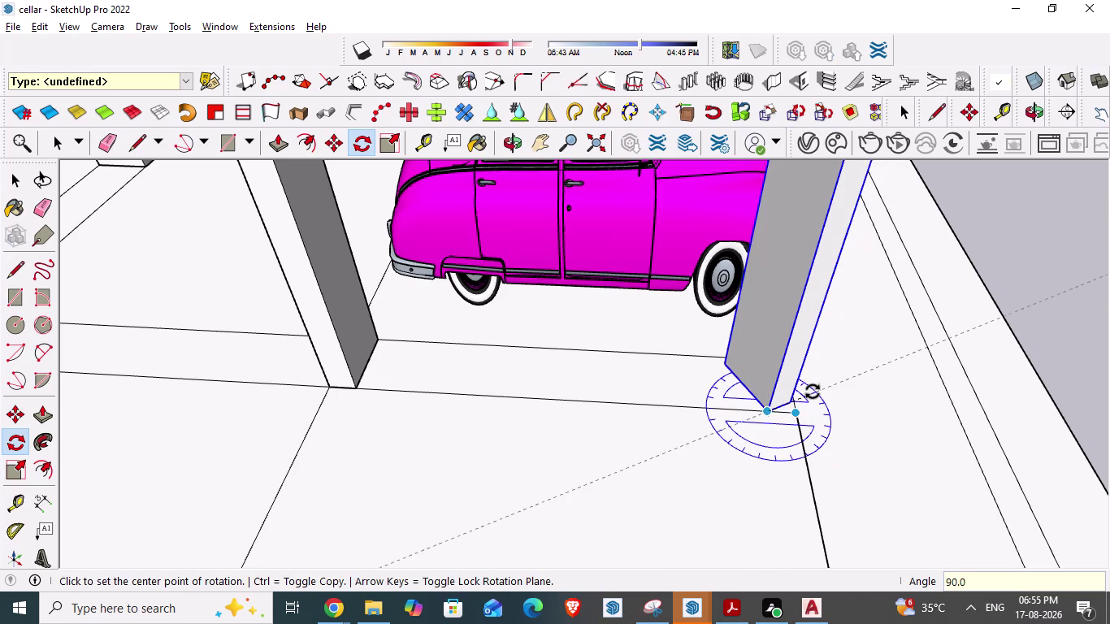
key(Escape)
scroll(down, 3)
scroll(down, 3)
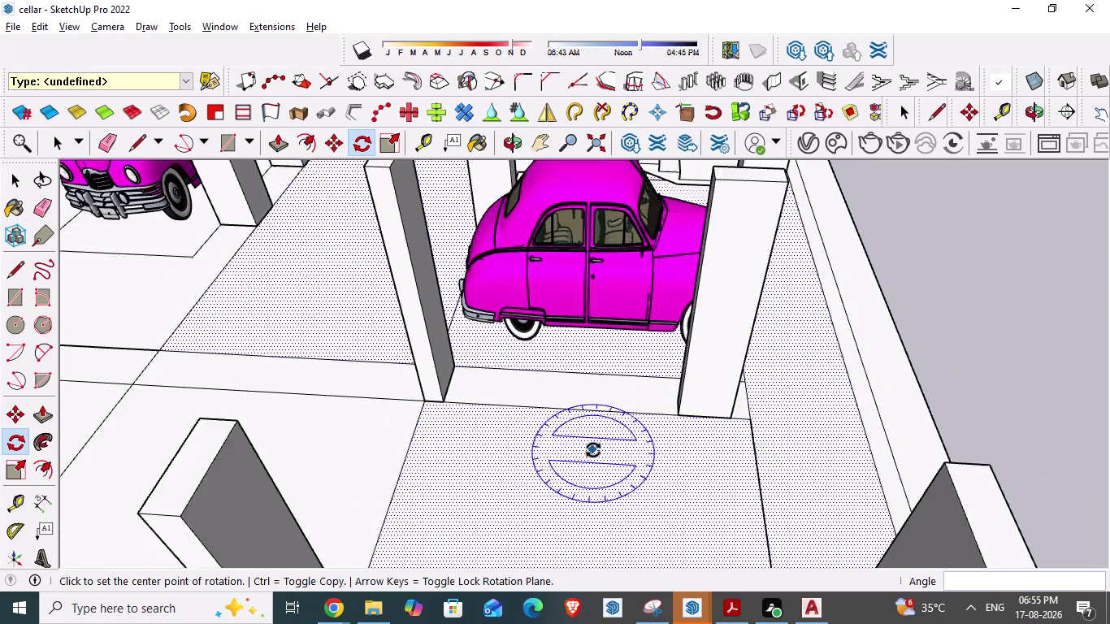
key(space)
scroll(down, 3)
middle_drag(587, 432, 607, 535)
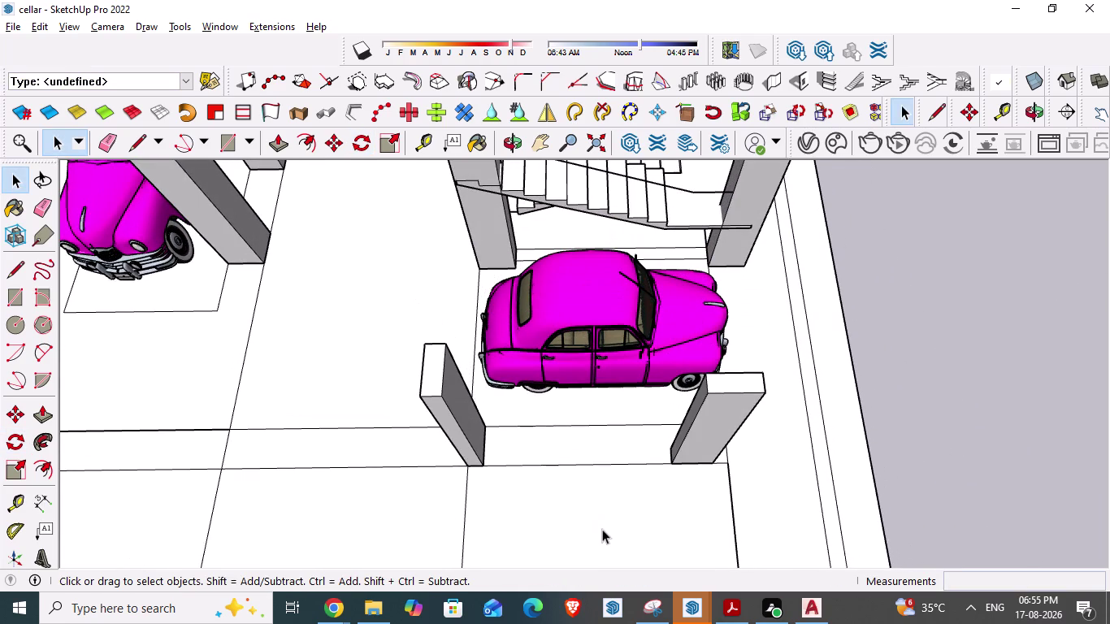
key(Escape)
click(380, 426)
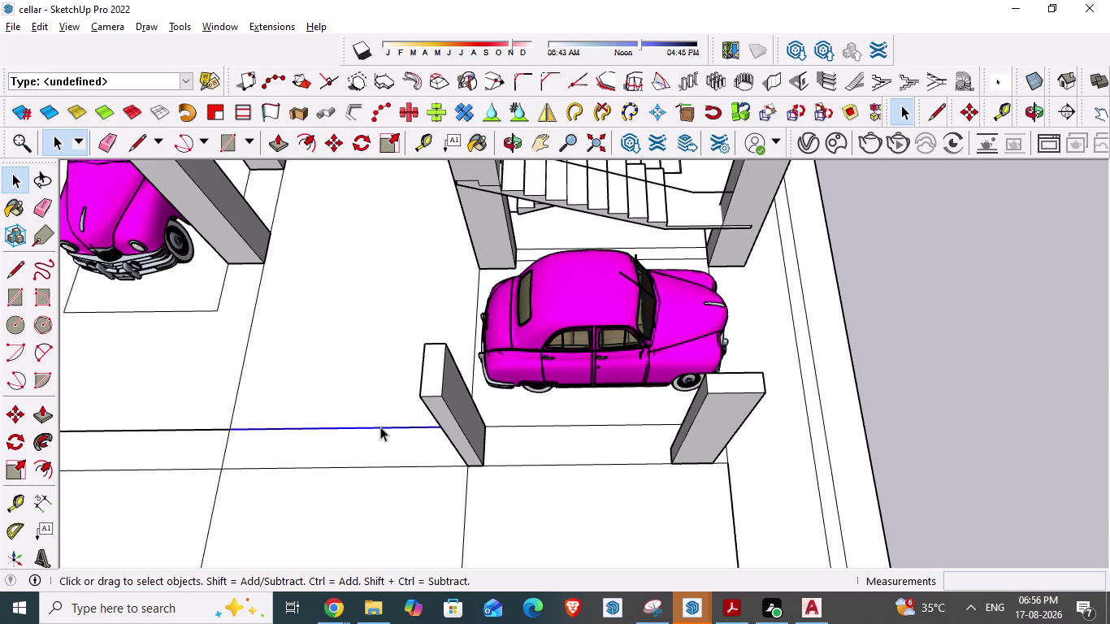
key(Delete)
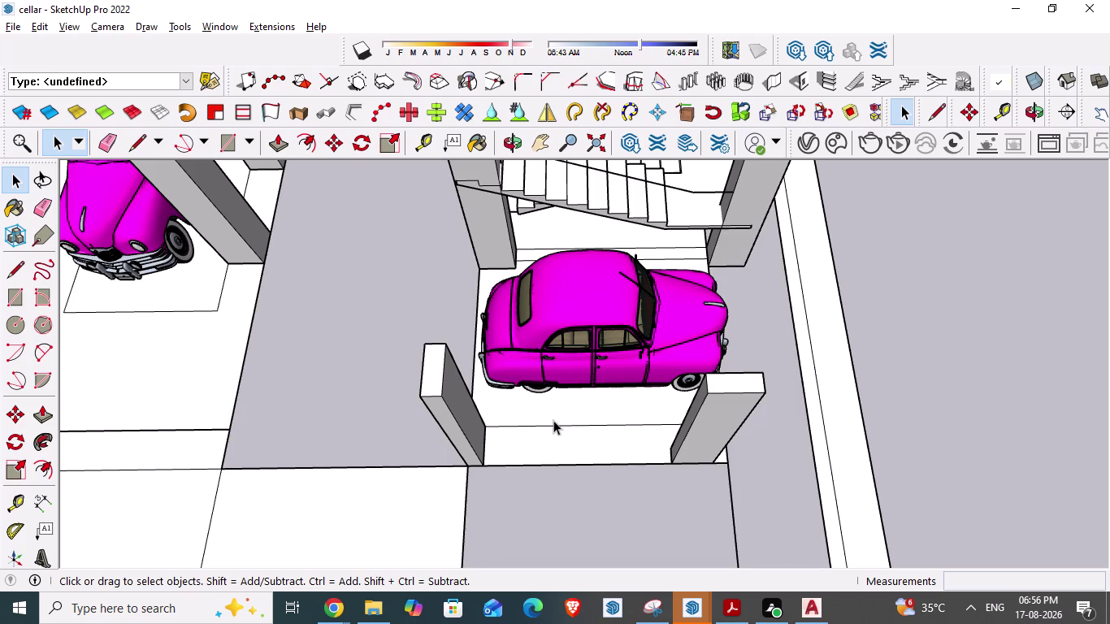
key(ctrl+z)
click(208, 428)
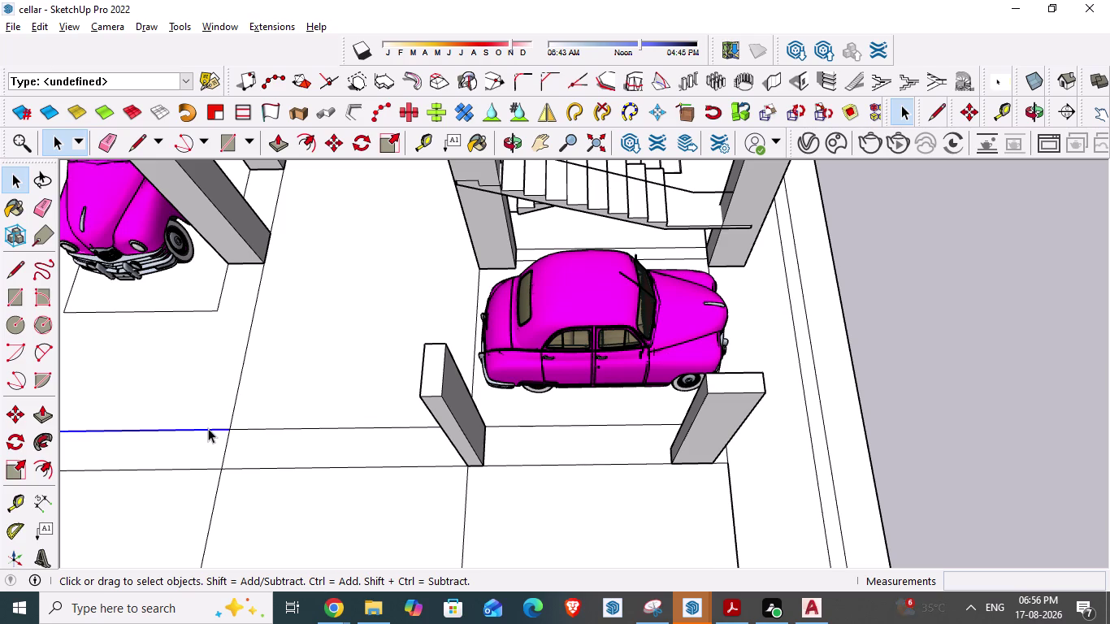
scroll(down, 3)
scroll(down, 3)
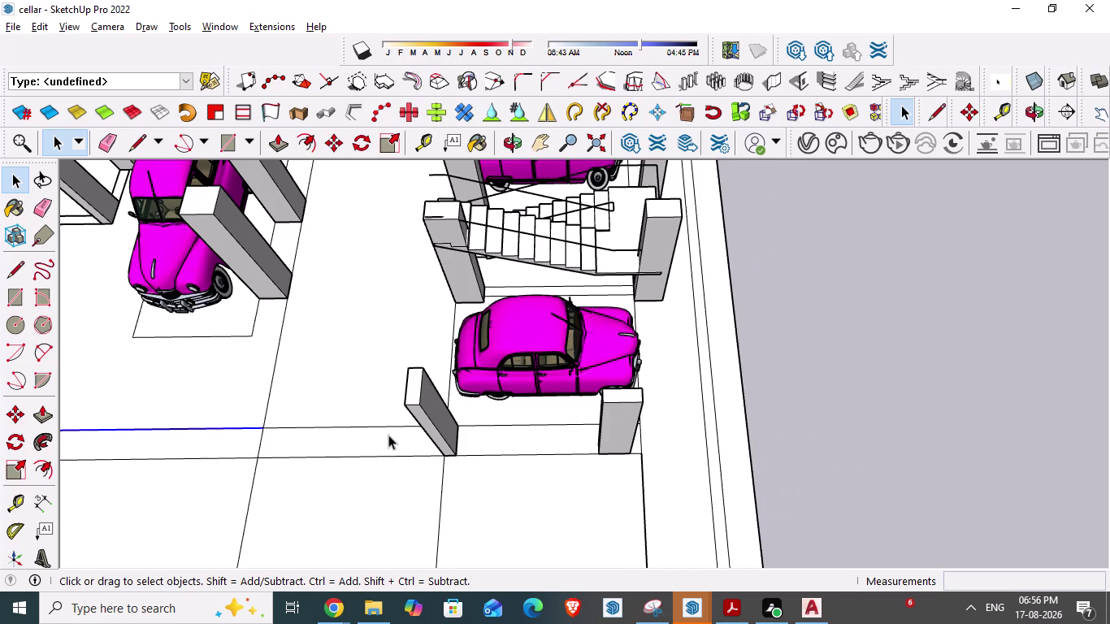
scroll(down, 3)
key(Delete)
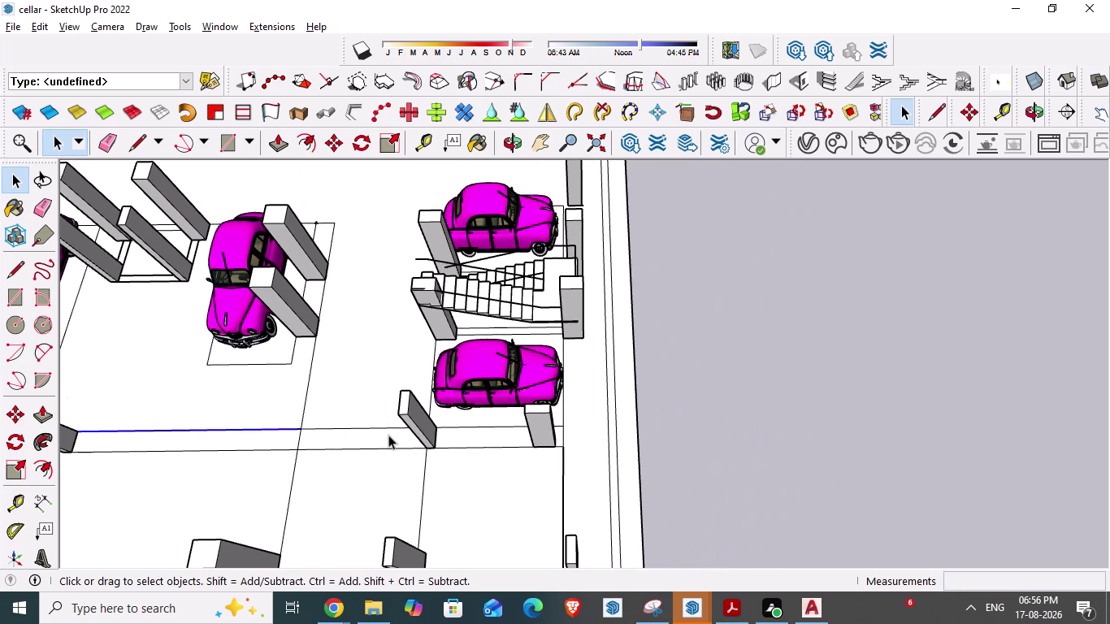
click(320, 429)
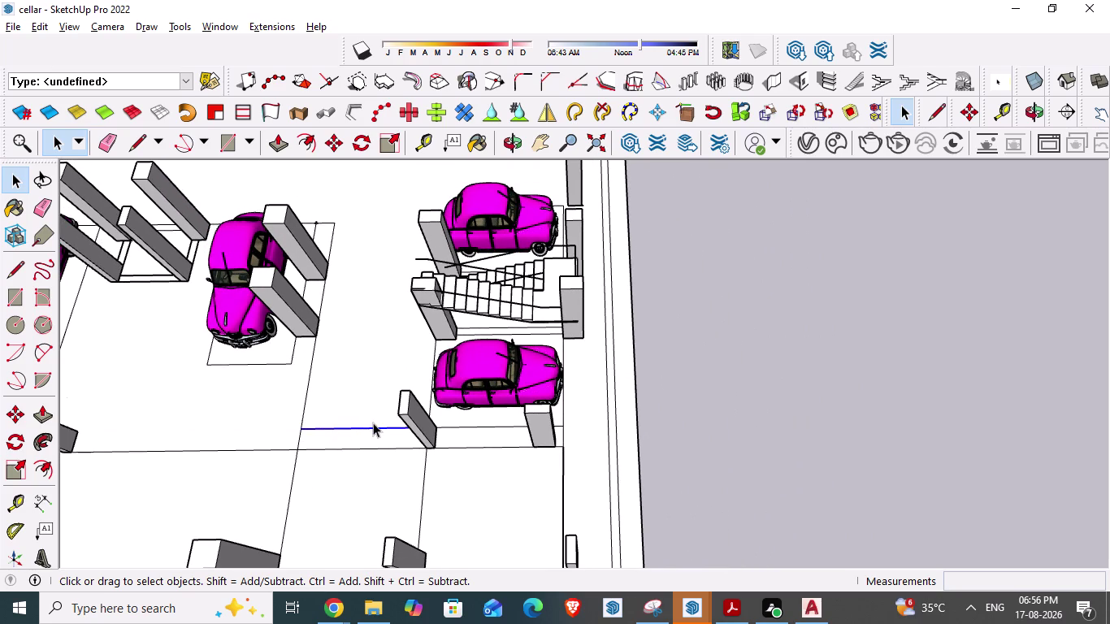
key(Delete)
key(ctrl+z)
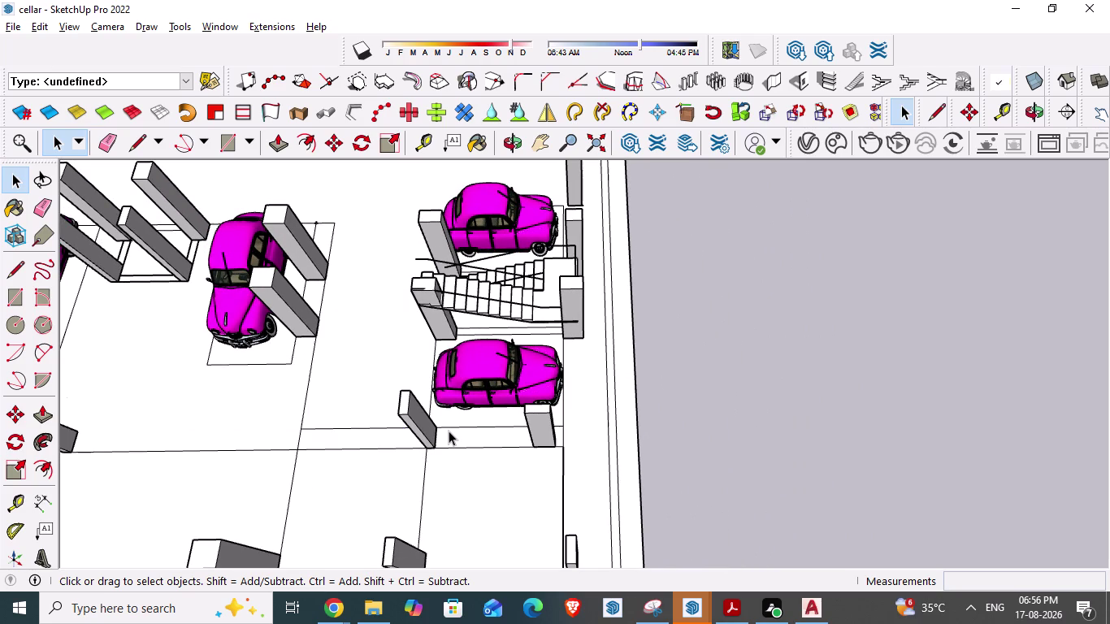